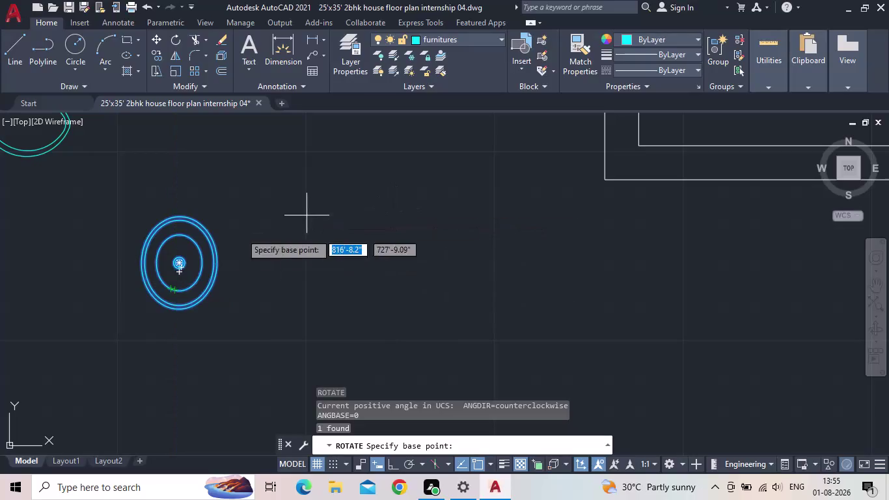
Rotate the washbasin a quarter turn (90°) about its centre.
click(175, 261)
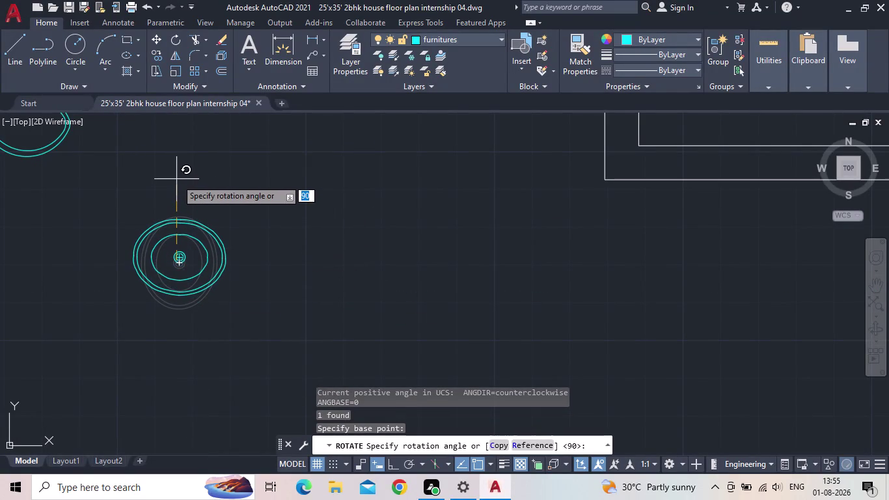
click(391, 465)
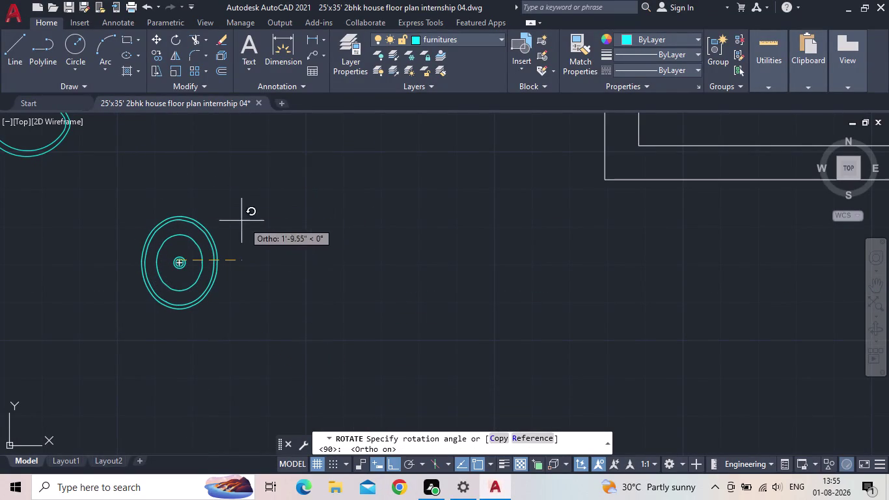
click(195, 173)
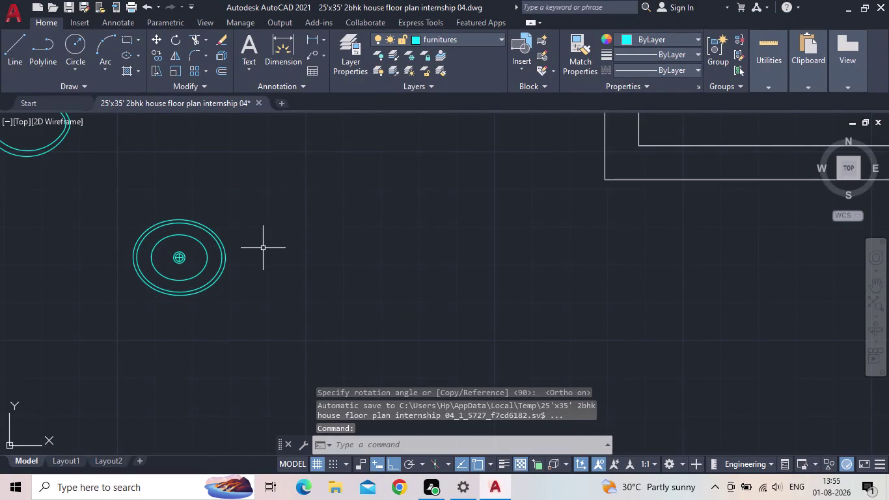
scroll(down, 3)
key(Escape)
Move the washbasin into the lower-left bathroom beside the toilet.
drag(255, 284, 247, 278)
click(175, 243)
scroll(up, 3)
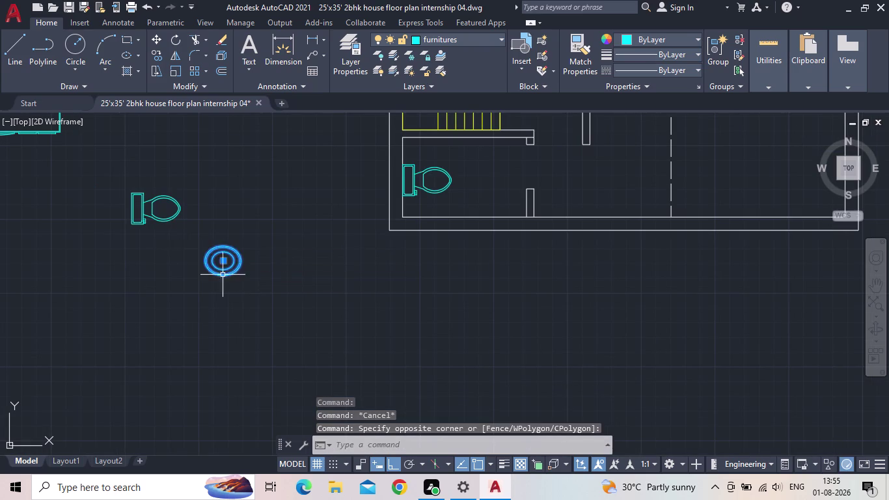
drag(212, 232, 231, 229)
middle_drag(490, 192, 384, 245)
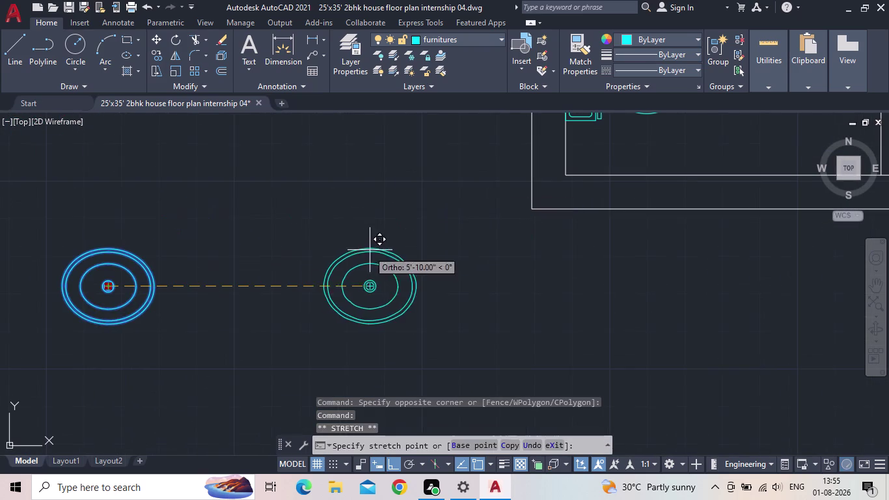
click(396, 466)
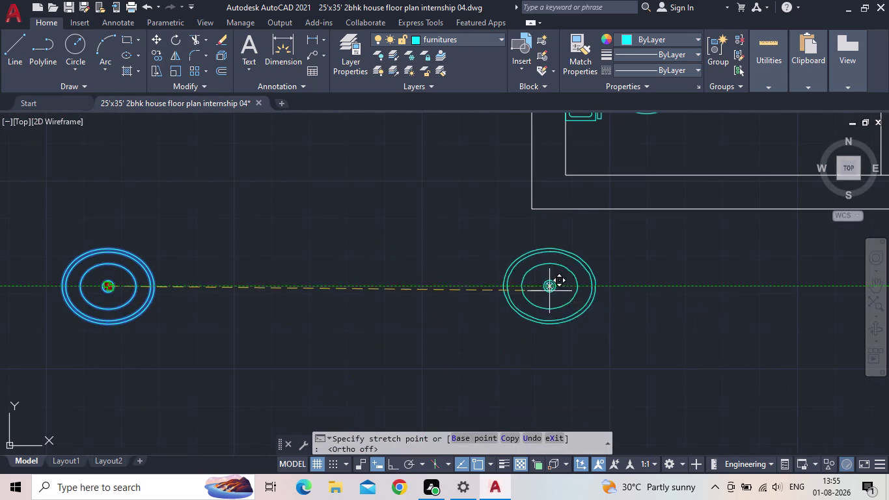
middle_drag(542, 291, 412, 372)
scroll(down, 3)
scroll(up, 3)
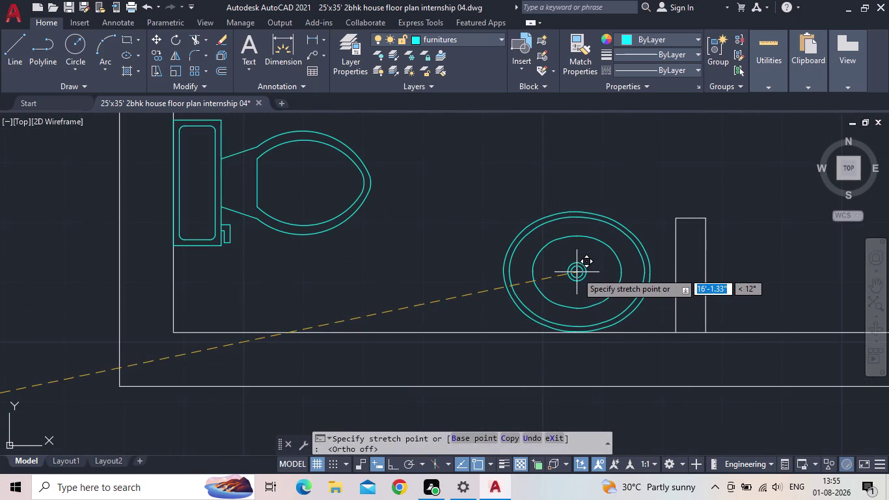
click(569, 263)
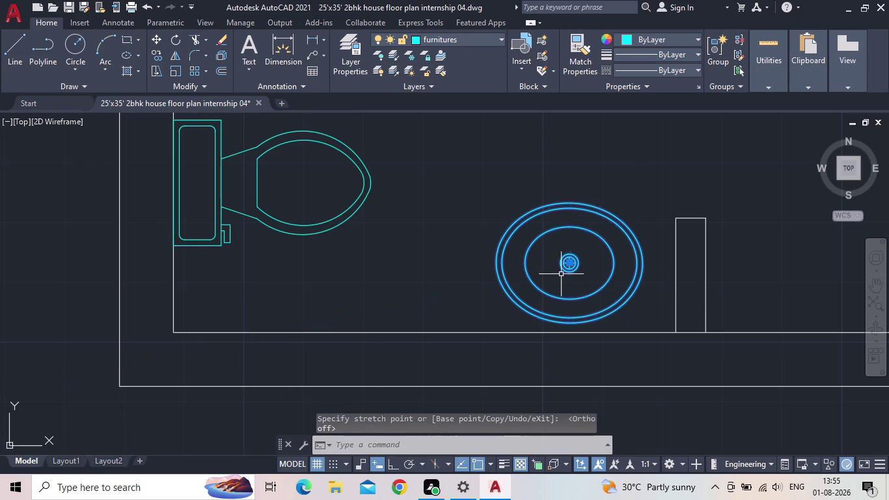
key(Escape)
Scale the washbasin down with SC to fit the bathroom.
click(635, 304)
click(564, 285)
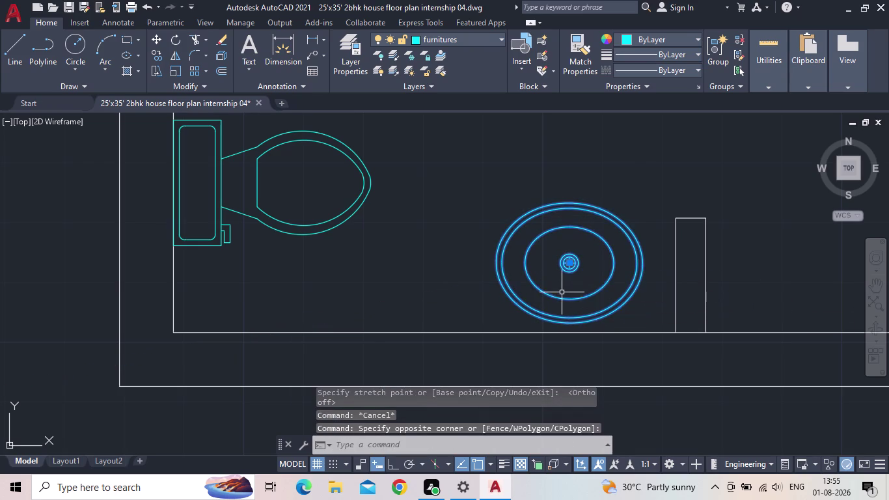
key(s)
key(c)
key(space)
click(570, 263)
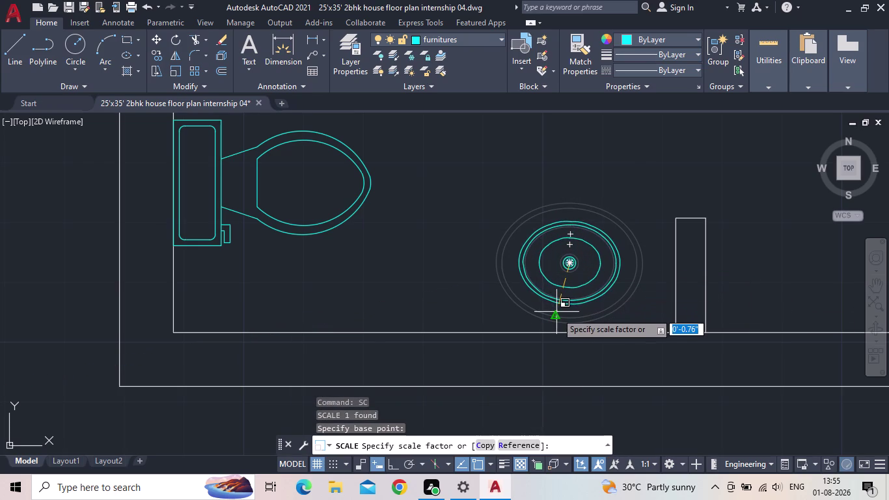
click(557, 315)
Shift the scaled washbasin slightly lower in the bathroom and deselect it.
click(568, 264)
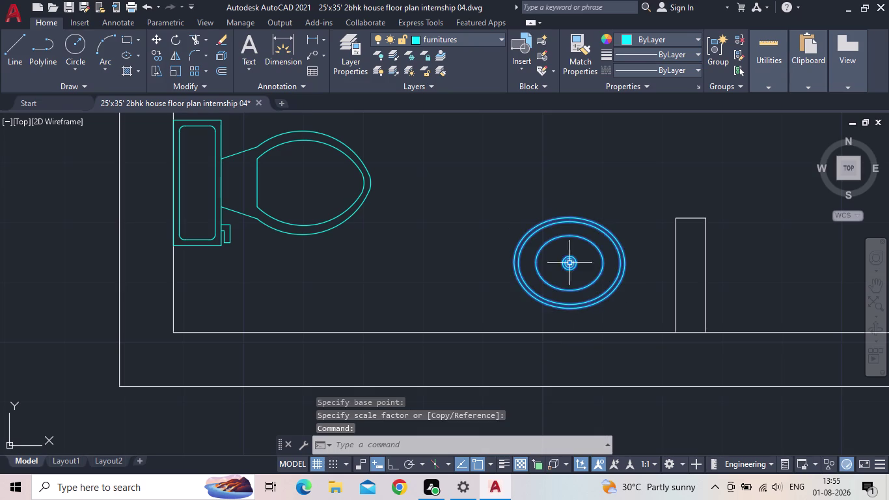
click(571, 266)
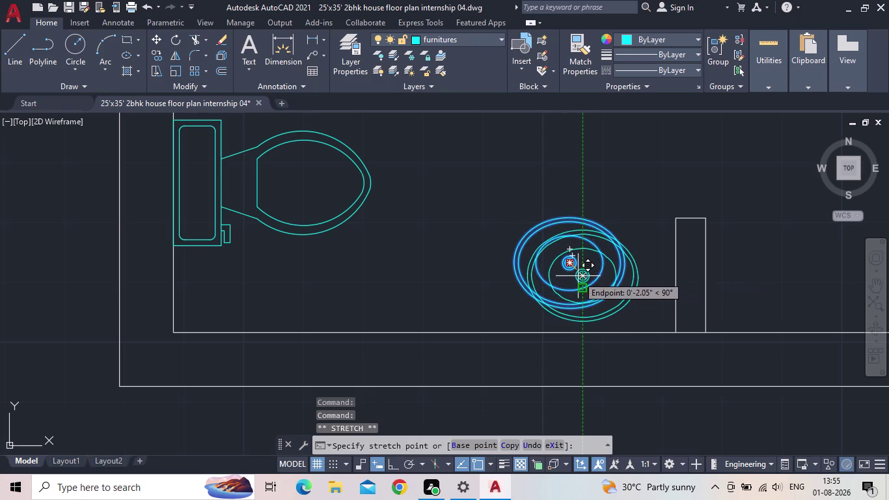
click(576, 274)
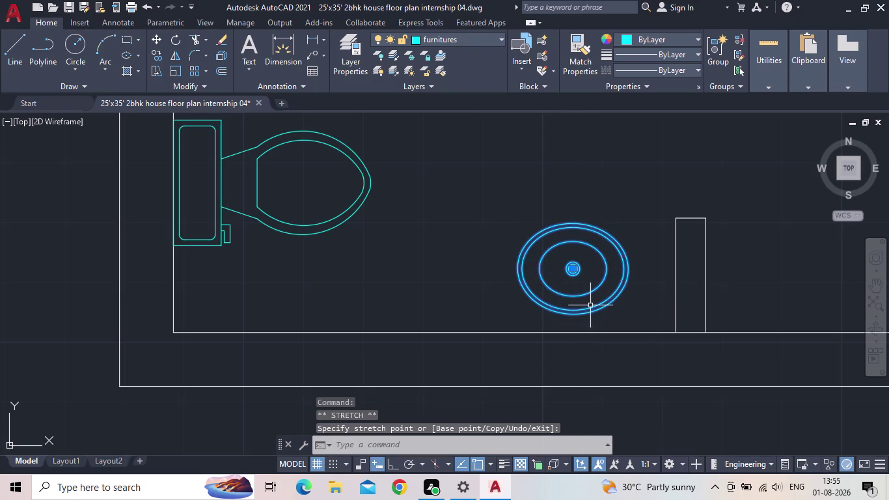
key(Escape)
scroll(down, 3)
middle_click(546, 289)
scroll(down, 3)
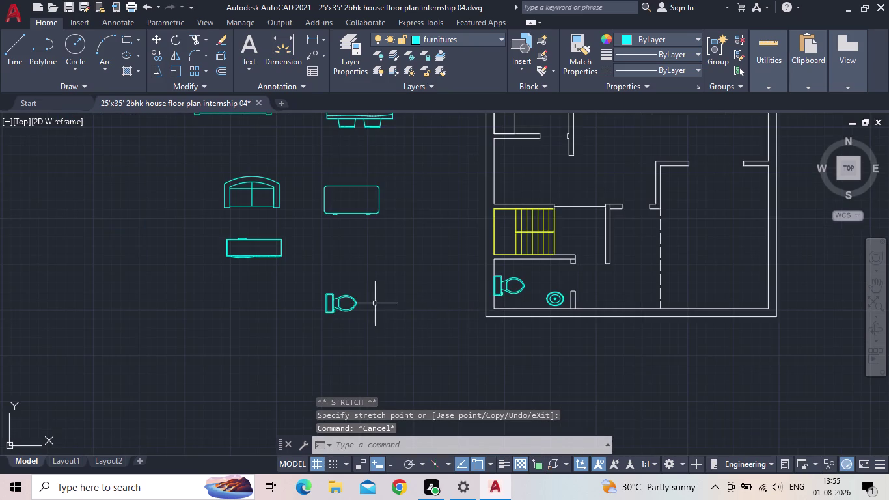
middle_drag(386, 282, 242, 329)
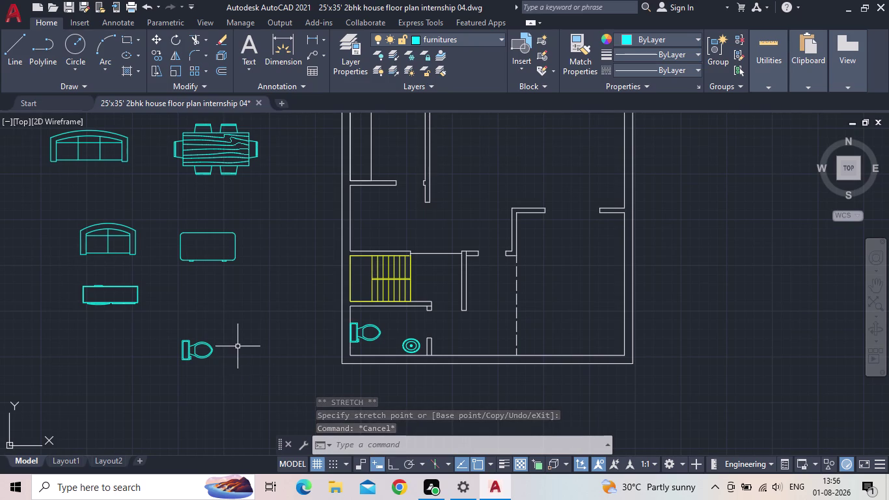
scroll(up, 3)
drag(141, 351, 138, 344)
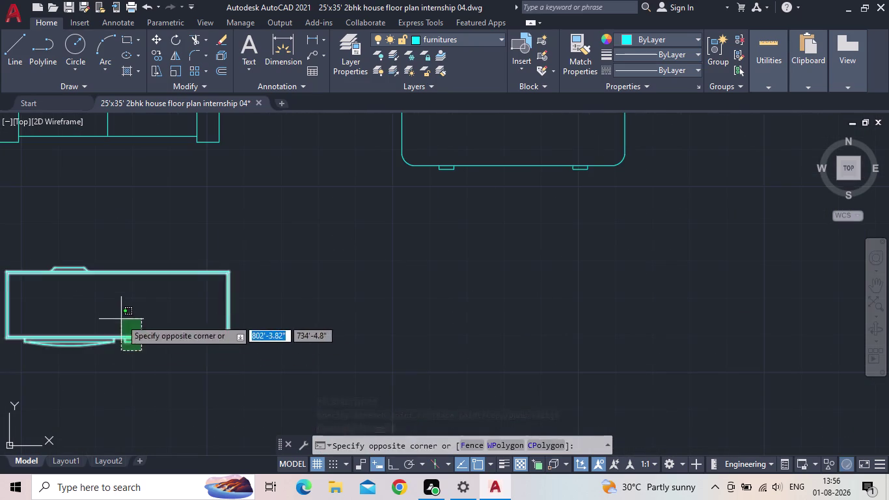
click(119, 318)
key(Escape)
scroll(down, 3)
scroll(down, 3)
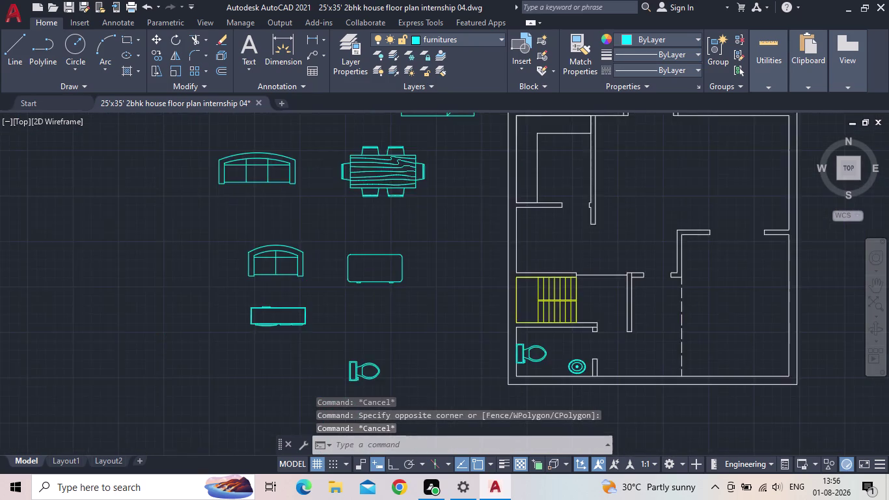
middle_drag(412, 305, 333, 316)
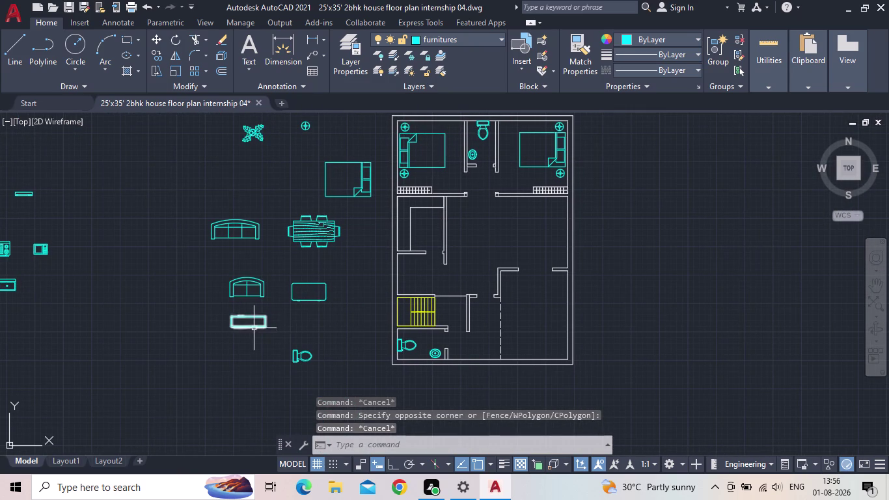
scroll(up, 3)
scroll(down, 3)
scroll(up, 3)
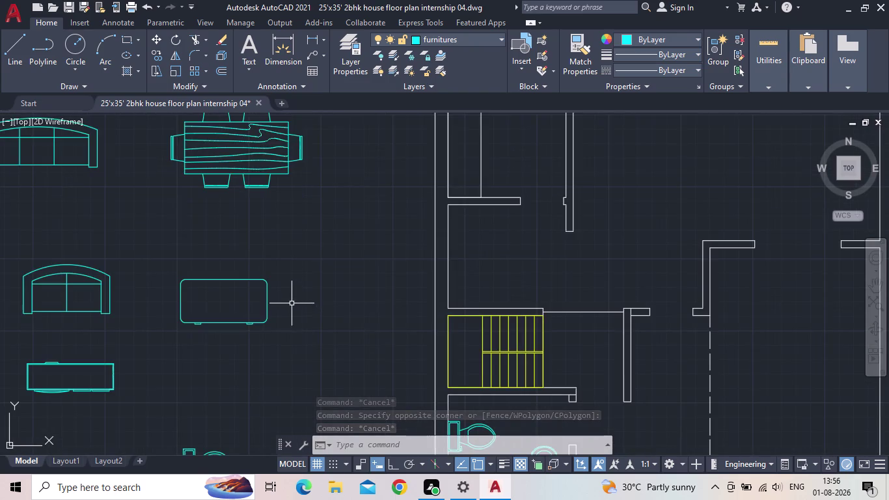
scroll(down, 3)
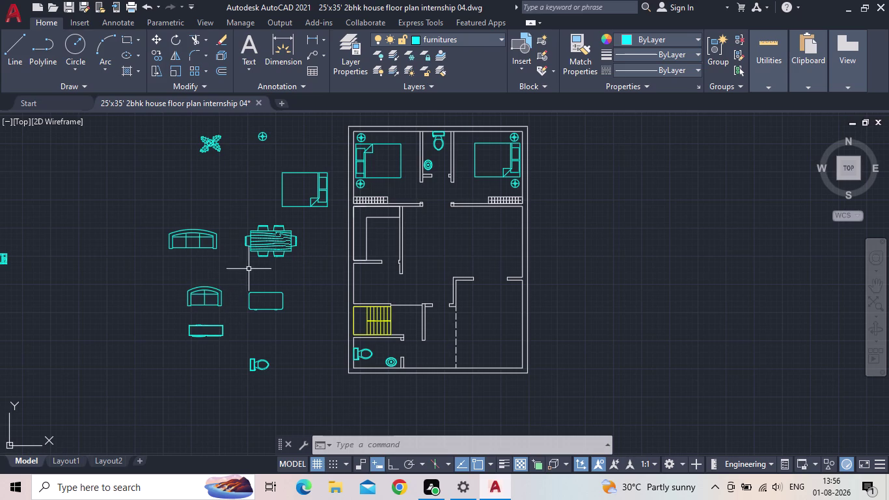
Move the dining table block inside the floor plan.
click(267, 245)
click(271, 241)
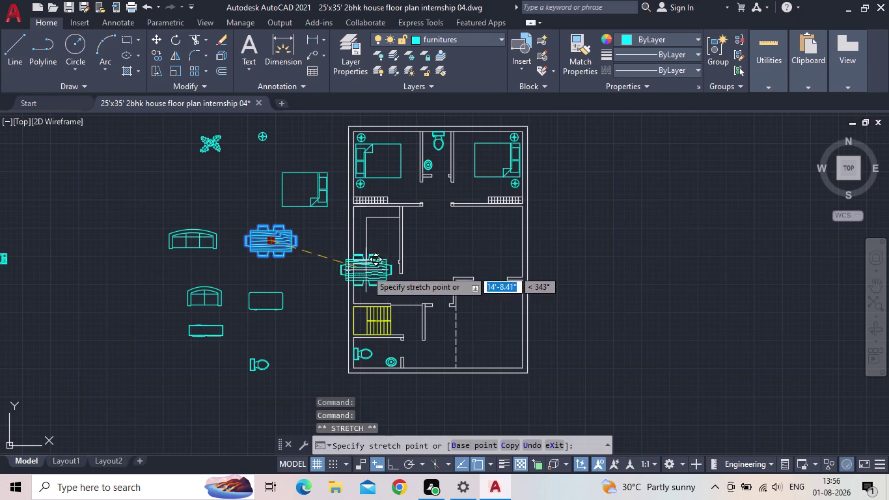
click(378, 282)
key(Escape)
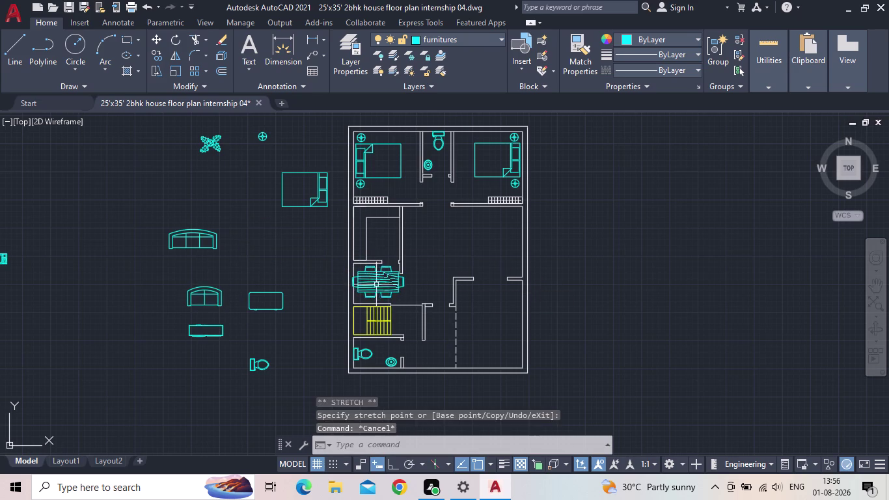
scroll(up, 3)
Scale the dining table down to fit the room above the staircase.
click(466, 306)
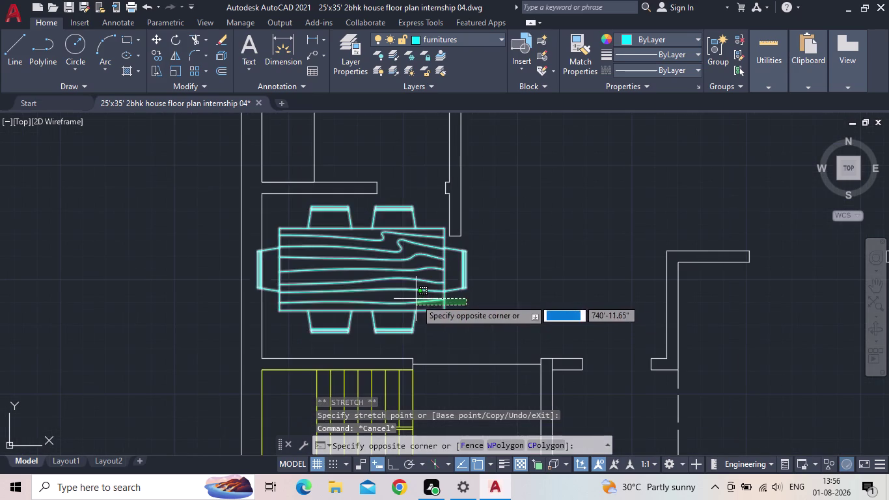
click(416, 298)
text(sc)
key(space)
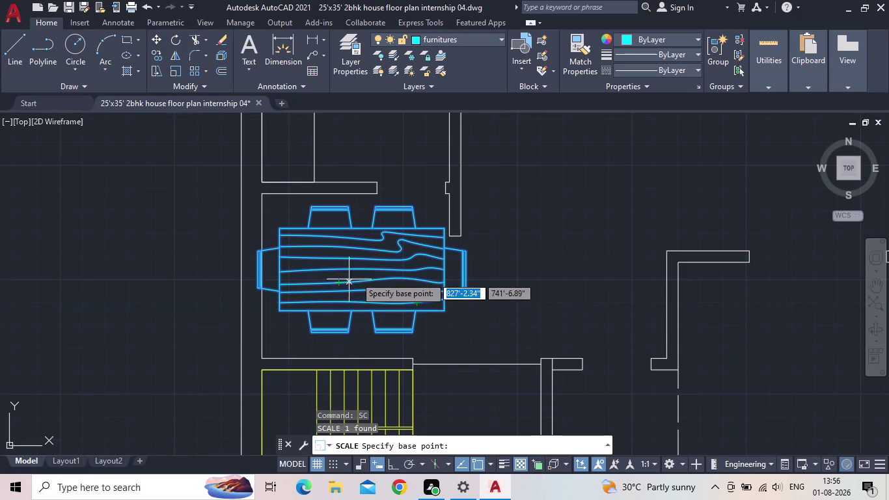
click(363, 268)
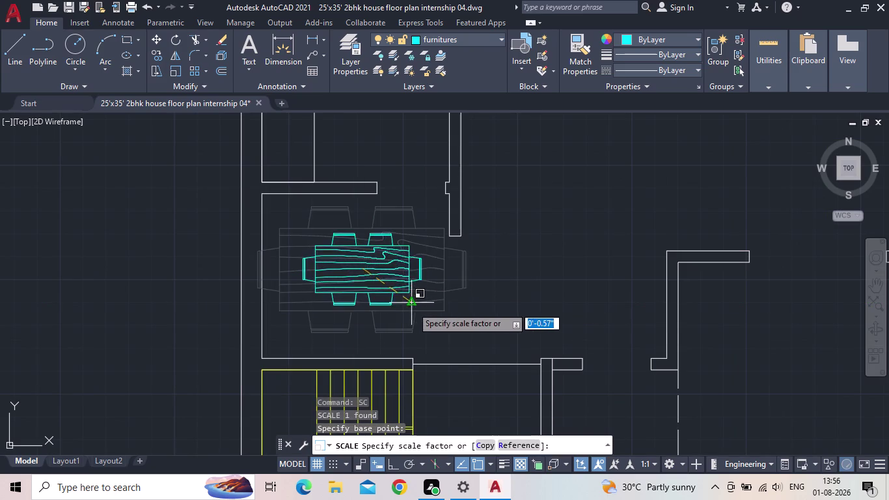
click(394, 299)
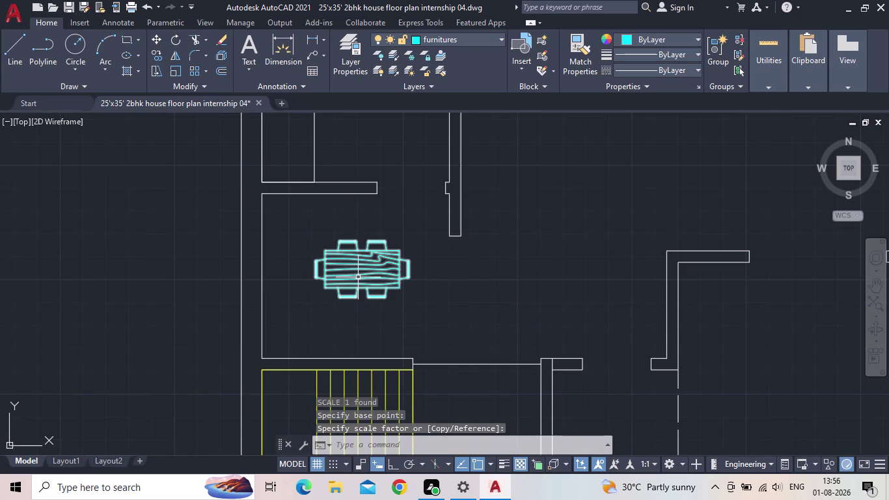
scroll(down, 3)
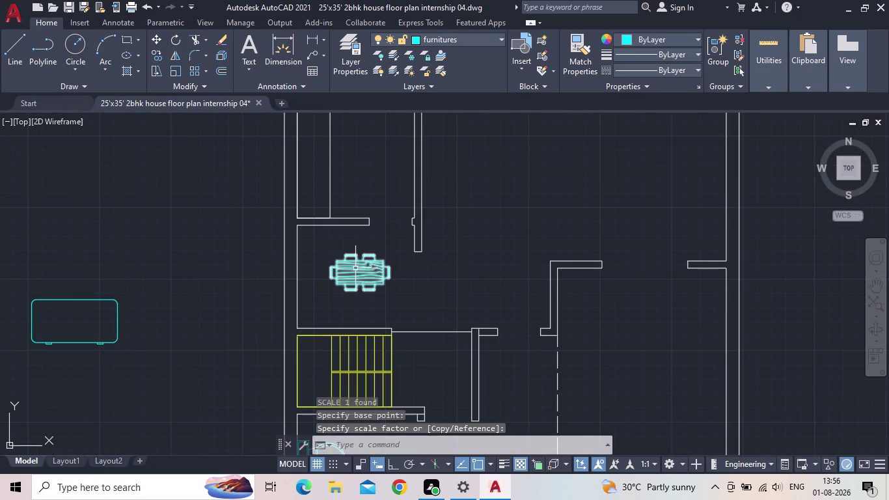
scroll(up, 3)
Reposition the dining table lower in the room.
click(369, 265)
click(365, 279)
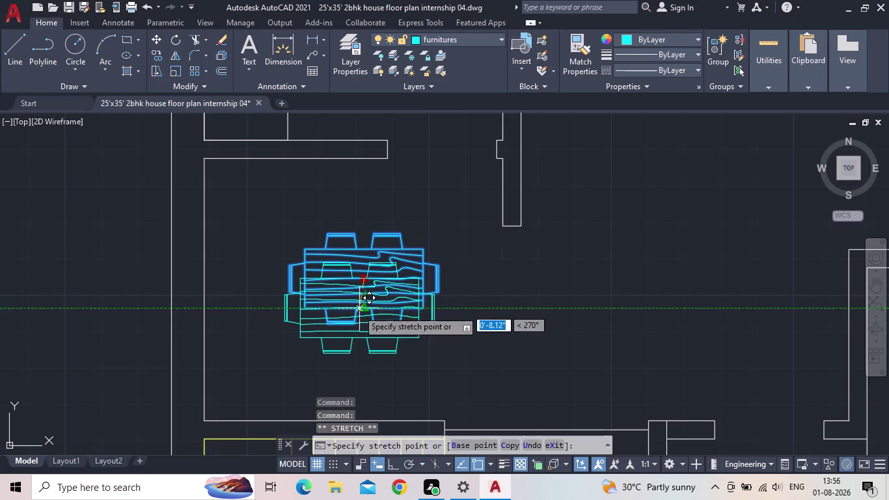
click(354, 314)
scroll(down, 3)
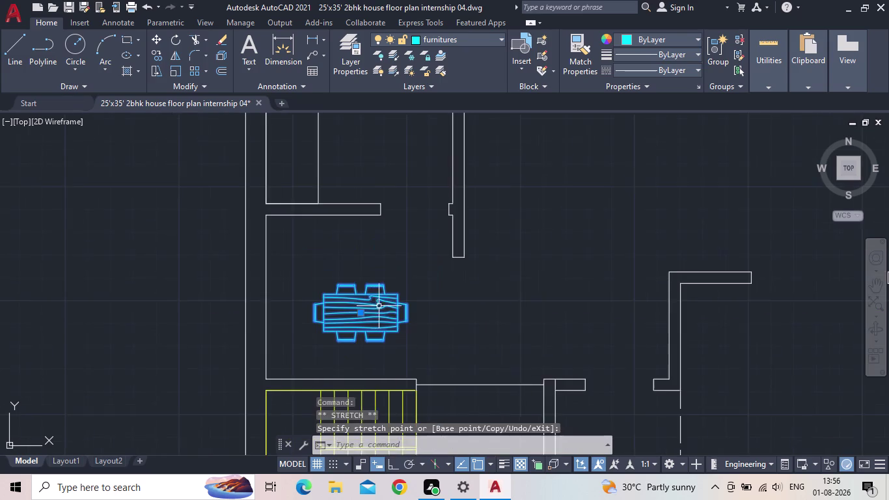
middle_drag(378, 296, 374, 233)
scroll(up, 3)
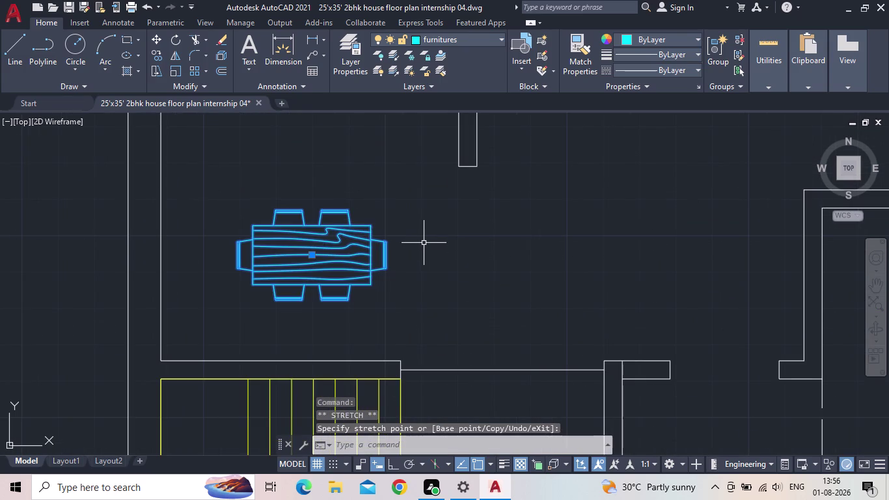
Cancel the pending stretch and save the drawing.
key(Escape)
scroll(down, 3)
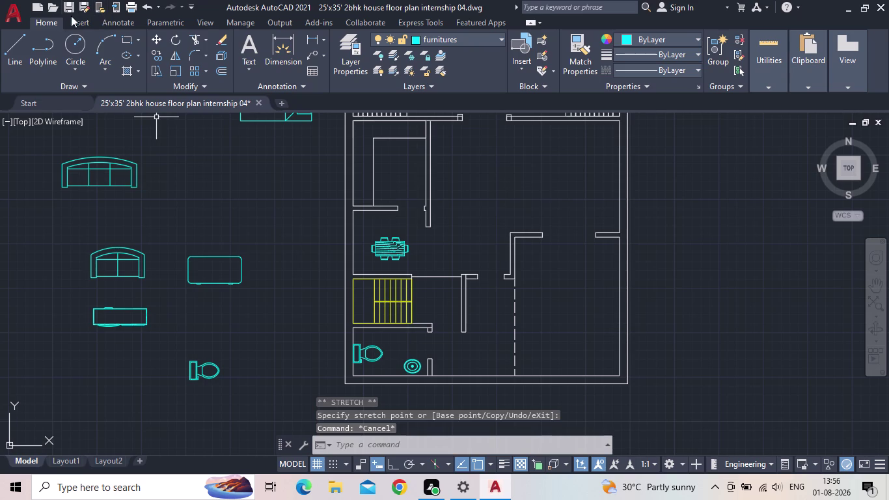
click(68, 6)
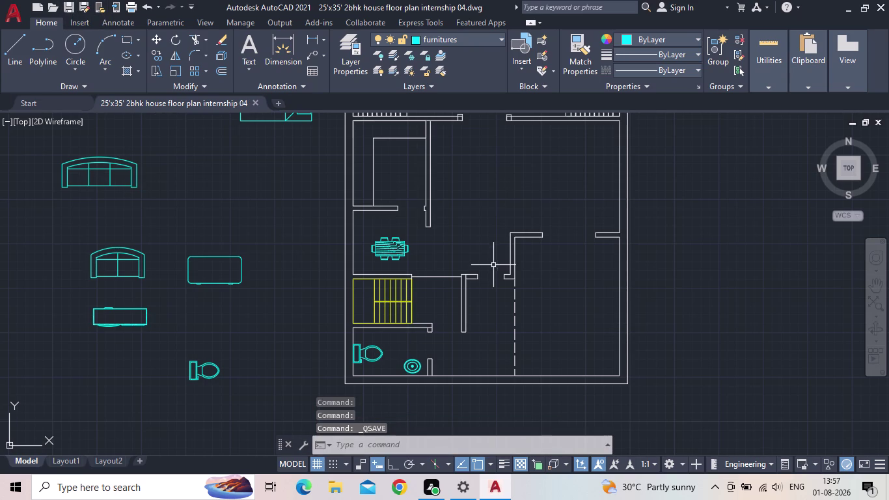
scroll(up, 3)
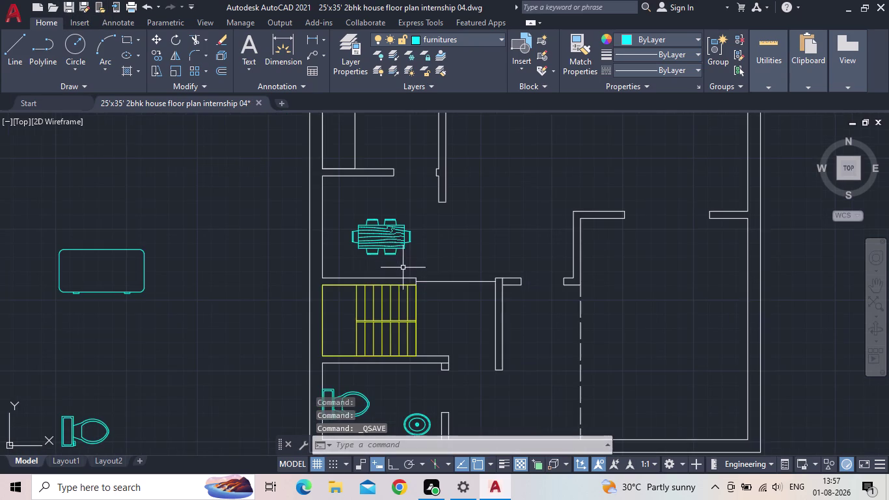
middle_drag(428, 262, 462, 219)
scroll(down, 3)
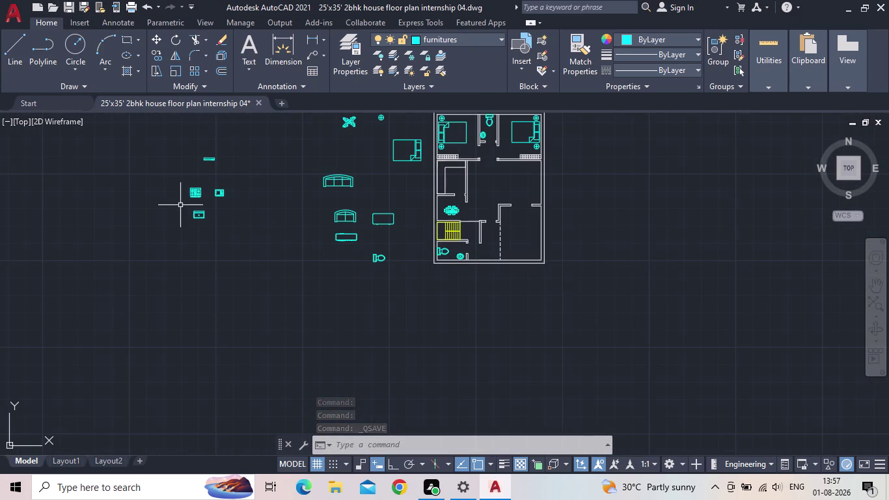
scroll(up, 3)
middle_drag(327, 177, 235, 358)
scroll(up, 3)
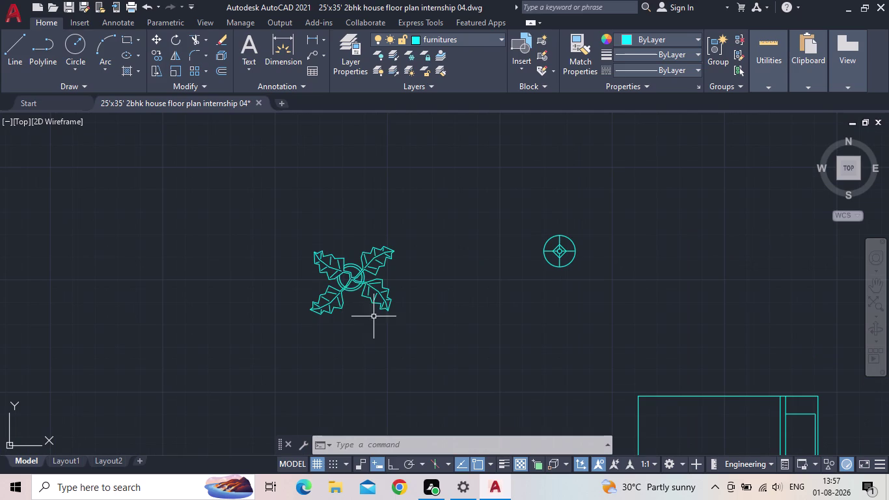
click(350, 285)
click(353, 277)
middle_drag(447, 294, 421, 294)
scroll(down, 3)
key(Escape)
scroll(down, 3)
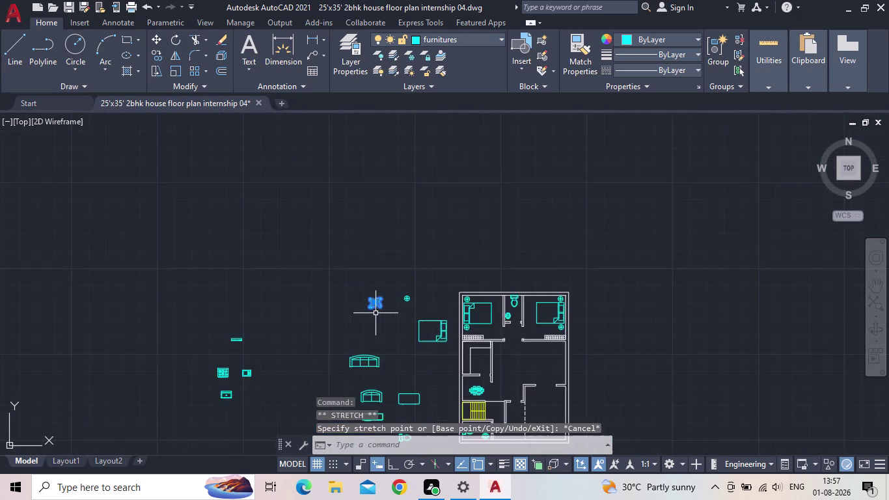
key(Escape)
scroll(up, 3)
scroll(up, 3)
middle_drag(480, 305, 503, 268)
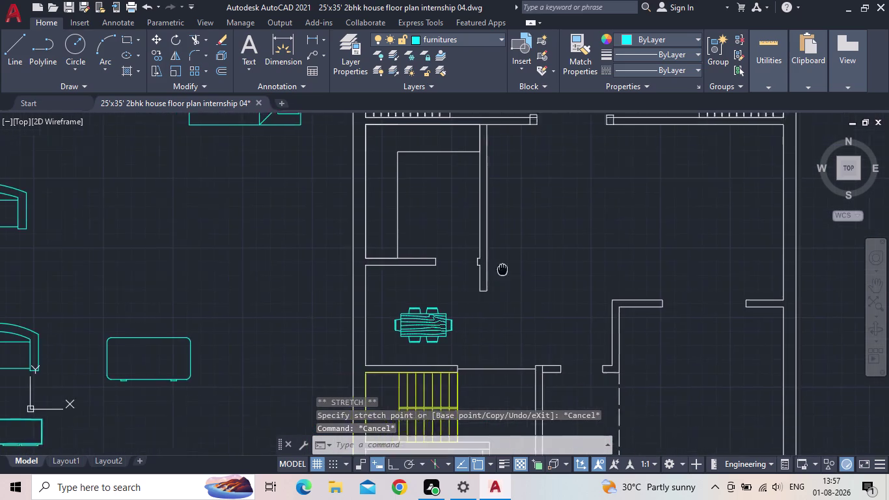
middle_drag(503, 268, 518, 241)
scroll(up, 3)
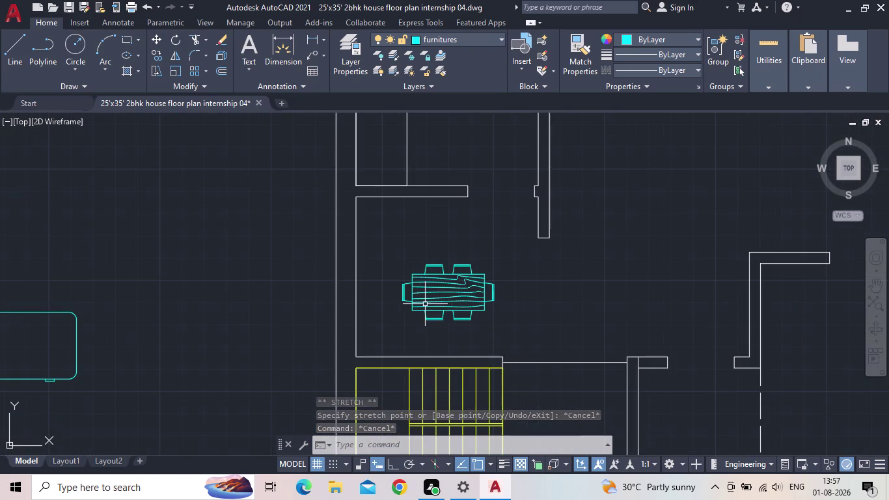
scroll(down, 3)
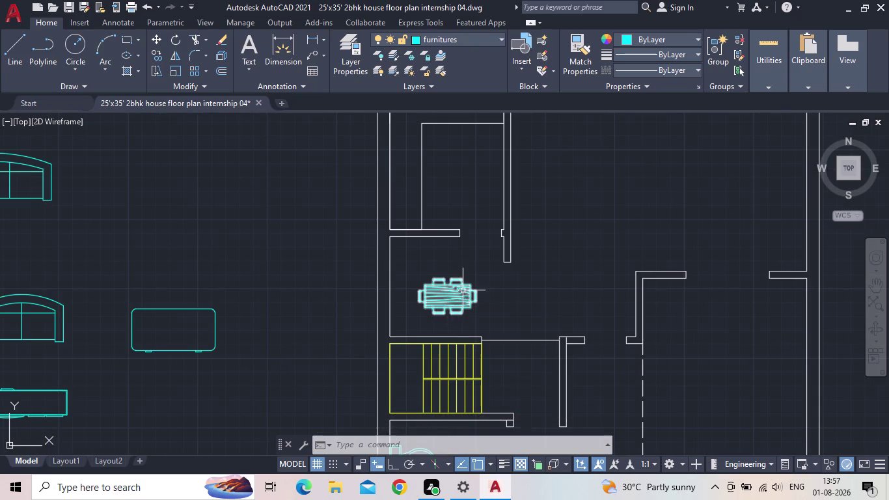
middle_drag(485, 280, 439, 304)
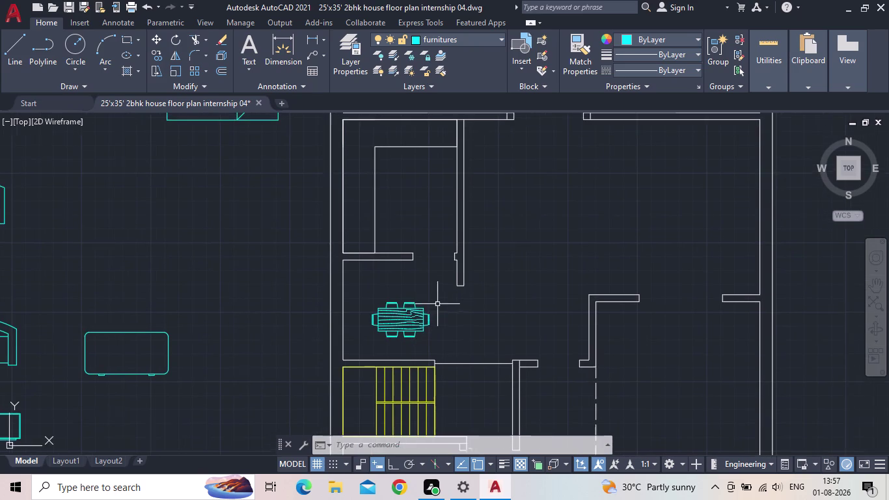
scroll(down, 3)
middle_drag(175, 259, 304, 239)
scroll(down, 3)
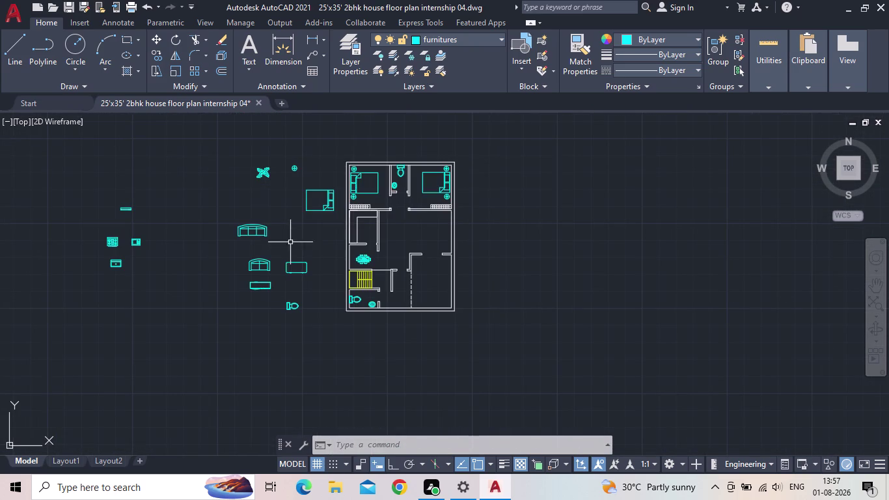
scroll(up, 3)
scroll(up, 3)
Drag the four-burner stove block from the spare blocks to just outside the plan's left wall.
drag(151, 256, 140, 247)
click(95, 209)
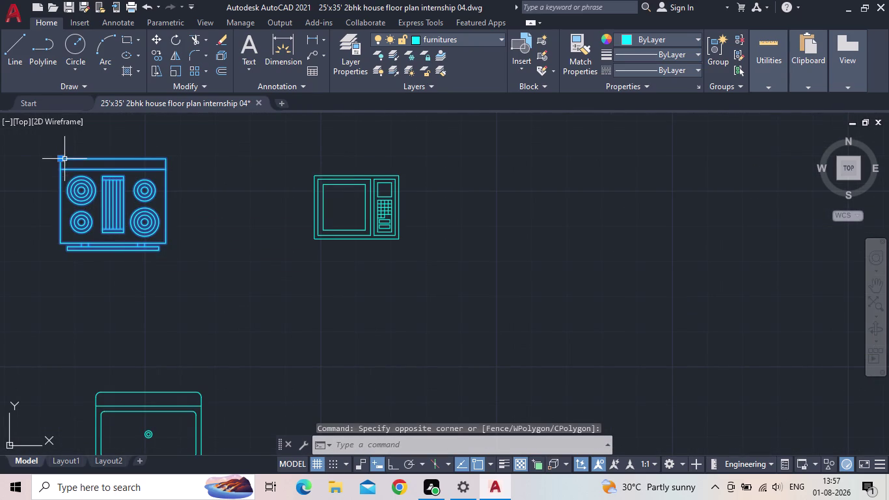
click(60, 156)
middle_drag(597, 236, 430, 252)
scroll(down, 3)
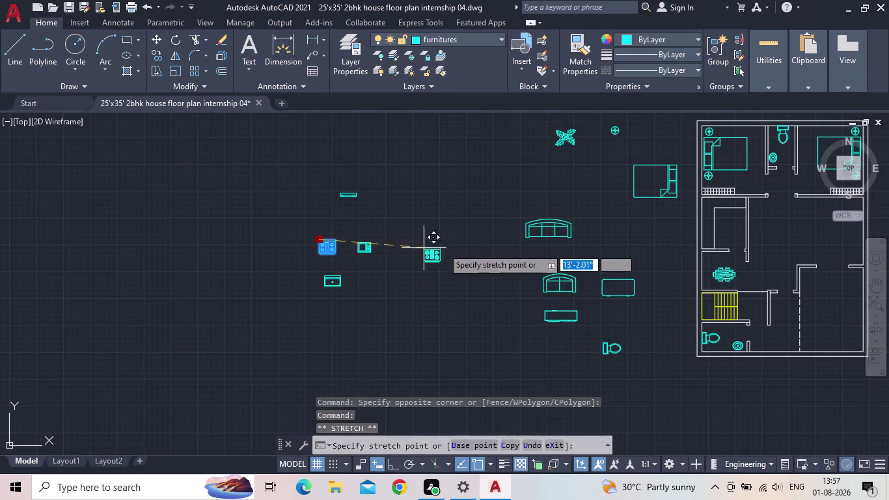
scroll(up, 3)
middle_drag(576, 255, 436, 301)
scroll(up, 3)
middle_drag(592, 259, 365, 268)
scroll(down, 3)
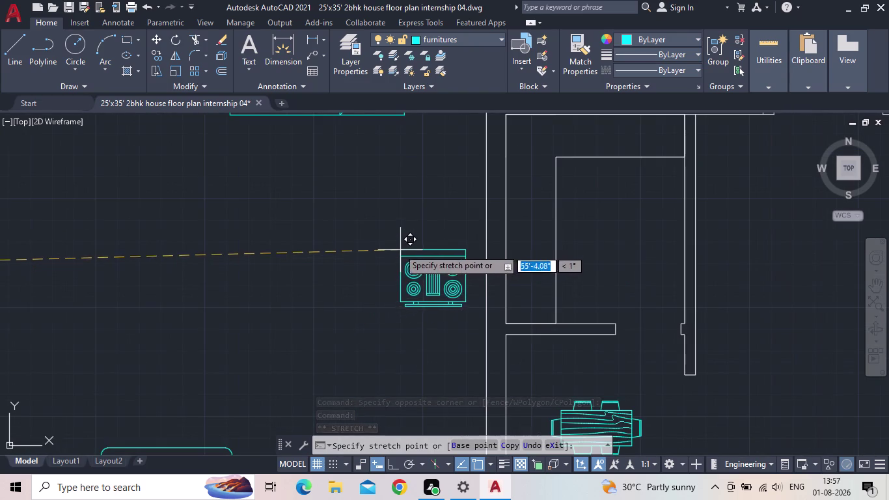
click(381, 240)
key(Escape)
drag(431, 317, 424, 306)
click(399, 264)
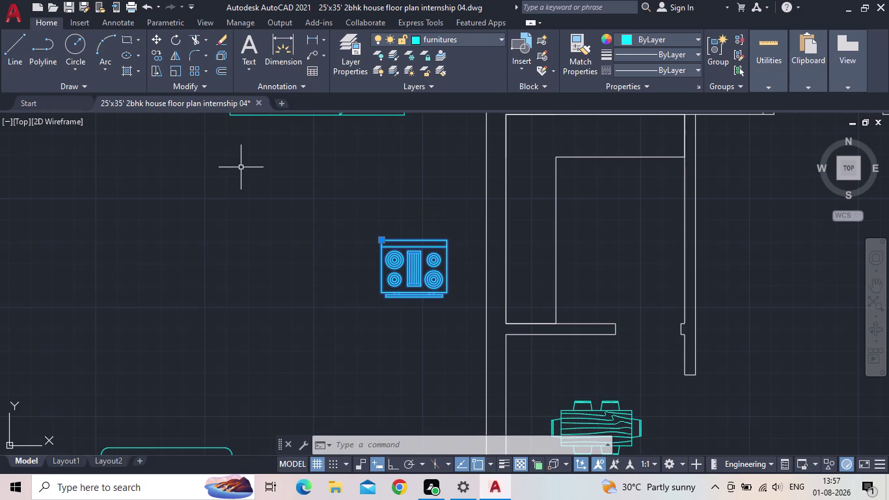
Rotate the stove block 90° about its corner with Ortho enabled.
key(r)
key(o)
key(Return)
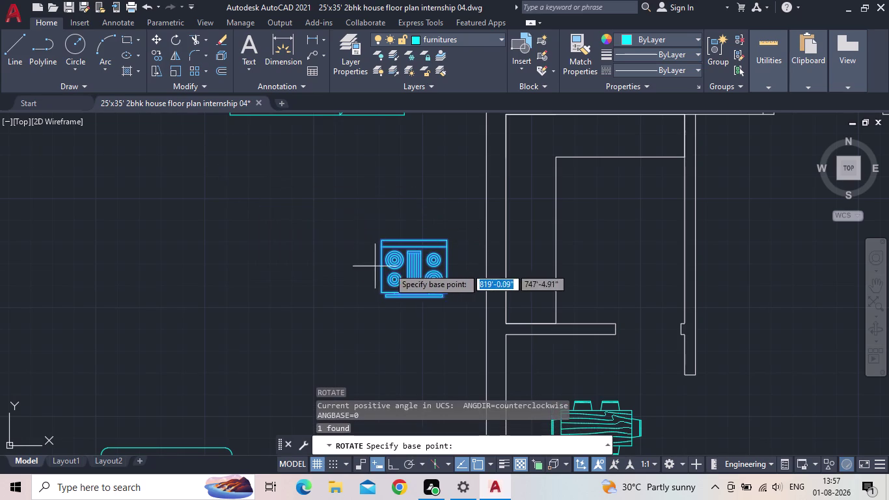
scroll(up, 3)
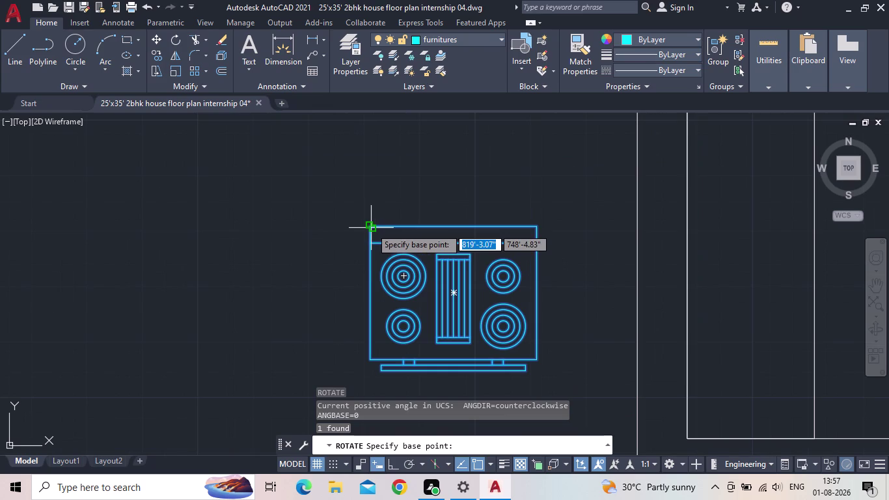
click(395, 464)
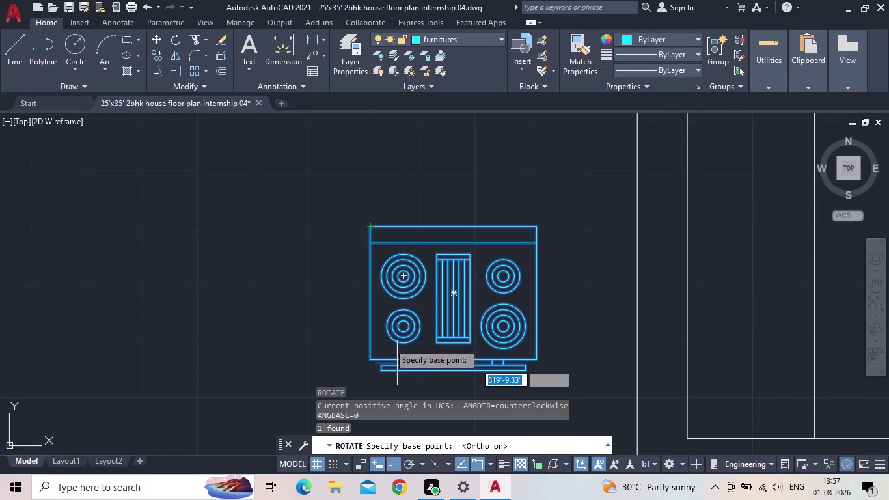
click(367, 229)
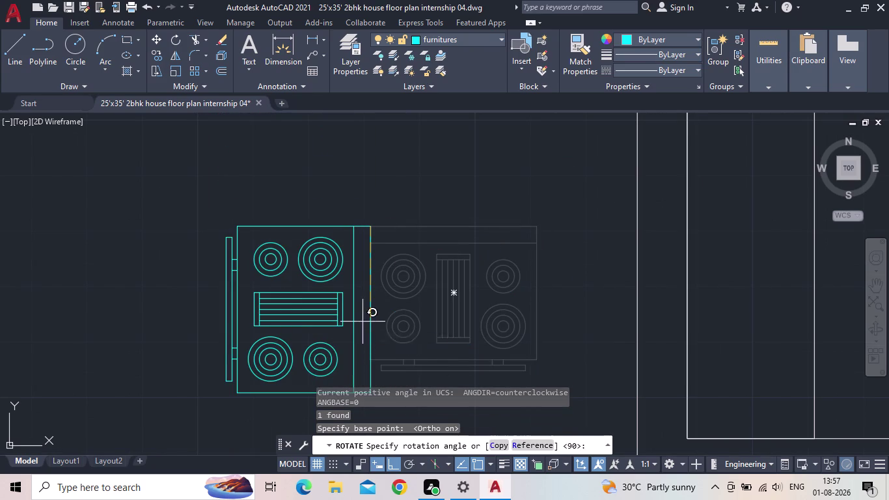
scroll(down, 3)
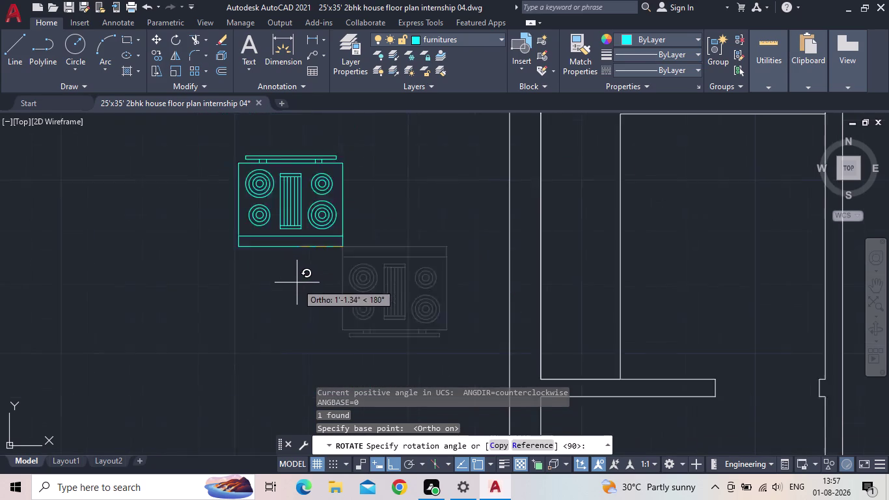
scroll(down, 3)
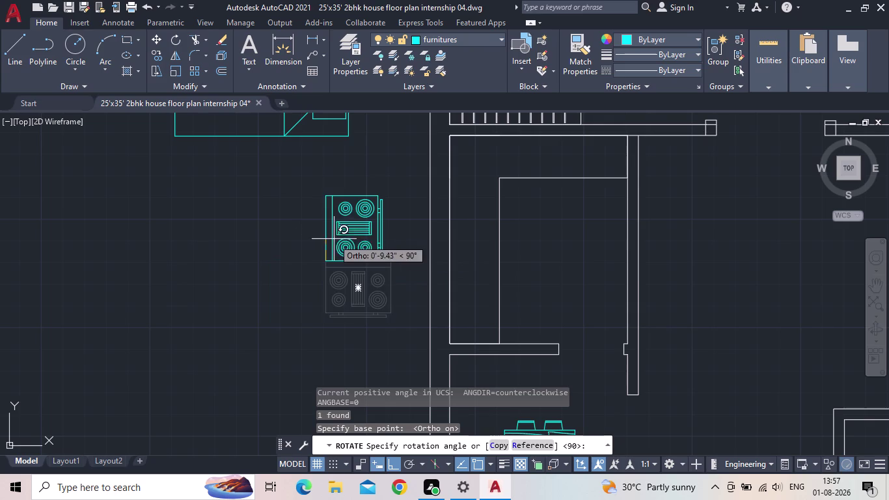
click(304, 226)
scroll(down, 3)
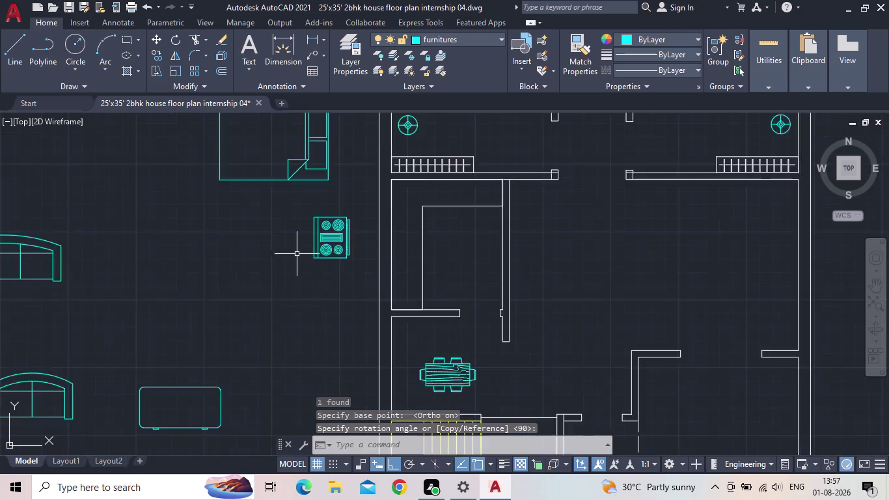
scroll(down, 3)
scroll(up, 3)
middle_drag(309, 241, 309, 253)
Move the rotated stove block into the kitchen, with Ortho turned off.
scroll(up, 3)
click(392, 320)
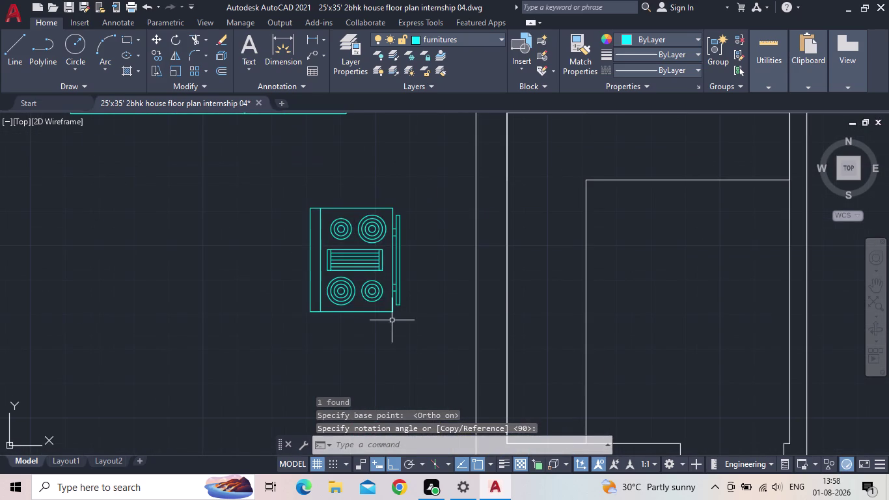
click(353, 279)
click(309, 310)
middle_drag(484, 325, 475, 324)
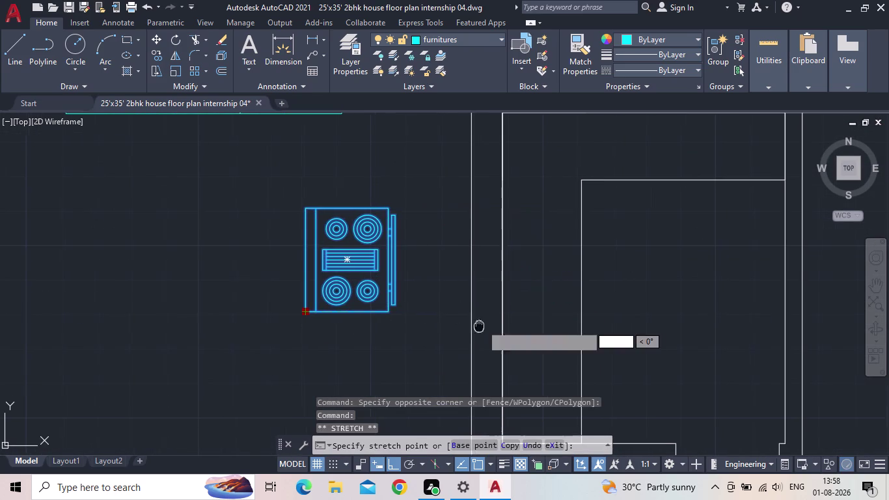
middle_drag(475, 324, 345, 298)
scroll(down, 3)
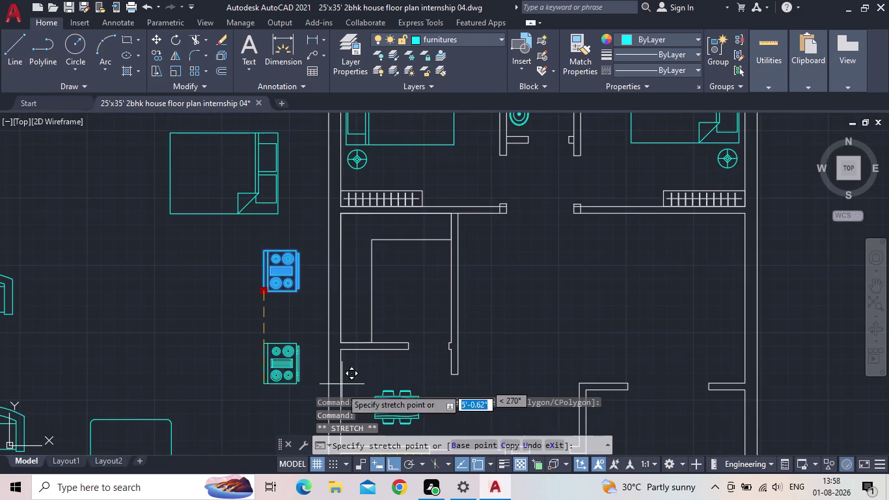
click(393, 460)
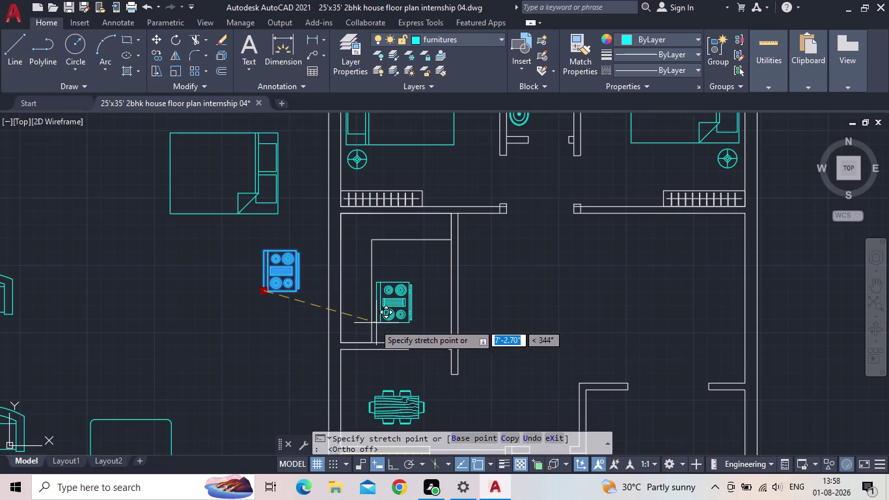
scroll(up, 3)
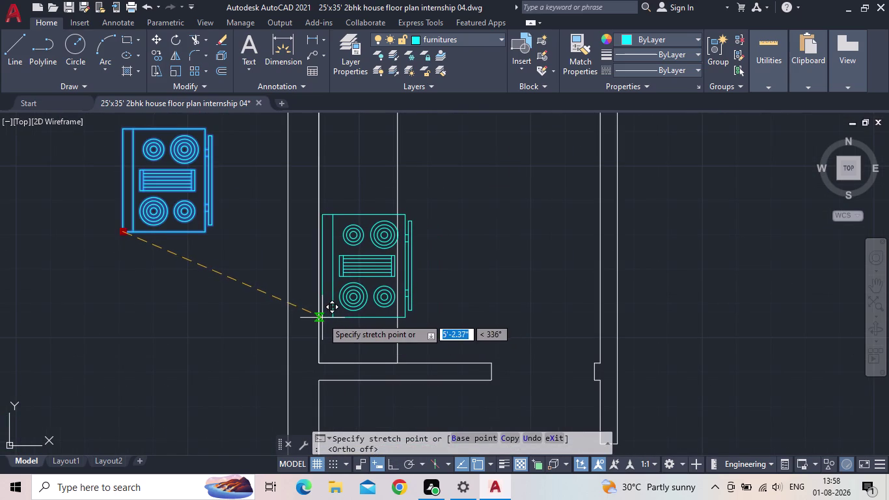
click(322, 317)
key(Escape)
Select the cooktop and start scaling it from a base point, then cancel.
click(434, 331)
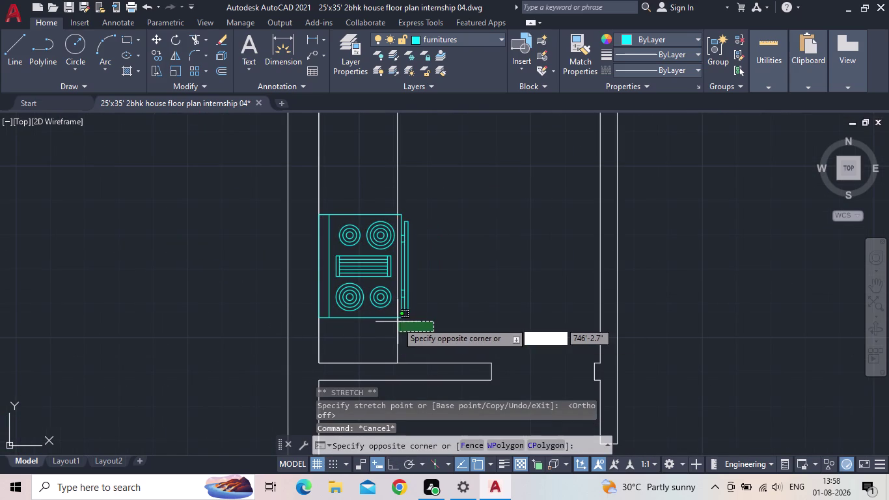
click(427, 313)
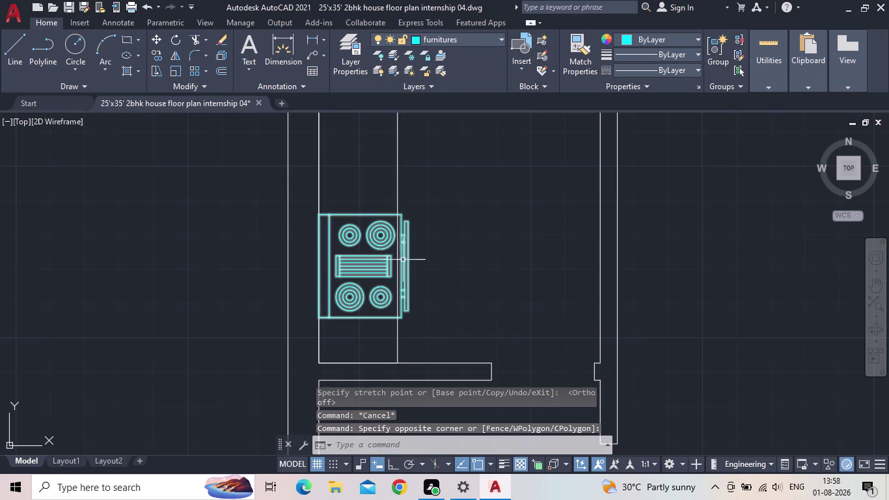
scroll(up, 3)
click(368, 297)
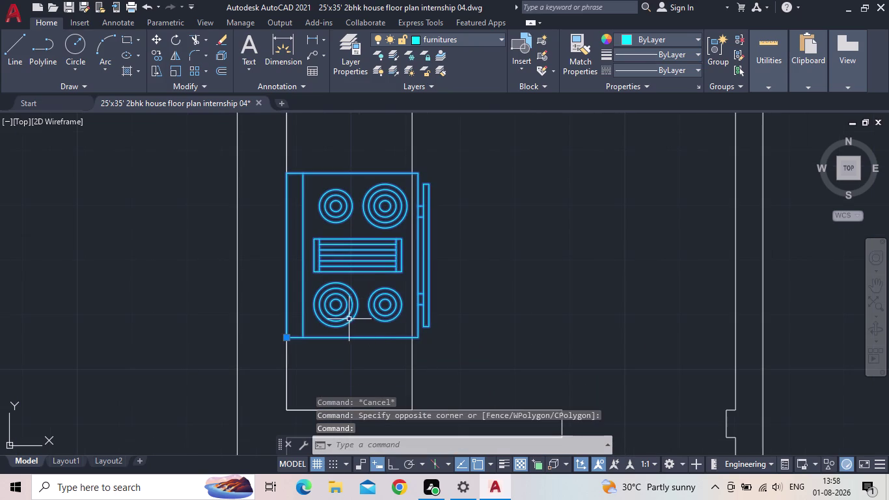
key(s)
key(c)
key(space)
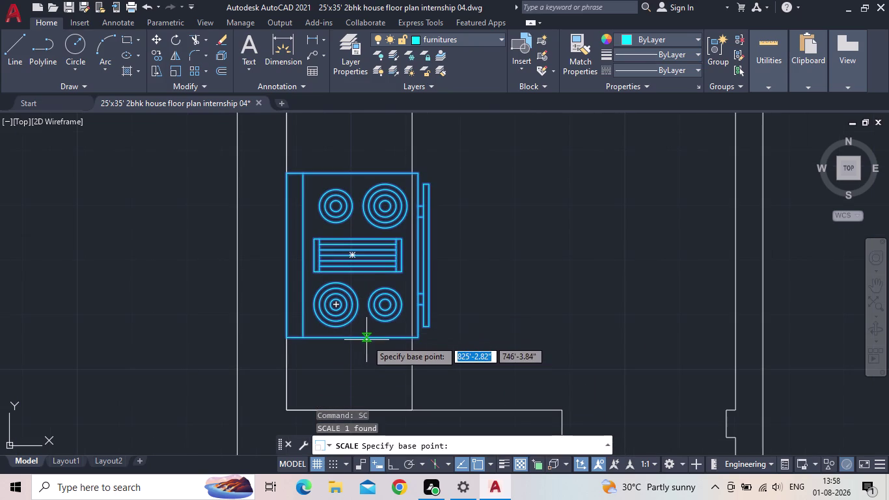
click(367, 339)
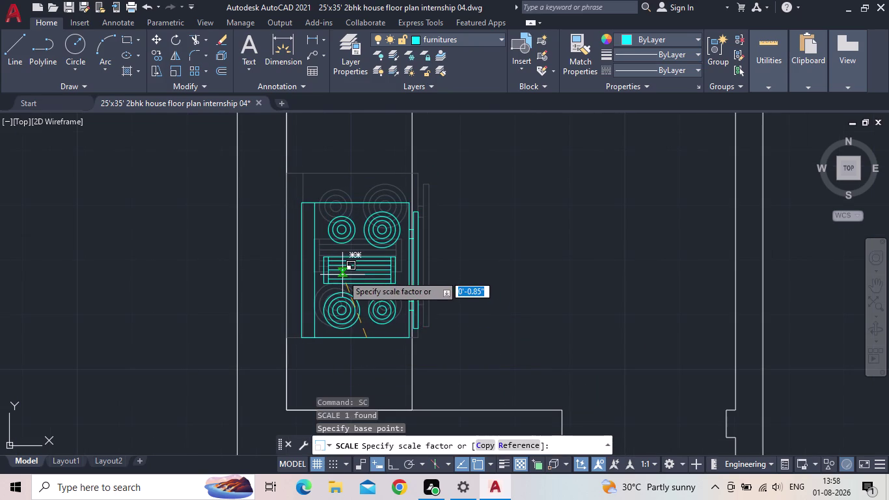
click(342, 275)
key(Escape)
Place the cooktop against the kitchen's left wall, then view the whole plan.
click(350, 289)
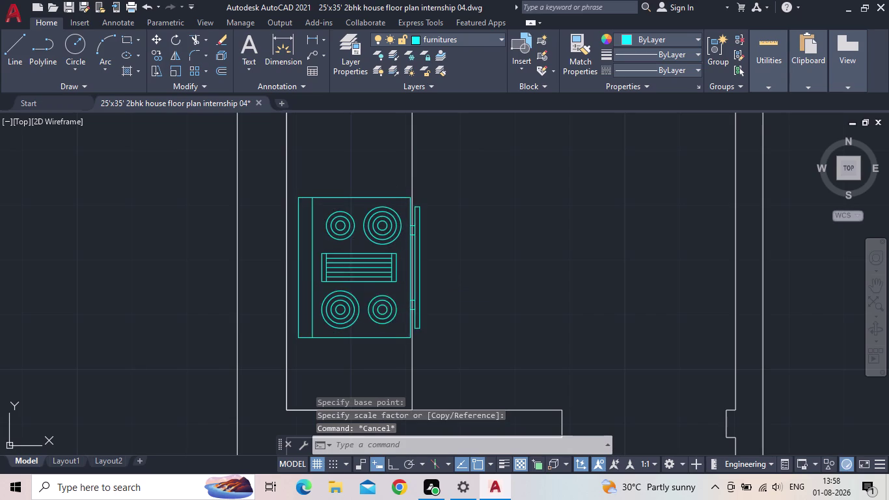
click(331, 293)
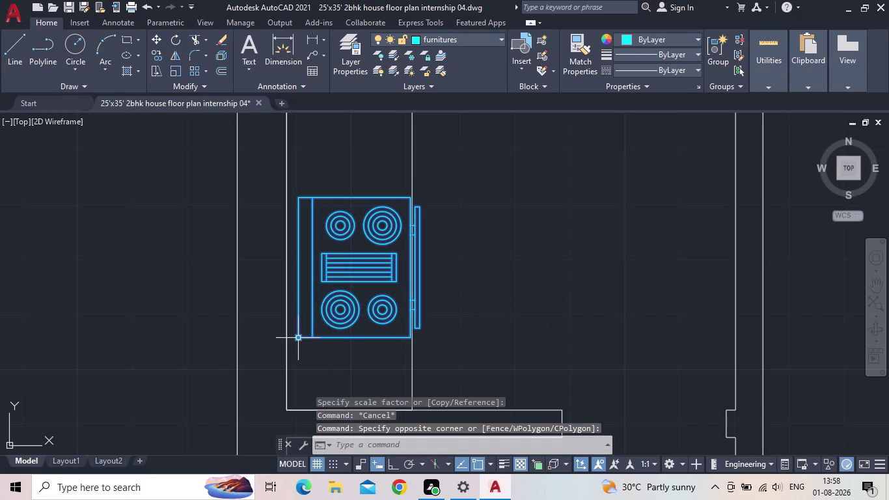
click(300, 338)
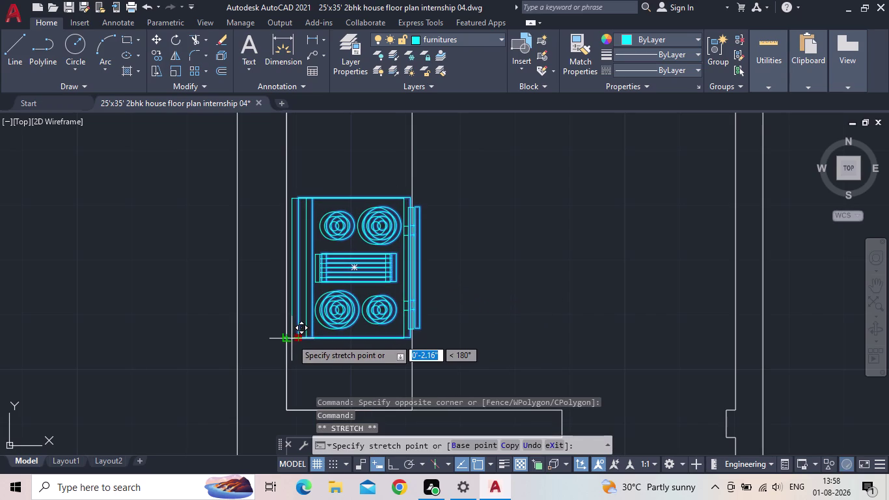
scroll(up, 3)
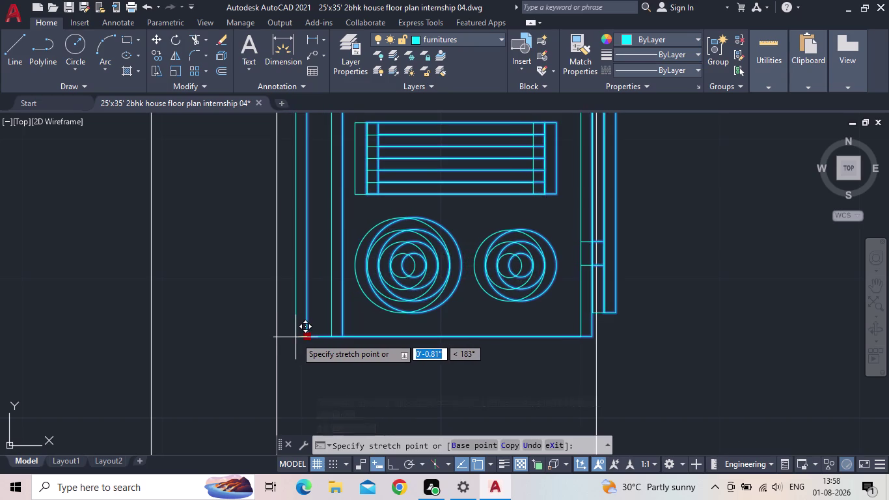
click(297, 337)
scroll(down, 3)
key(Escape)
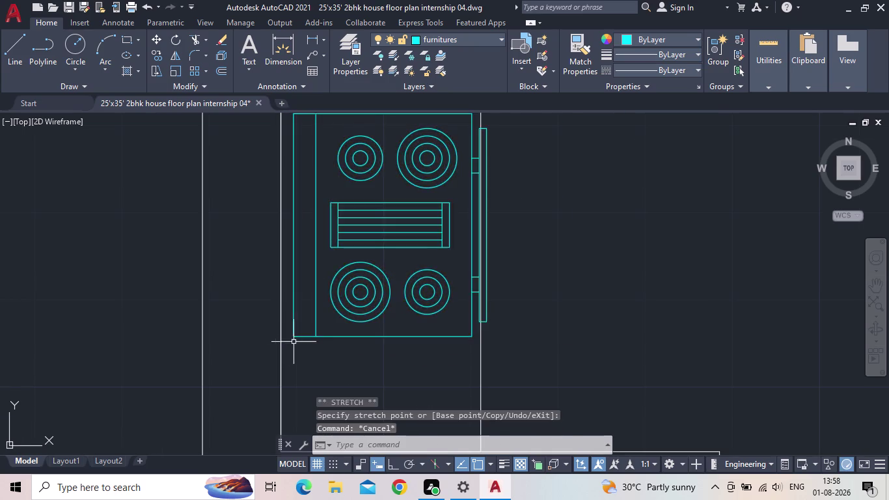
scroll(down, 3)
middle_drag(374, 287, 400, 302)
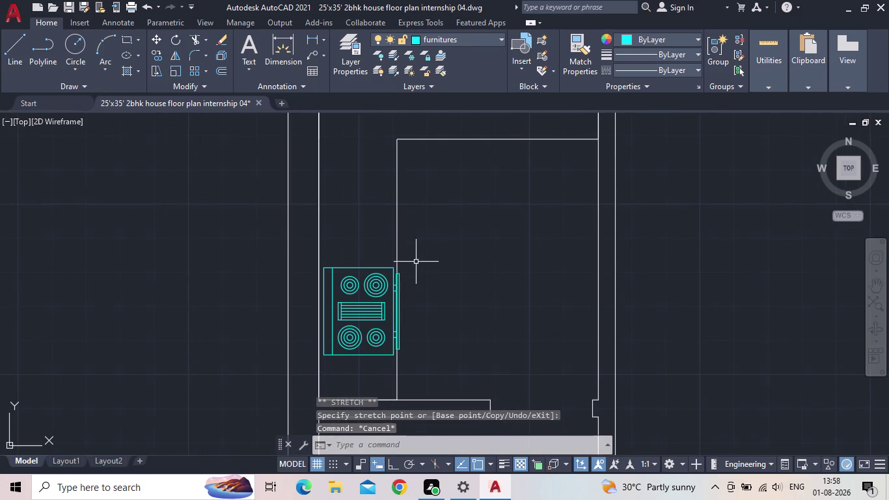
scroll(down, 3)
middle_drag(421, 275, 429, 281)
middle_drag(421, 289, 411, 301)
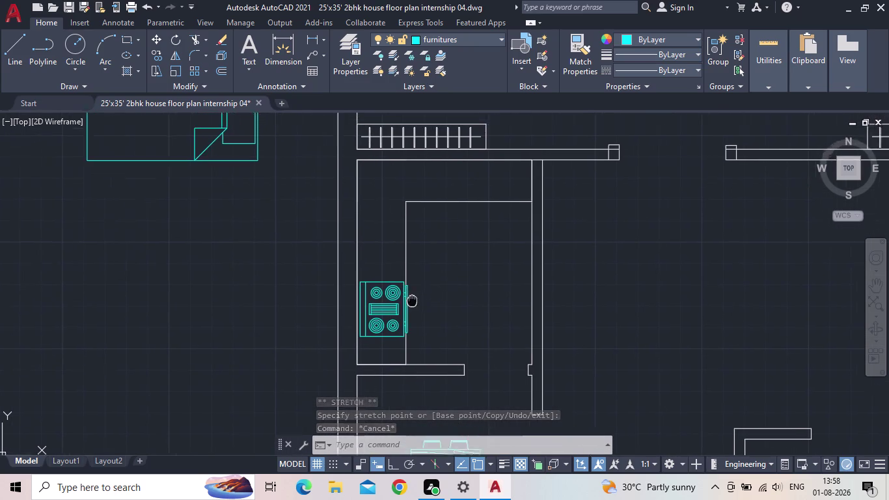
middle_drag(411, 300, 373, 326)
scroll(down, 3)
middle_drag(265, 318, 410, 270)
scroll(down, 3)
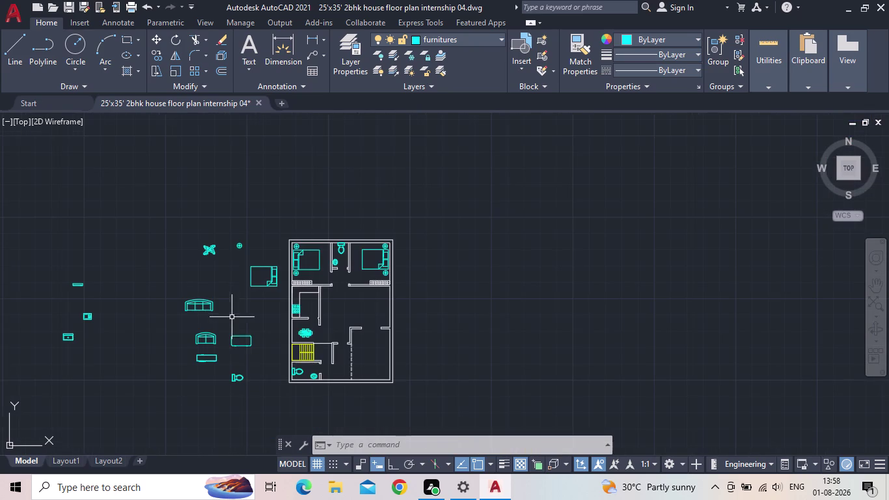
Bring the microwave block from outside the plan to the kitchen's top wall.
scroll(up, 3)
scroll(up, 3)
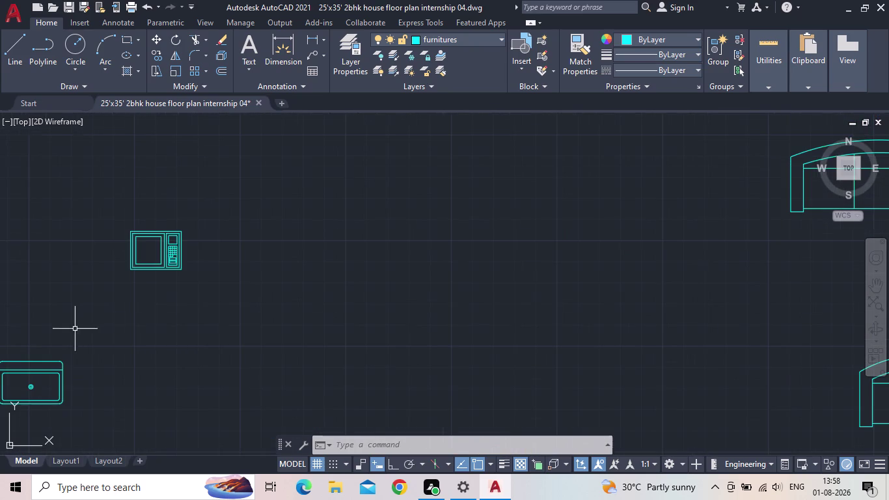
drag(197, 297, 171, 277)
click(123, 237)
scroll(up, 3)
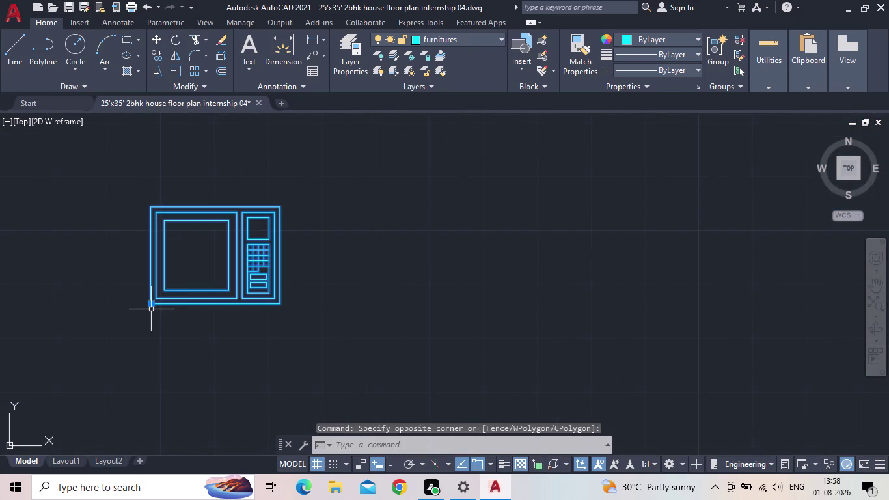
drag(147, 303, 174, 299)
middle_drag(499, 261, 212, 307)
scroll(down, 3)
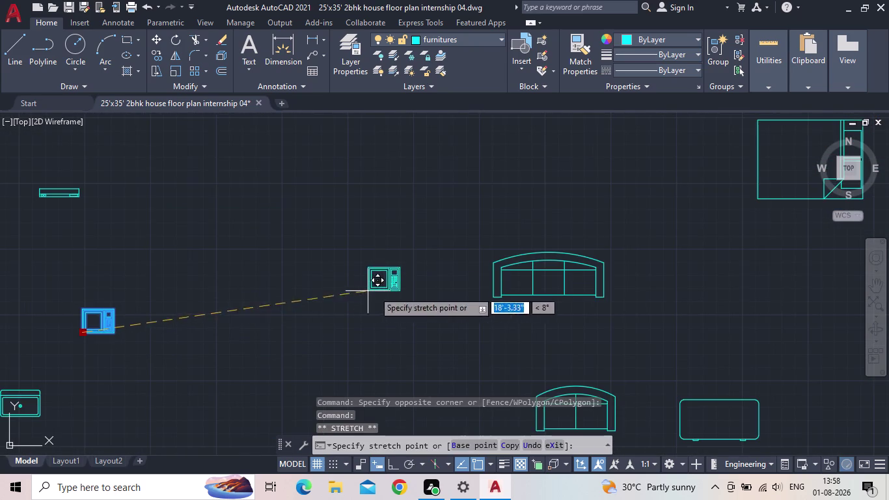
middle_drag(417, 302, 209, 302)
scroll(down, 3)
scroll(up, 3)
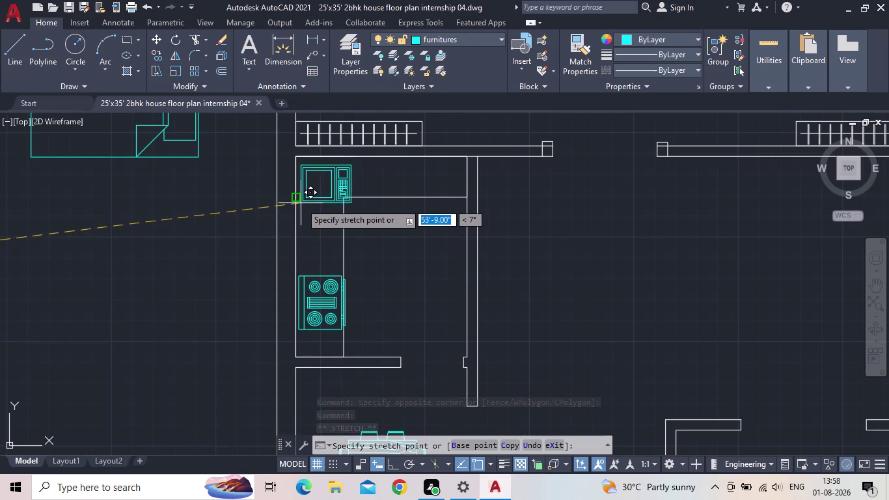
scroll(up, 3)
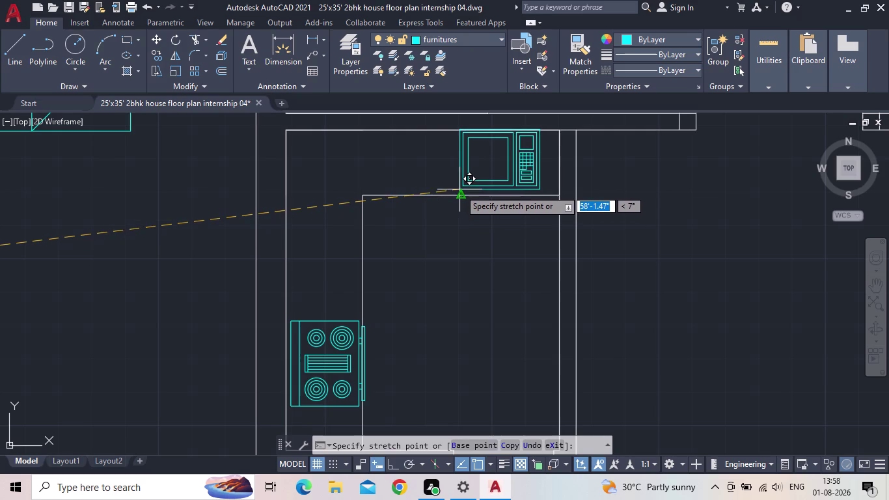
click(458, 194)
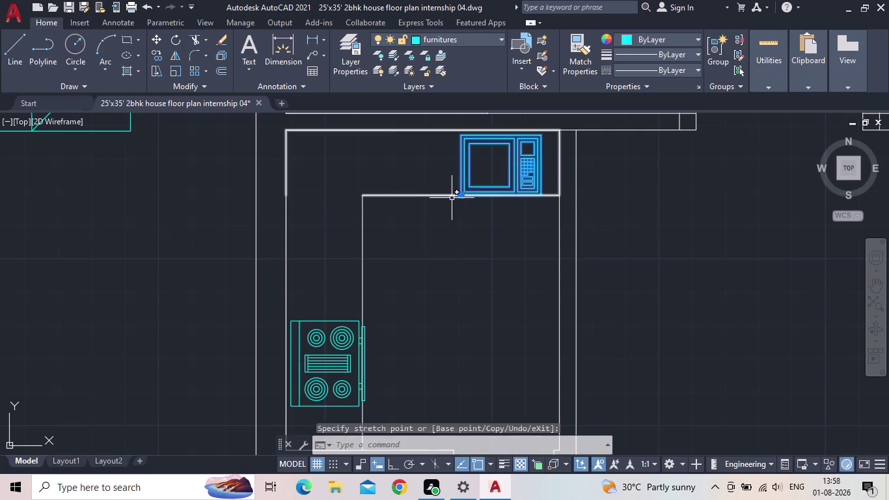
key(Escape)
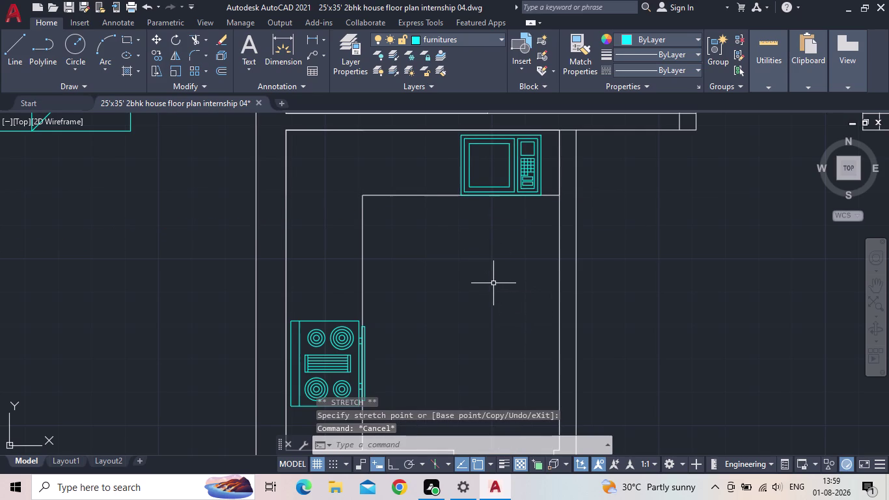
Scale the microwave block down with SC, using a factor below 1.
key(s)
key(c)
key(space)
click(464, 185)
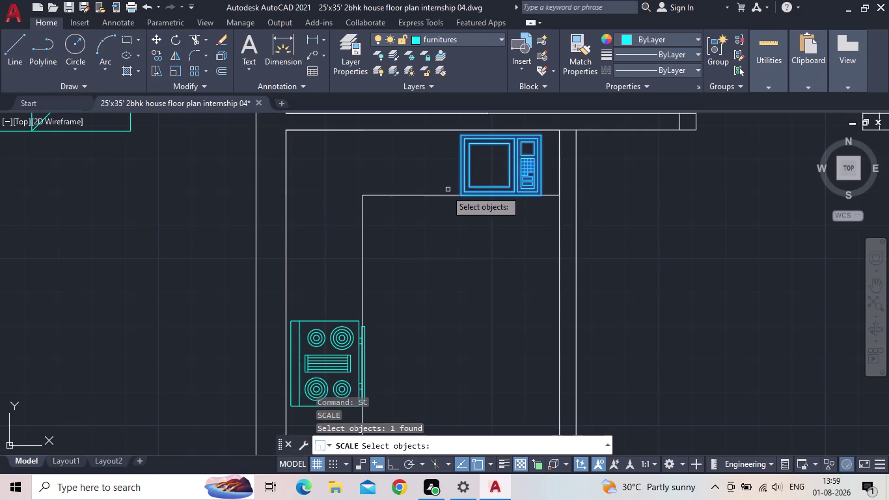
key(space)
scroll(up, 3)
scroll(down, 3)
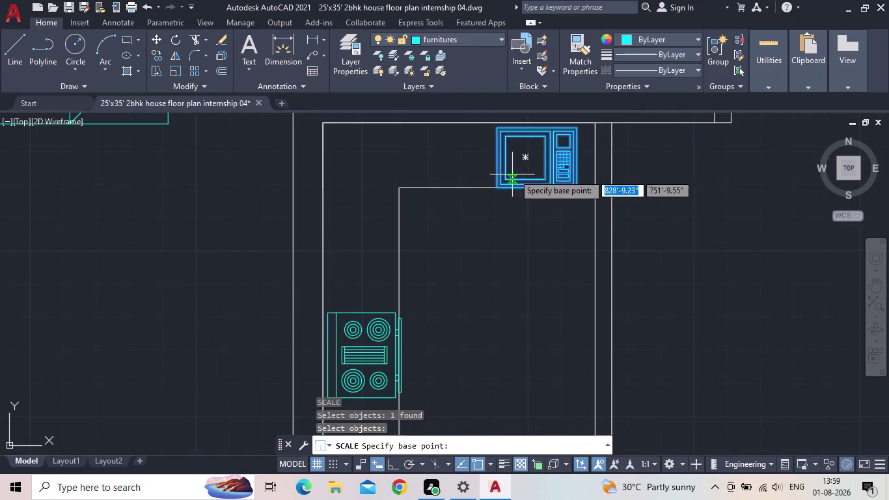
drag(526, 157, 519, 162)
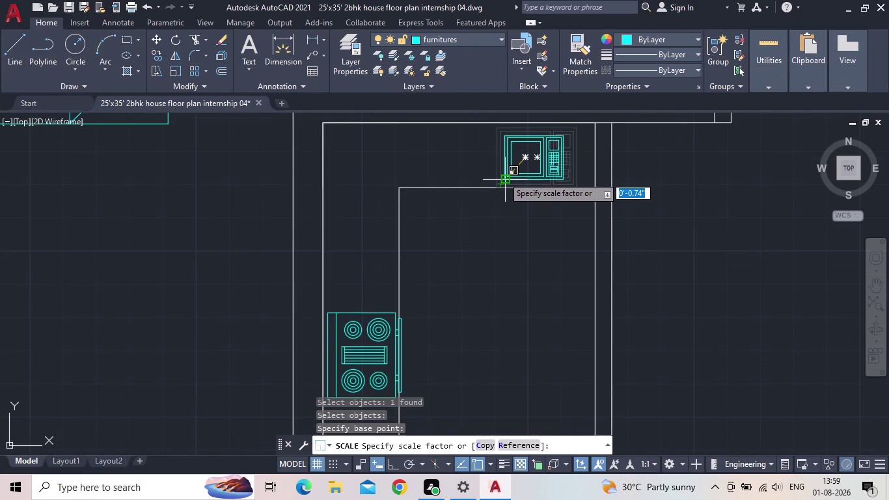
click(502, 178)
scroll(up, 3)
Grip-move the smaller microwave snugly against the kitchen's upper wall, then zoom out.
click(504, 179)
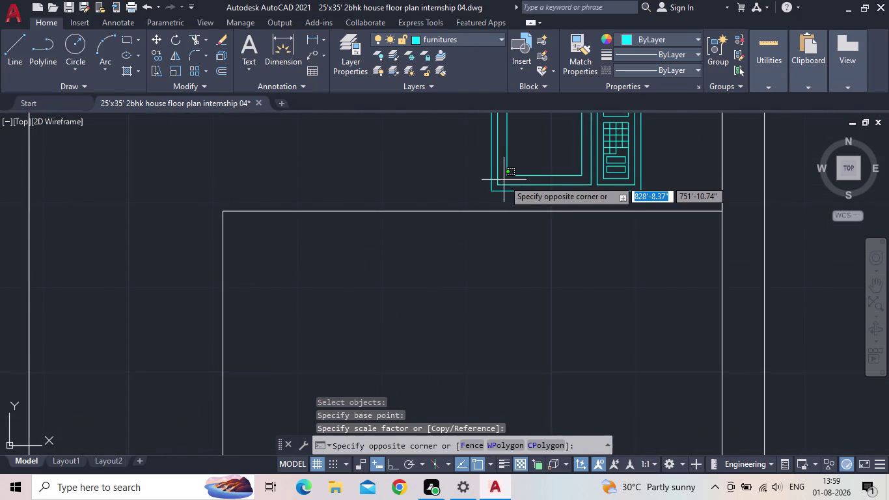
click(499, 186)
middle_drag(499, 185, 459, 222)
scroll(down, 3)
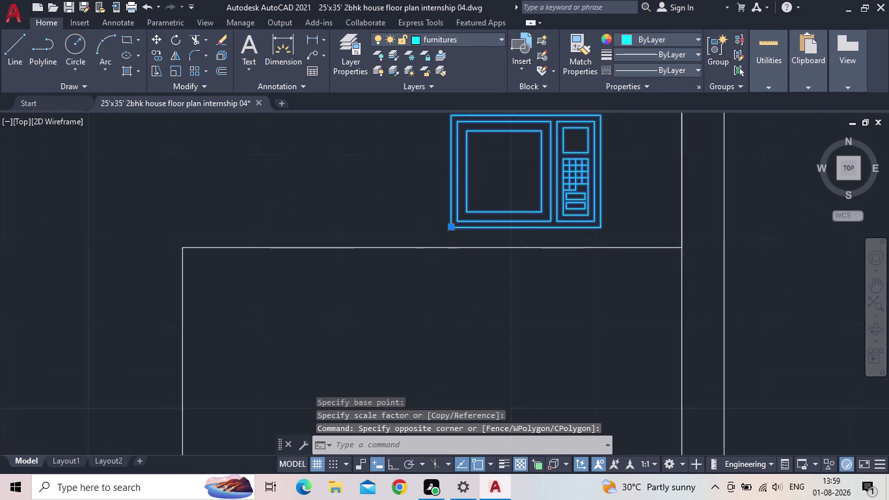
click(450, 226)
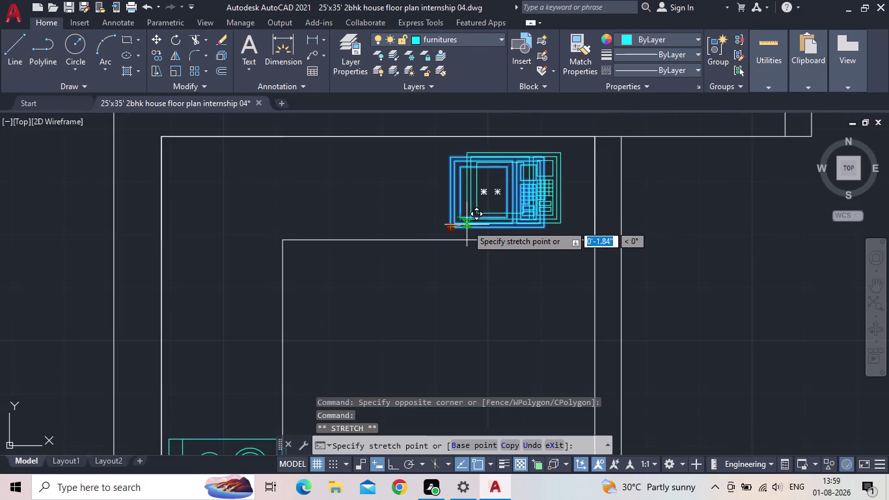
scroll(up, 3)
click(459, 229)
scroll(down, 3)
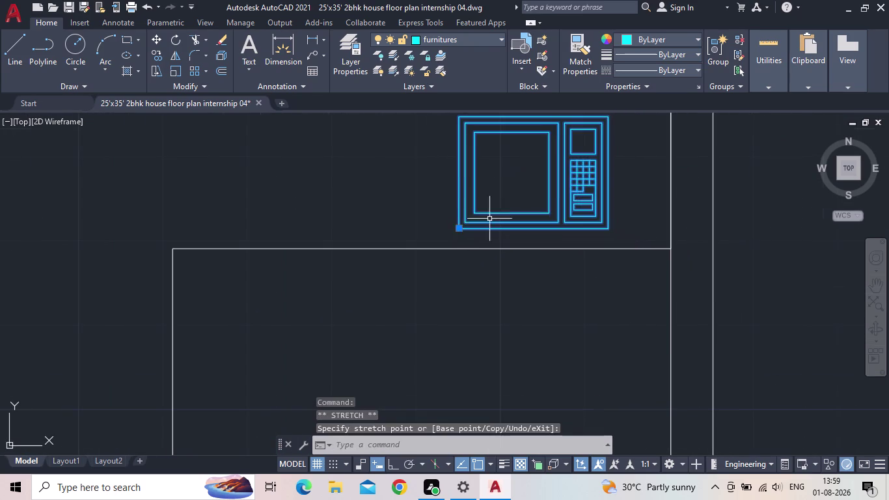
scroll(down, 3)
key(Escape)
middle_drag(482, 295, 468, 272)
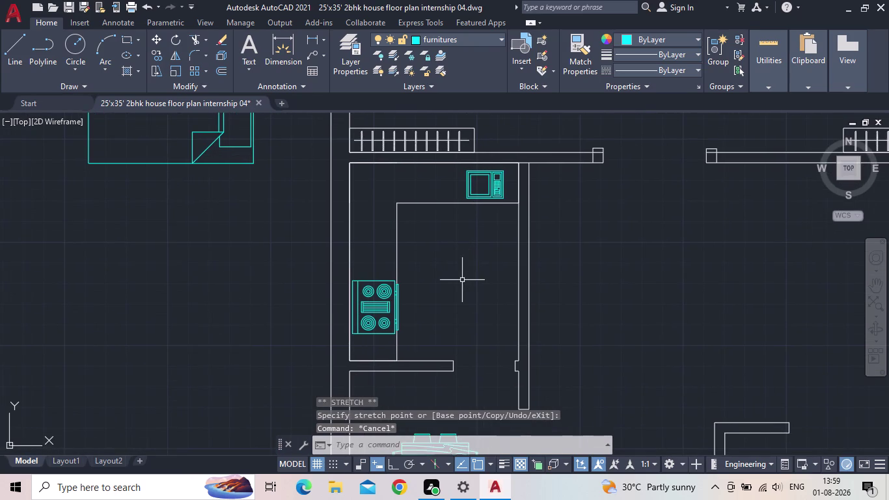
scroll(down, 3)
scroll(up, 3)
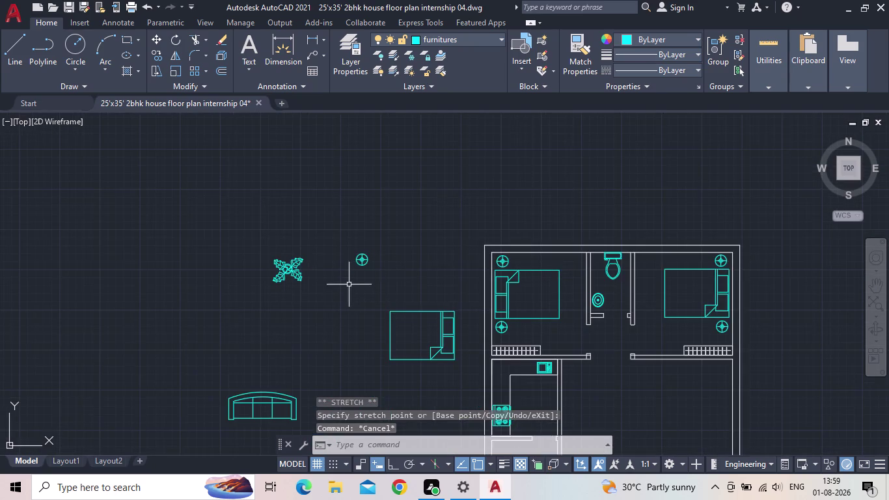
Move the loose fridge block from the furniture set into the kitchen.
middle_drag(353, 285, 431, 221)
scroll(down, 3)
scroll(up, 3)
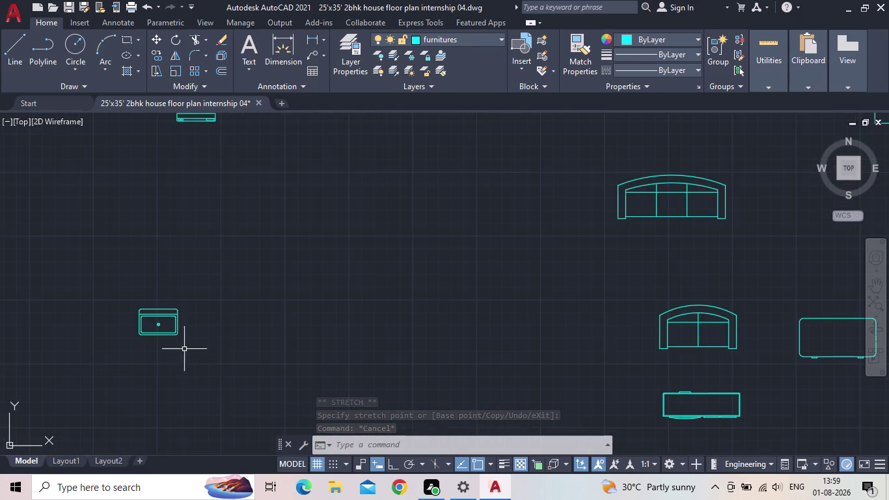
drag(183, 346, 170, 338)
click(132, 317)
scroll(up, 3)
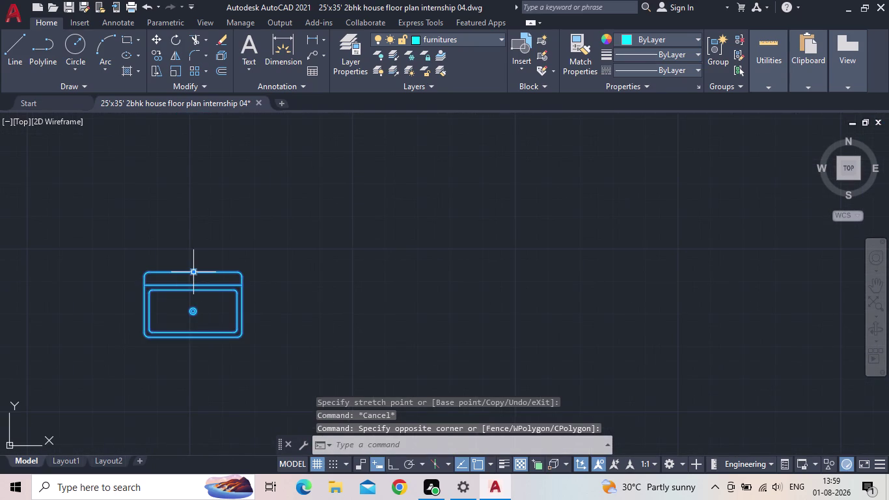
drag(194, 271, 222, 271)
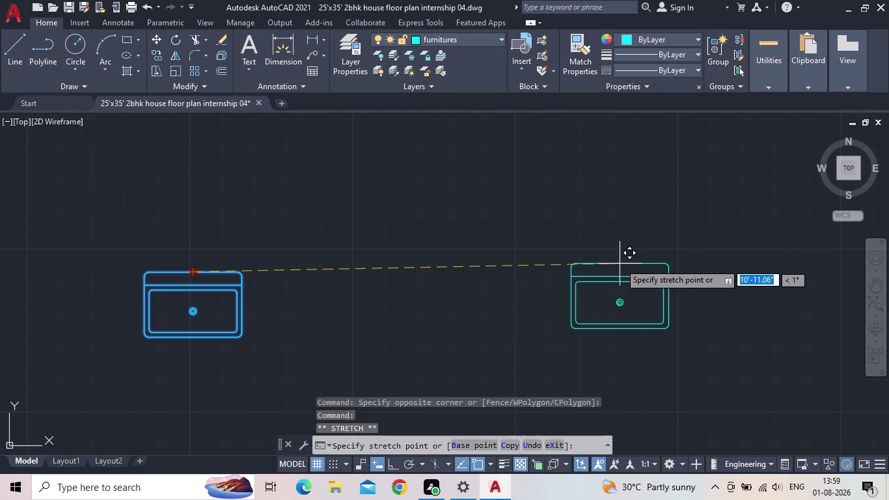
scroll(down, 3)
scroll(down, 3)
middle_drag(603, 271, 358, 332)
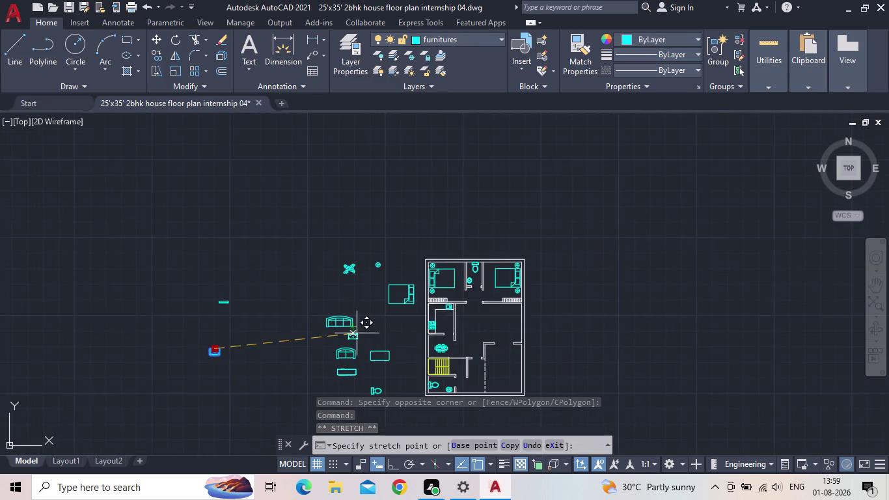
scroll(up, 3)
scroll(up, 3)
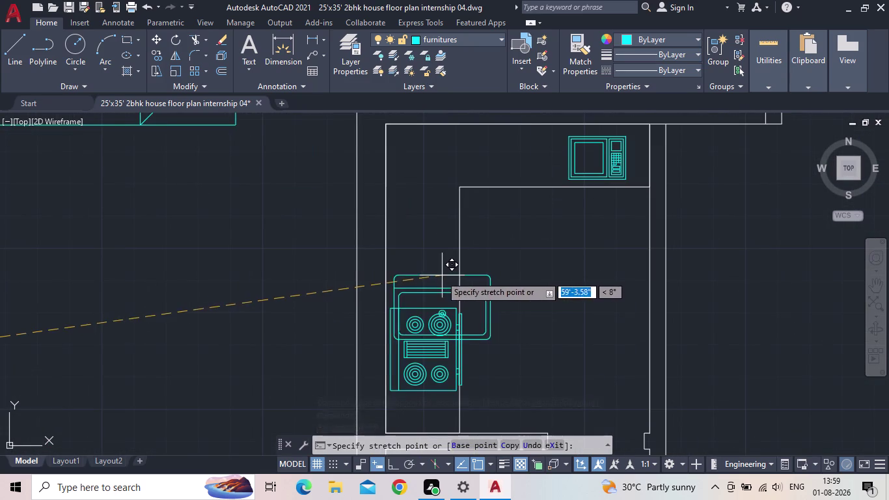
click(518, 232)
key(Escape)
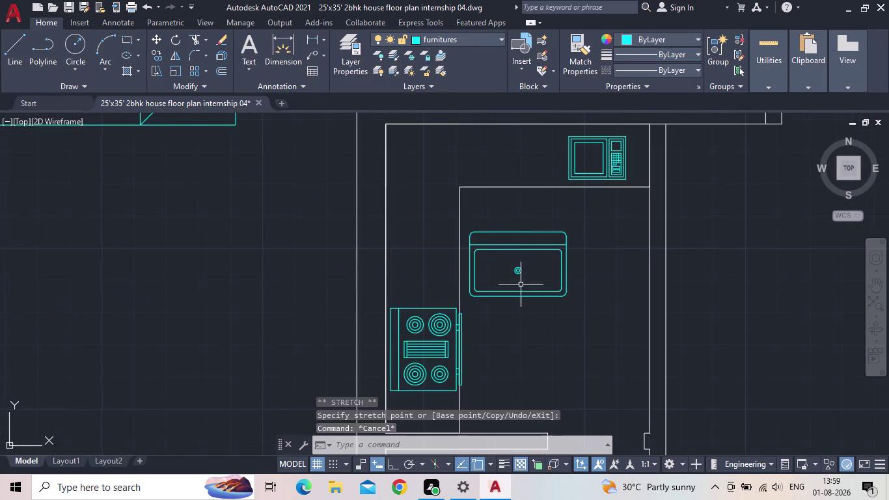
Rotate the fridge block 90° with RO so it stands upright above the stove.
click(393, 459)
drag(559, 331, 555, 324)
click(521, 270)
key(r)
key(o)
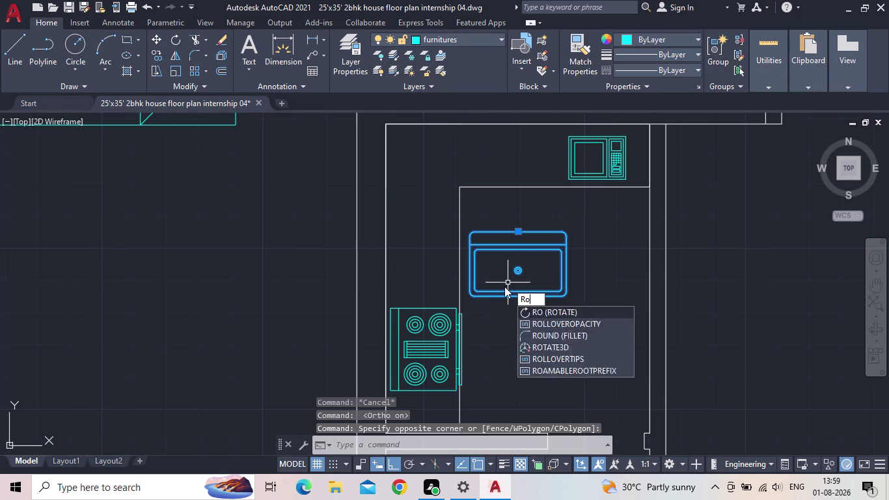
key(space)
click(515, 230)
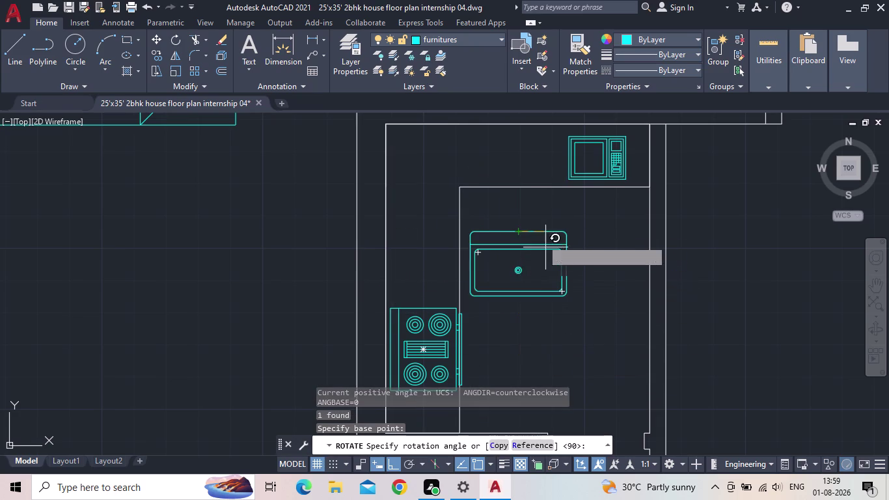
click(521, 359)
key(Escape)
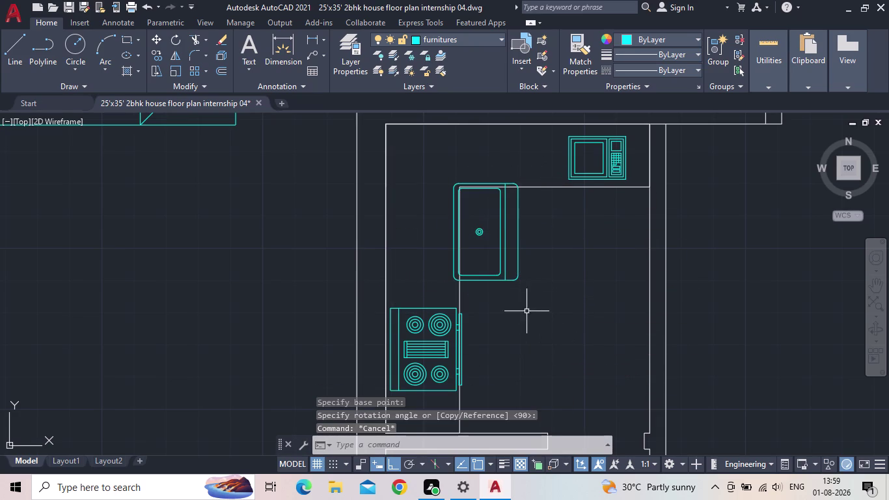
drag(526, 309, 519, 296)
click(486, 252)
Scale the fridge block slightly smaller with SC.
key(s)
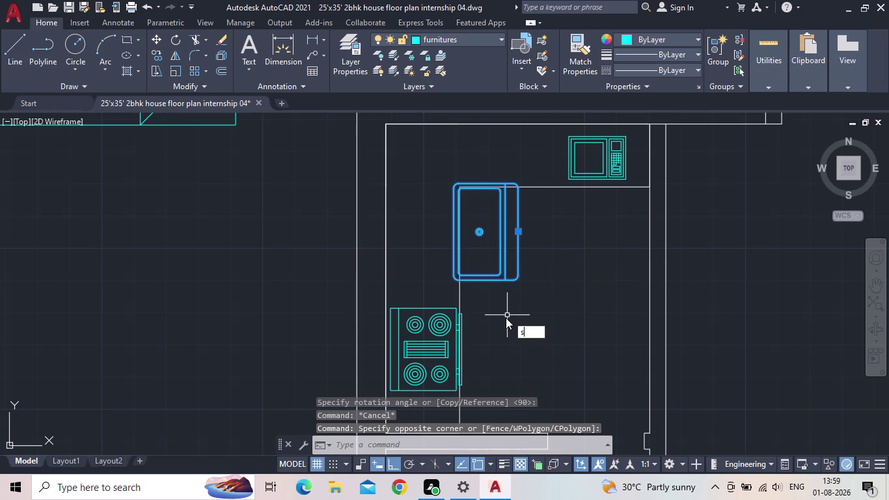
key(c)
key(space)
click(518, 281)
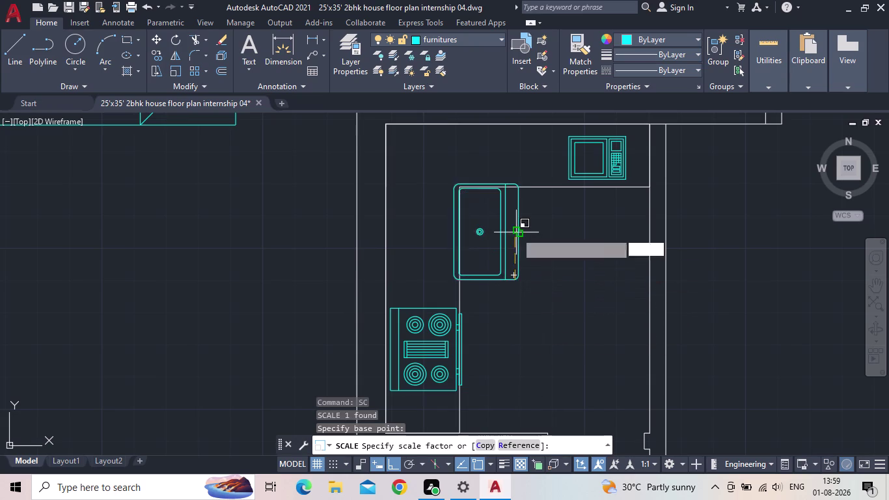
click(515, 239)
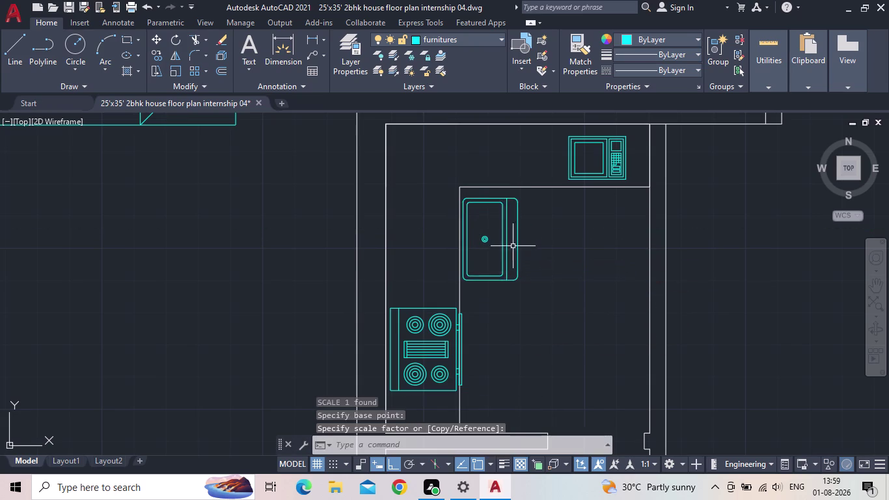
key(Escape)
With Ortho off, grip-move the fridge into the kitchen's upper-left corner.
drag(517, 295, 510, 289)
click(488, 265)
scroll(up, 3)
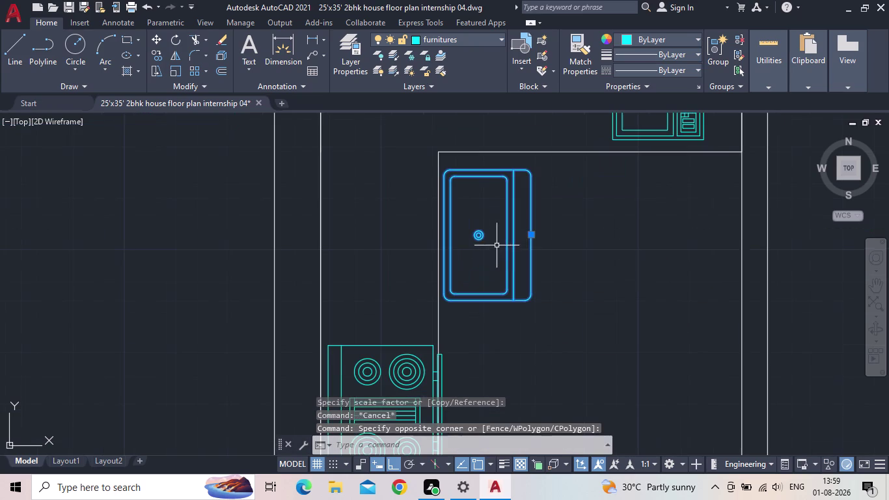
click(529, 235)
middle_drag(407, 202, 409, 202)
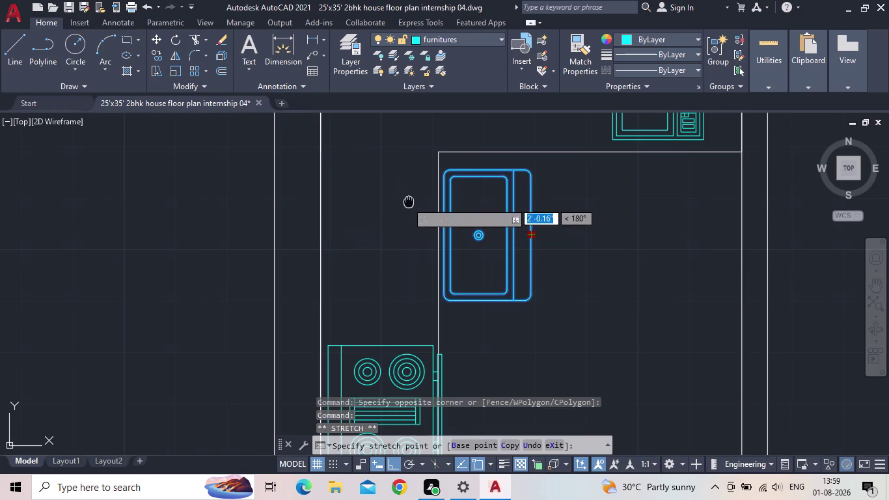
middle_drag(408, 202, 454, 210)
scroll(down, 3)
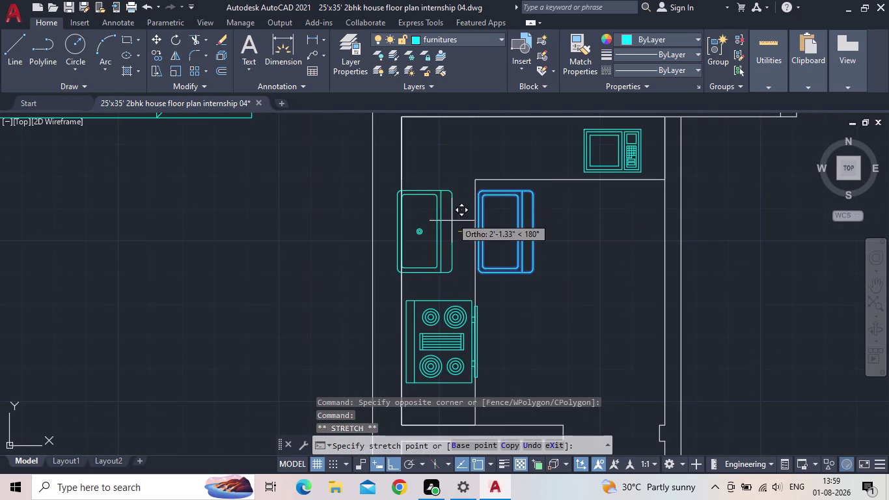
click(394, 464)
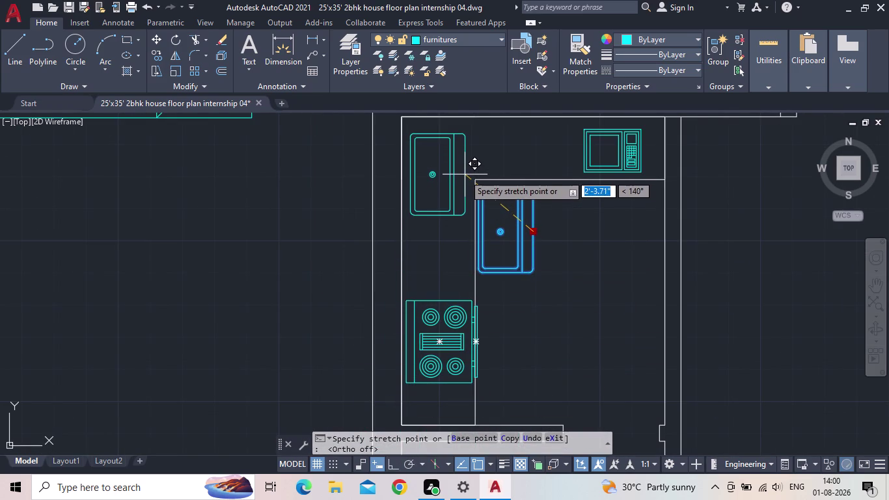
scroll(up, 3)
scroll(down, 3)
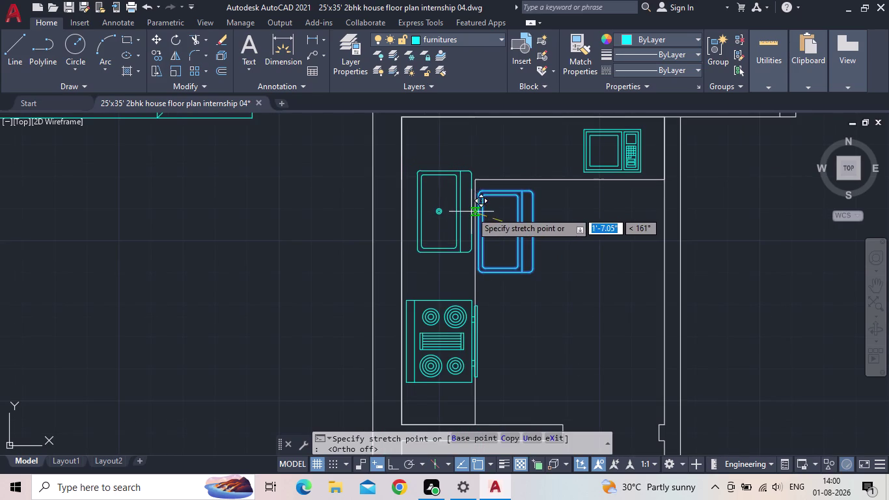
click(463, 186)
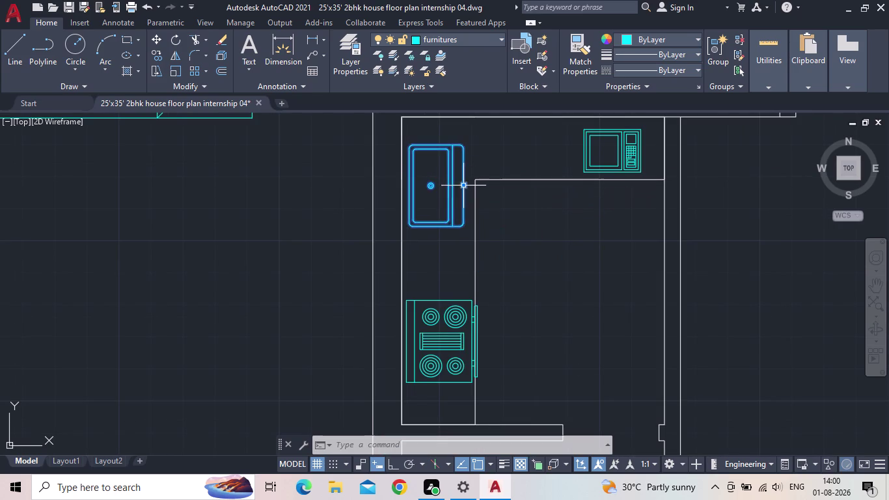
key(Escape)
Rescale the fridge block from its corner base point to a new size.
key(s)
text(c)
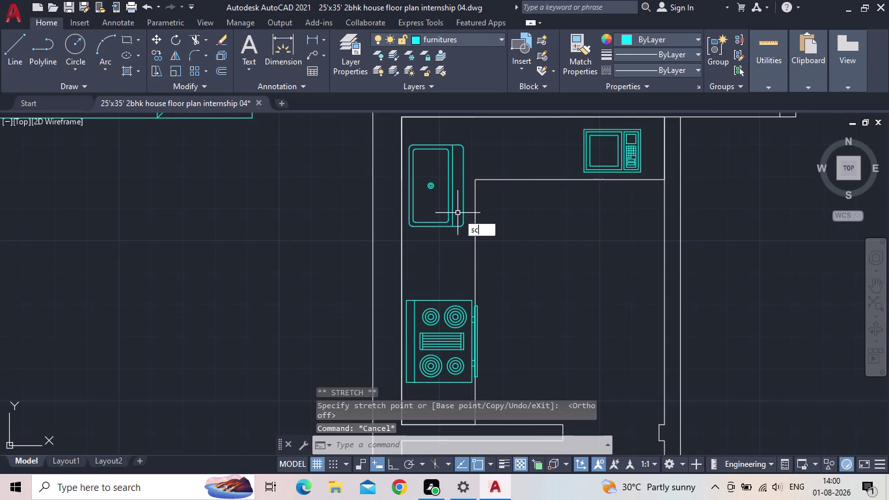
key(space)
drag(457, 241, 454, 233)
click(447, 212)
key(space)
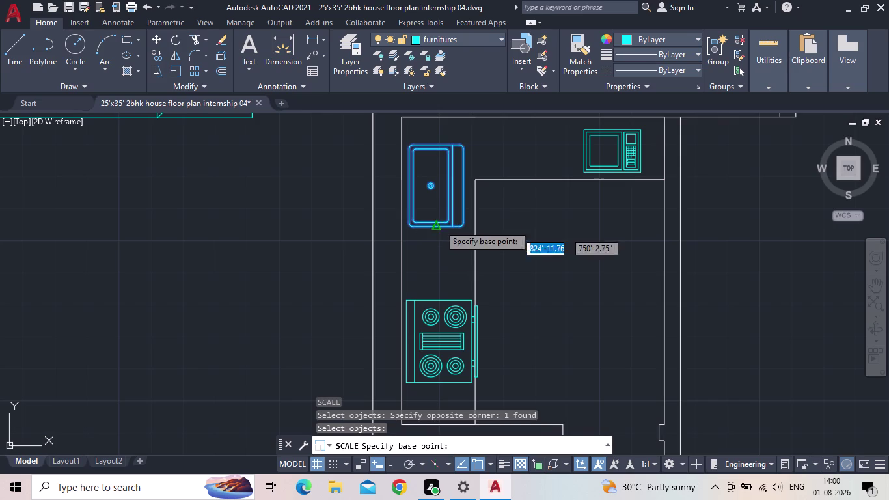
click(429, 190)
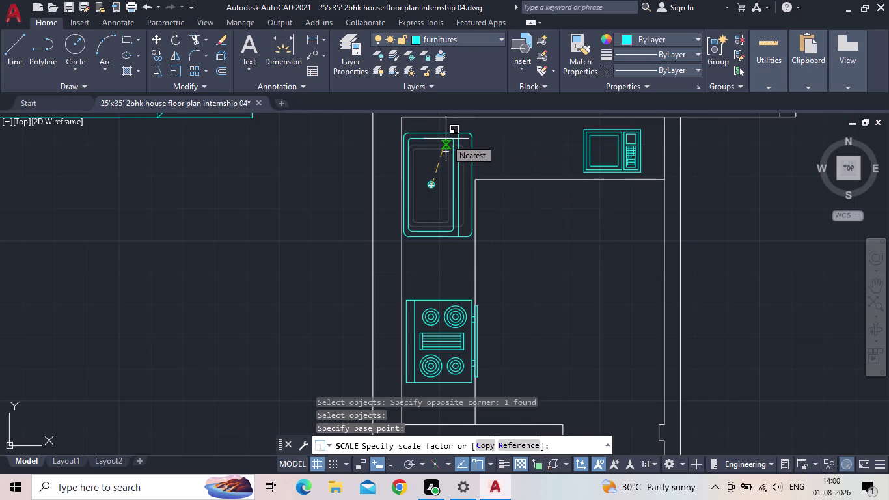
click(446, 139)
scroll(up, 3)
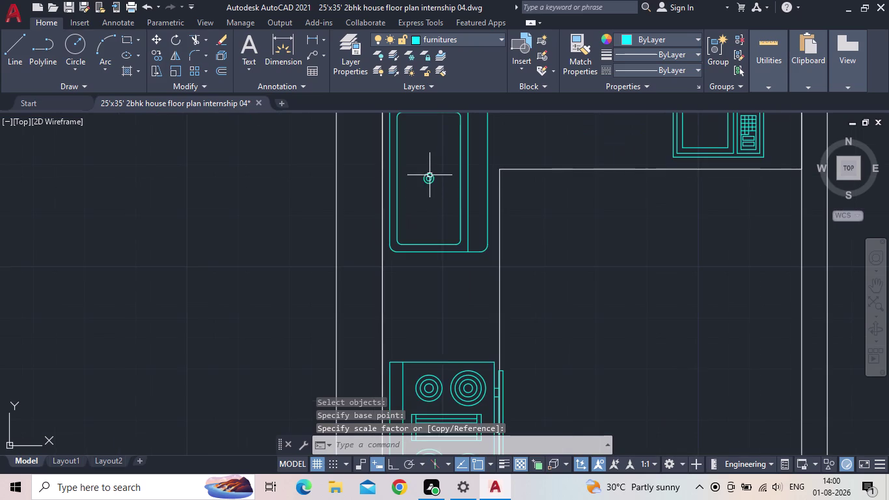
click(430, 178)
middle_drag(441, 202, 421, 274)
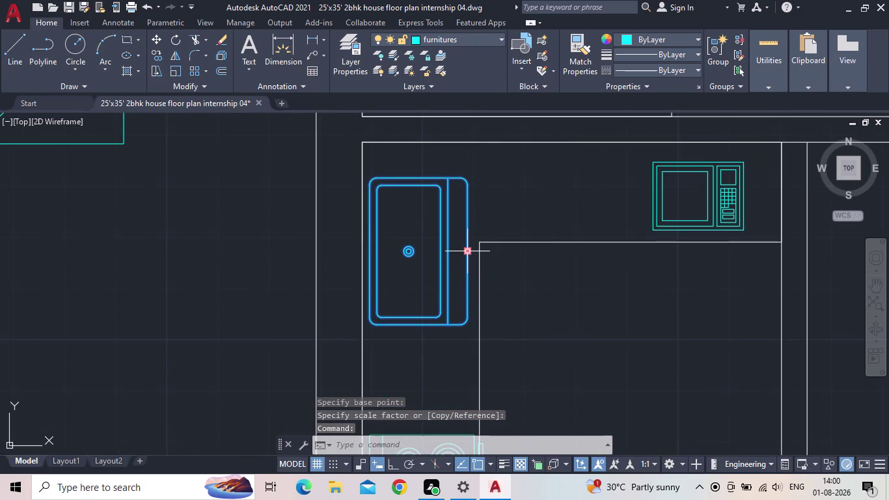
click(468, 254)
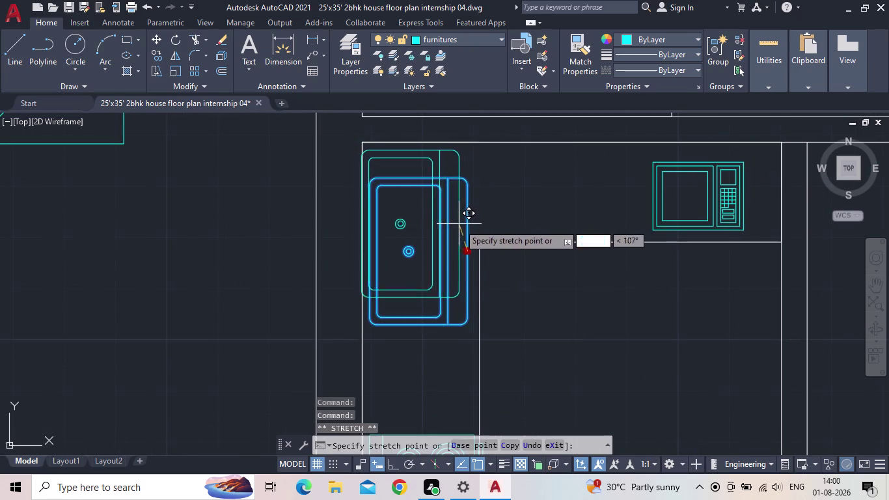
key(Escape)
key(Escape)
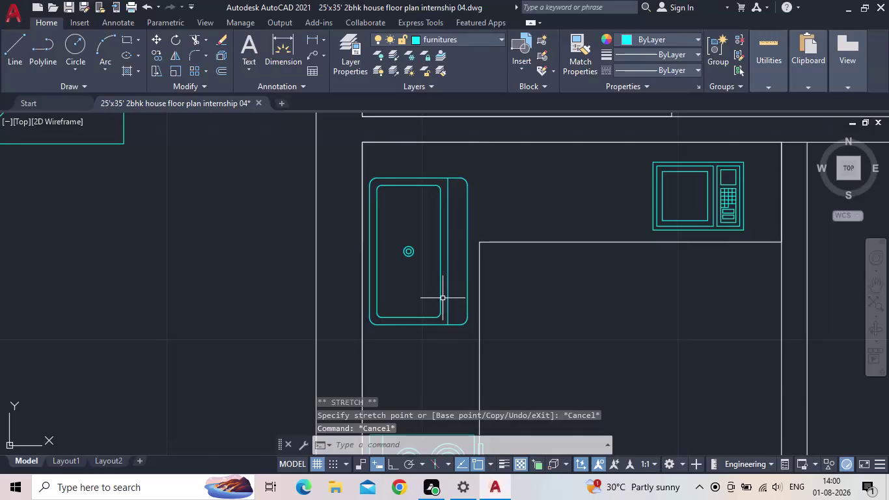
Rotate the fridge block 180° so its side strip faces the left wall.
key(r)
key(o)
key(space)
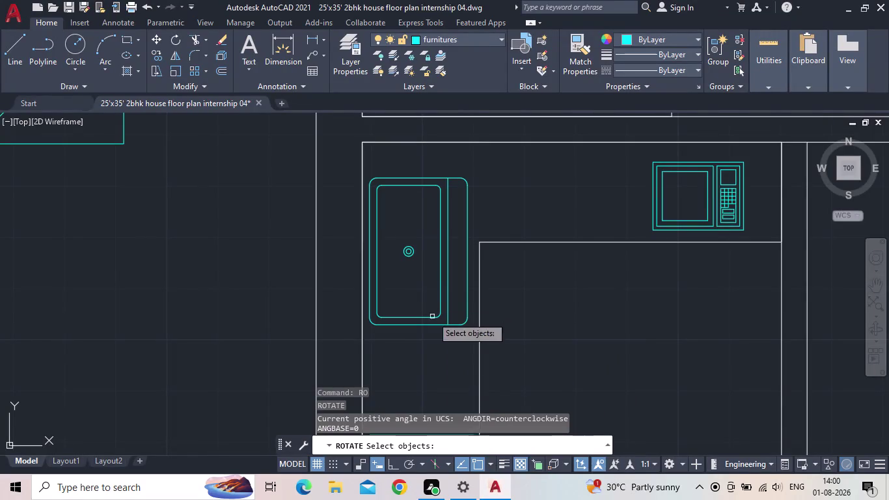
click(393, 463)
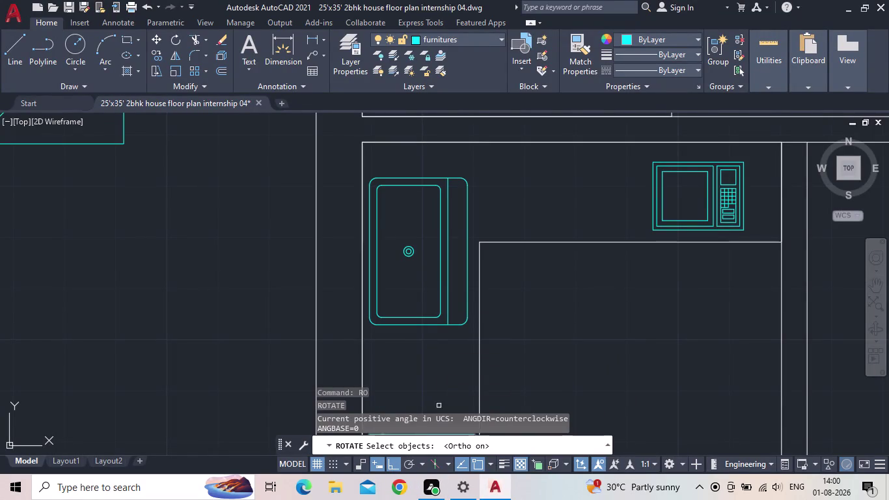
click(469, 246)
key(space)
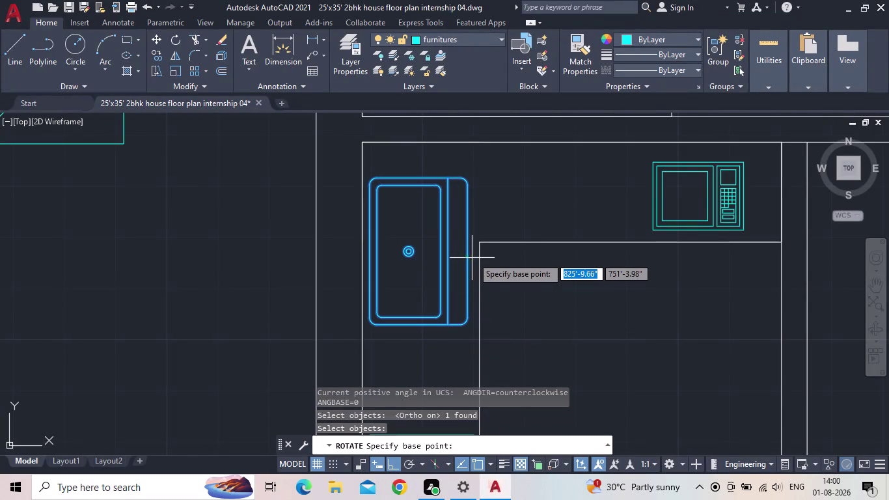
drag(469, 256, 470, 249)
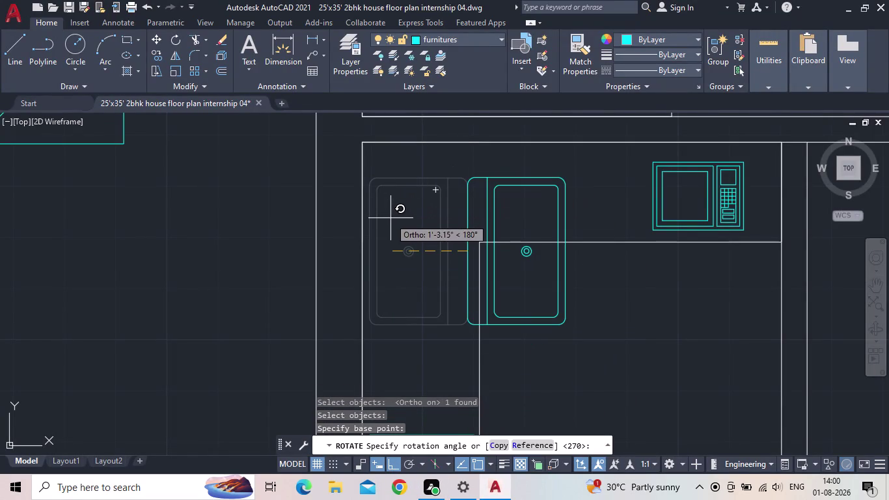
click(390, 218)
key(Escape)
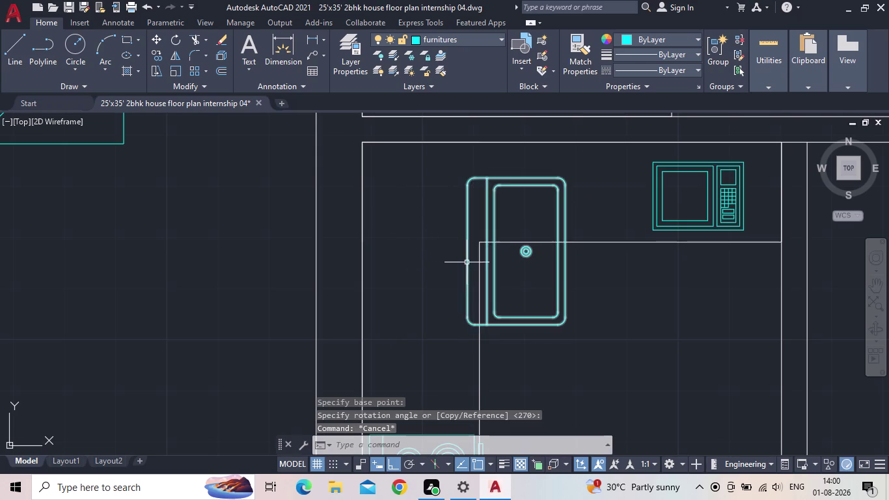
Grip-move the turned fridge back against the kitchen's left wall and zoom out.
click(467, 262)
click(466, 250)
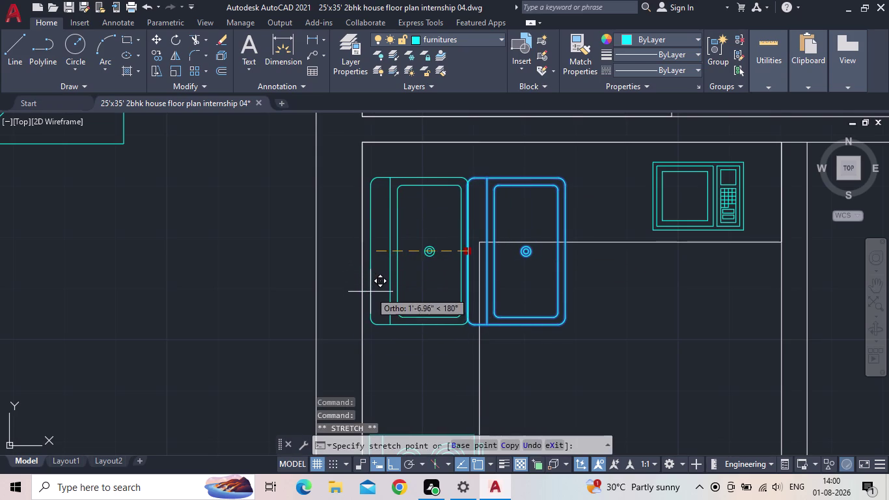
click(373, 262)
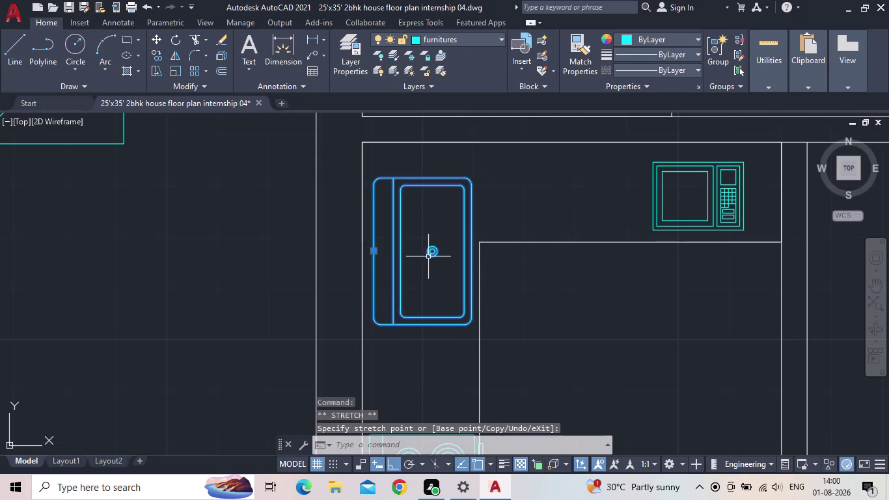
scroll(down, 3)
key(Escape)
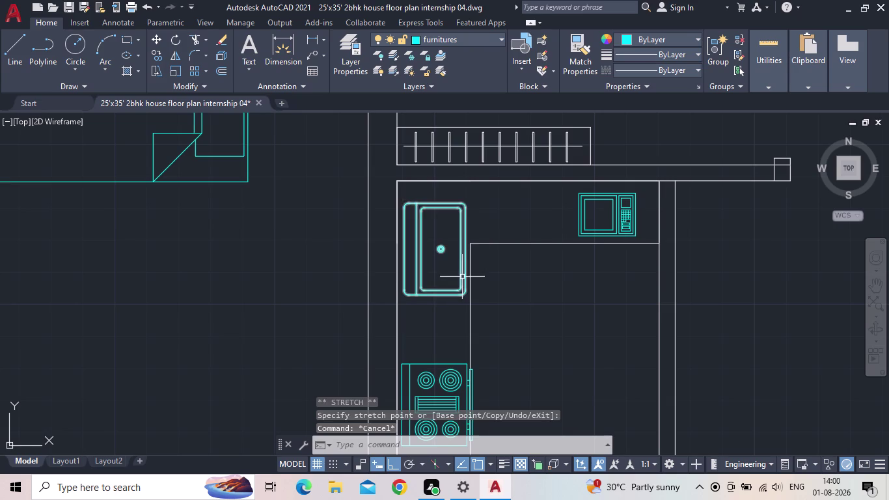
scroll(down, 3)
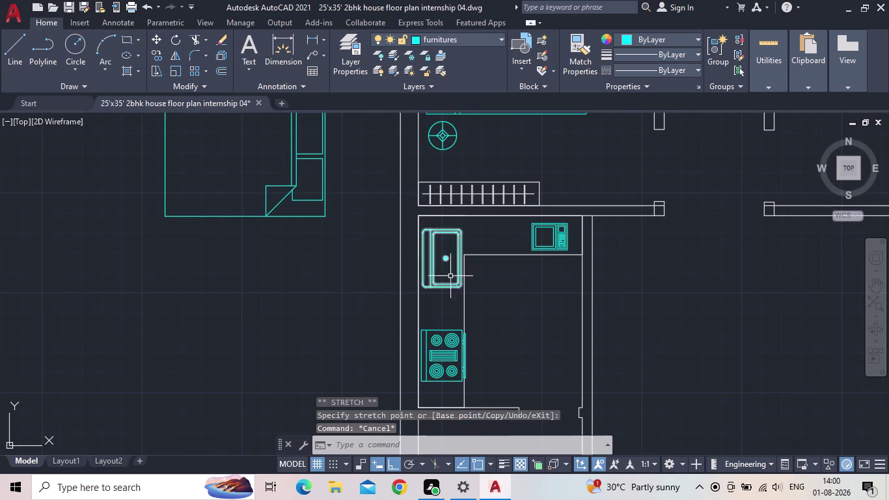
scroll(down, 3)
middle_drag(486, 293, 498, 293)
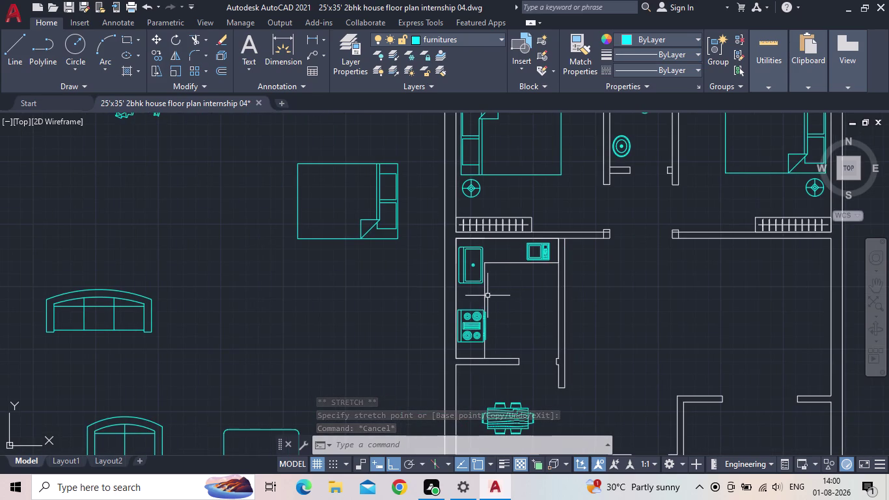
scroll(up, 3)
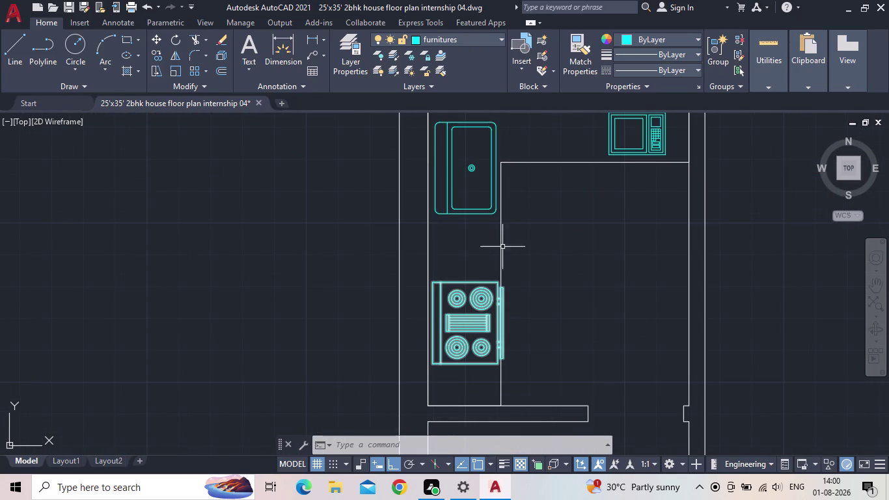
Grip-move the microwave block into the kitchen's top-left corner.
scroll(down, 3)
click(478, 189)
scroll(up, 3)
click(481, 167)
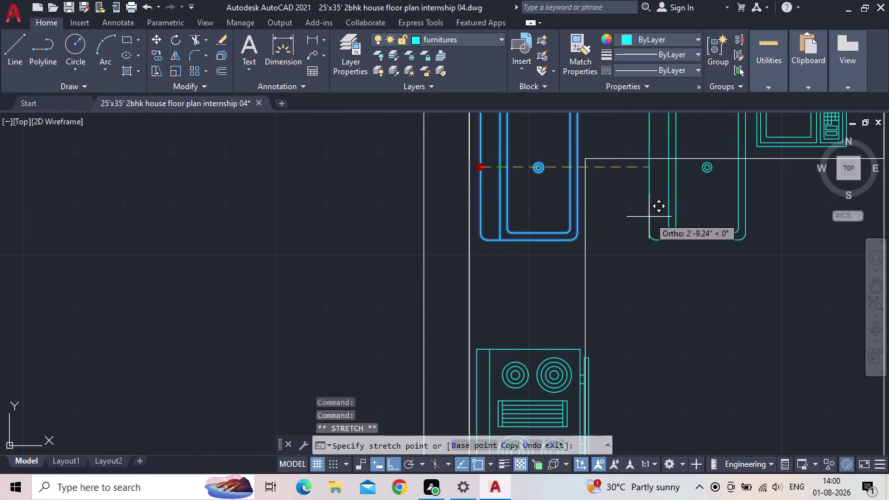
middle_drag(648, 219, 591, 298)
click(590, 299)
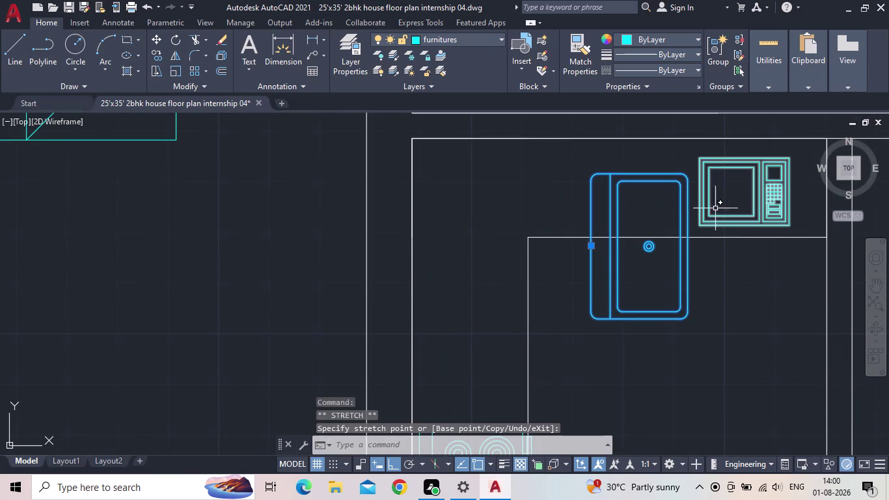
click(714, 219)
double_click(781, 200)
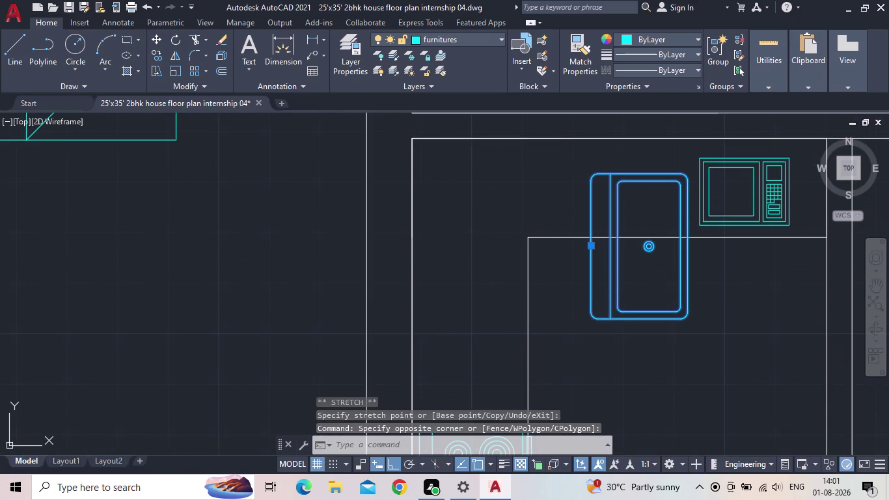
click(550, 137)
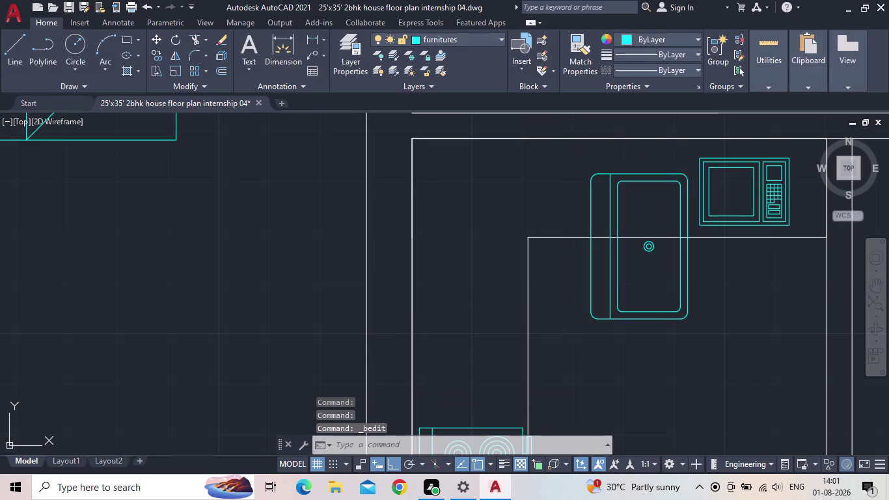
click(772, 190)
click(701, 222)
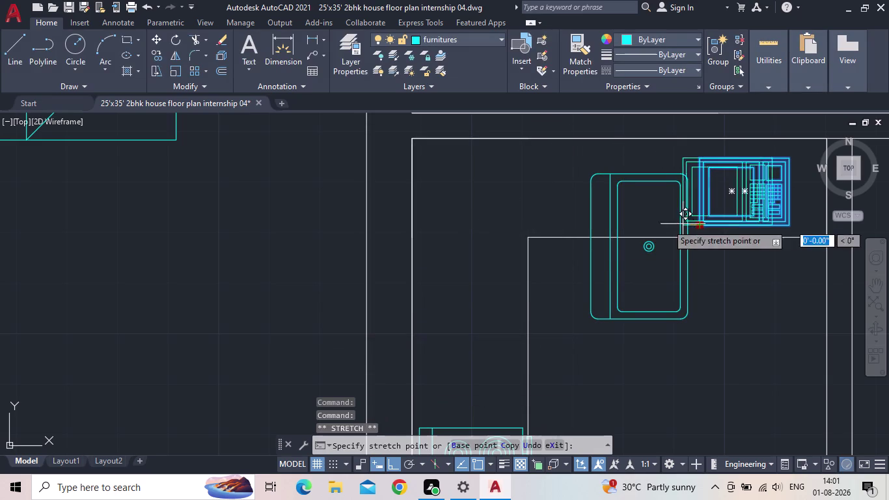
click(425, 265)
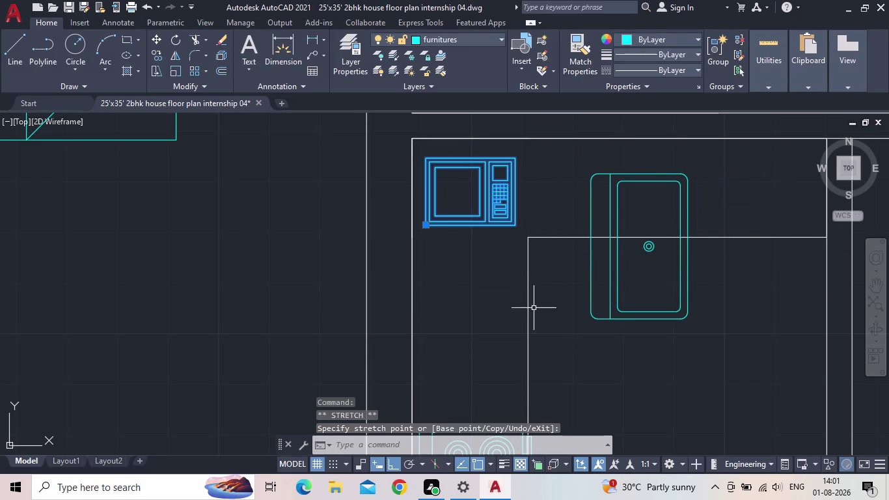
key(Escape)
scroll(down, 3)
middle_drag(603, 323, 568, 297)
scroll(up, 3)
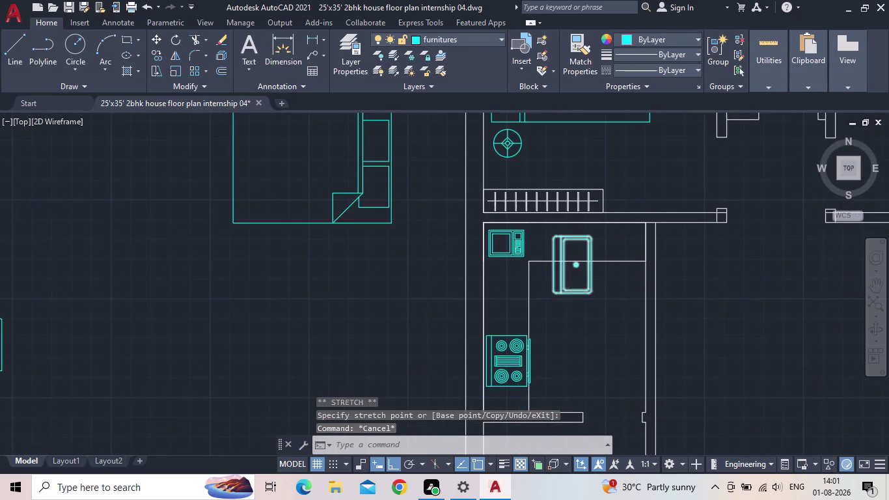
Rotate the fridge 90° about its centre so it lies horizontally.
key(r)
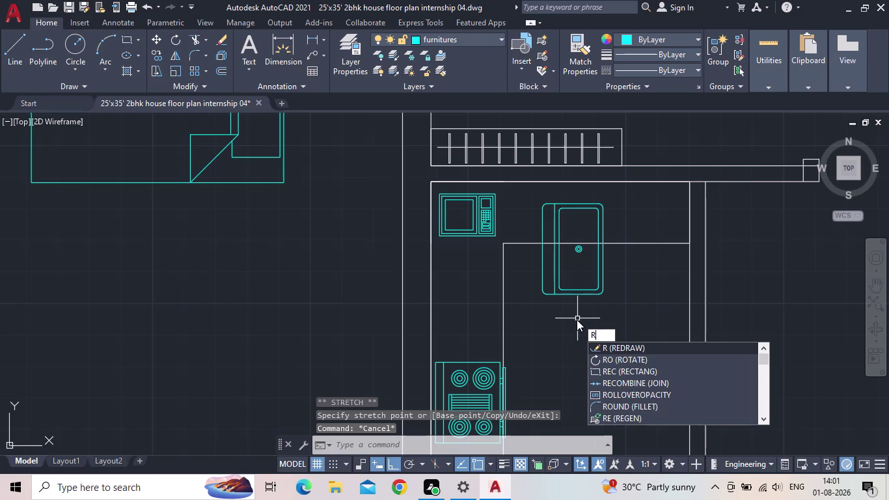
key(o)
key(Return)
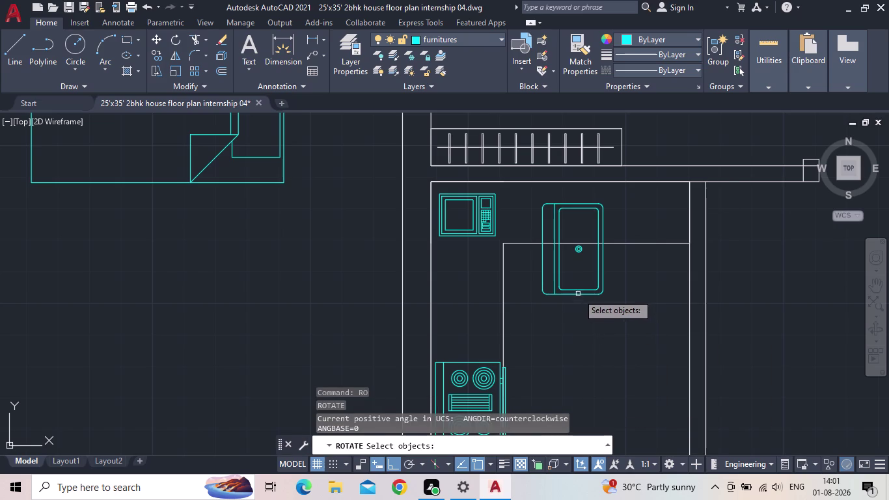
click(577, 293)
key(space)
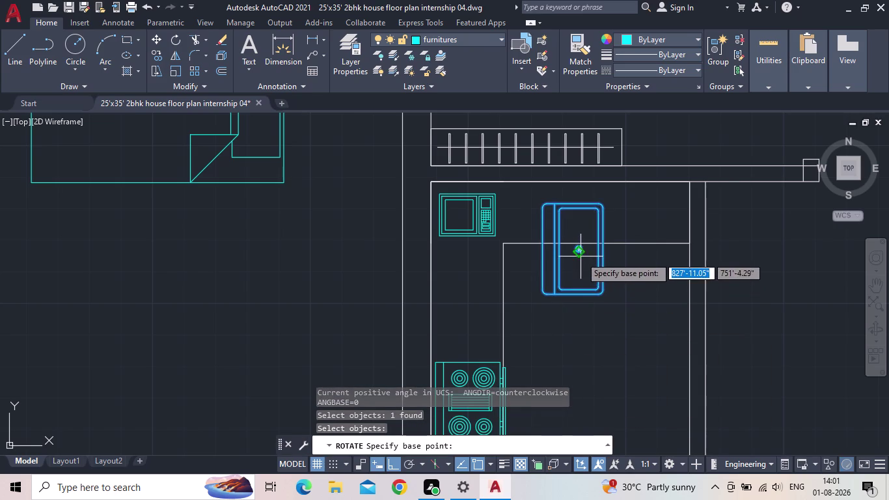
click(580, 250)
click(580, 310)
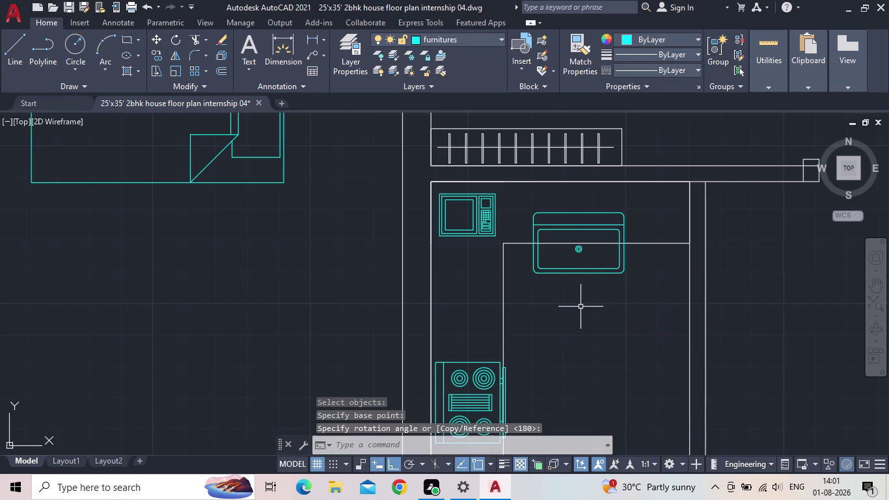
key(Escape)
click(584, 270)
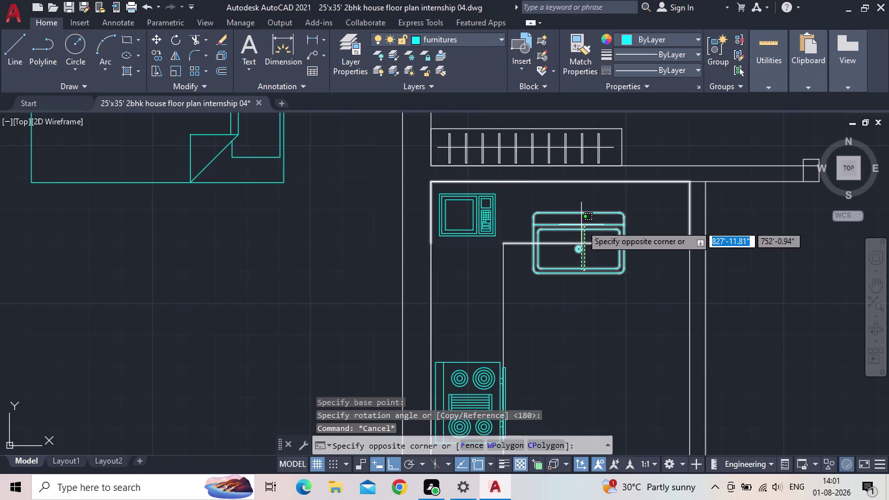
click(581, 225)
key(Escape)
key(Escape)
Grip-move the sideways fridge against the kitchen's top wall on the right.
click(581, 217)
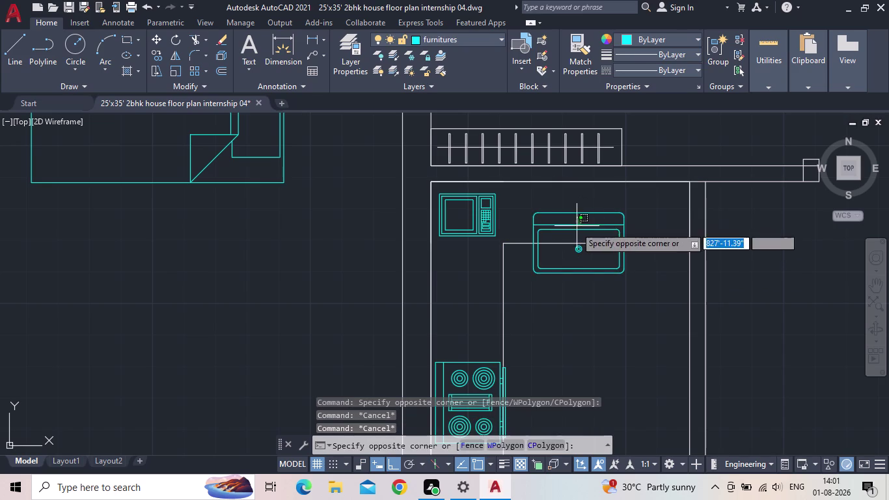
click(575, 226)
drag(580, 212, 587, 208)
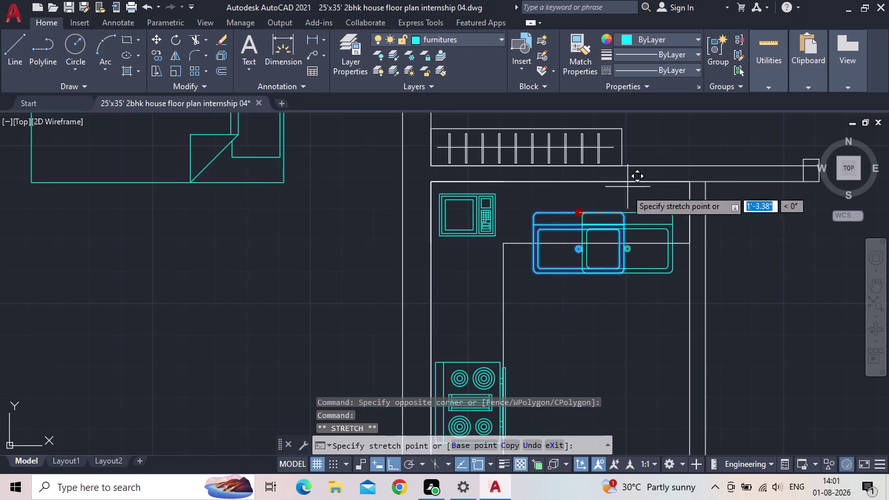
click(392, 458)
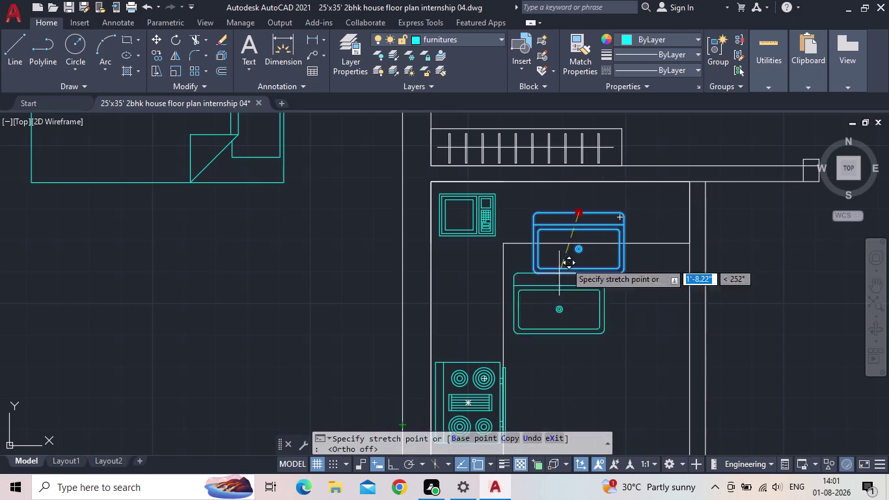
scroll(up, 3)
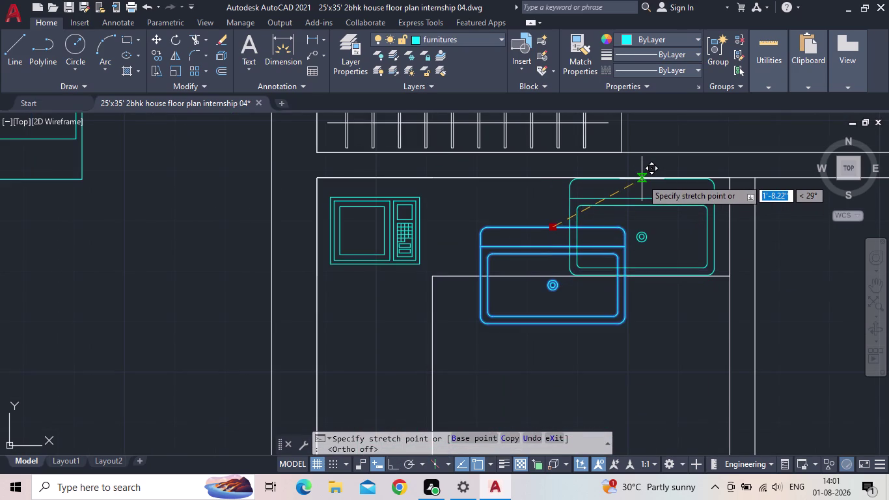
click(647, 179)
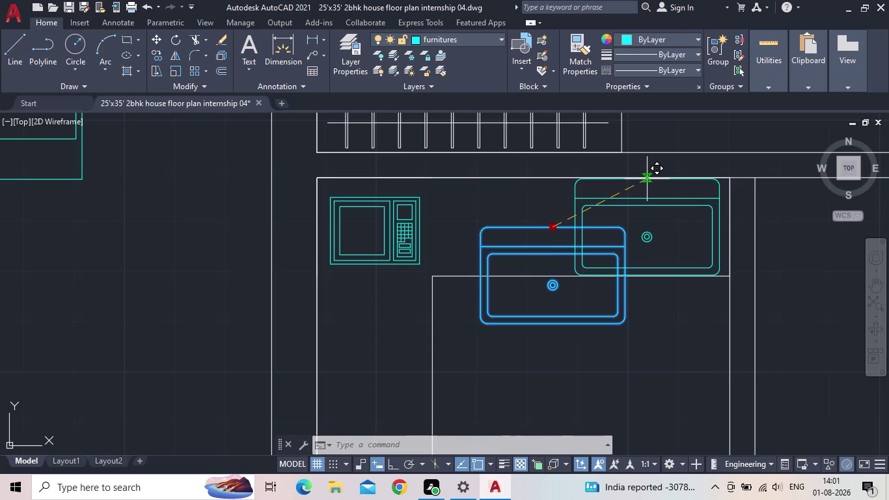
key(Escape)
scroll(down, 3)
middle_drag(580, 292, 555, 269)
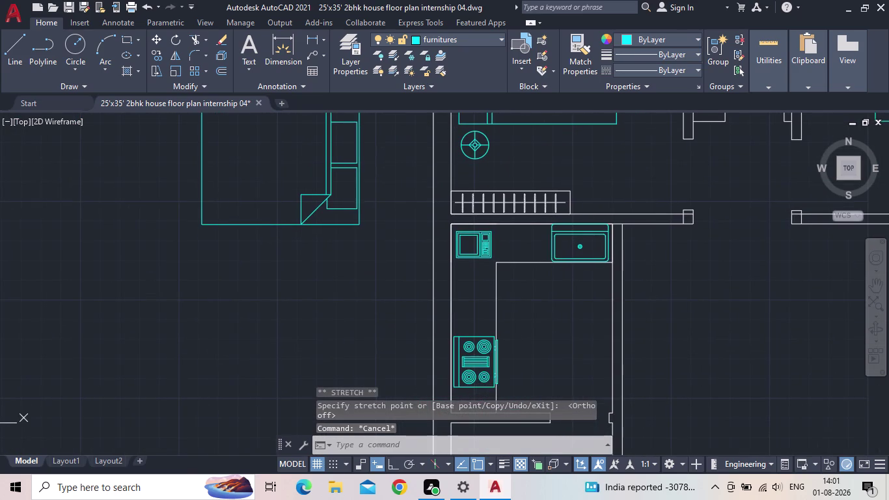
Save the furnished floor plan and pan around to review it.
scroll(down, 3)
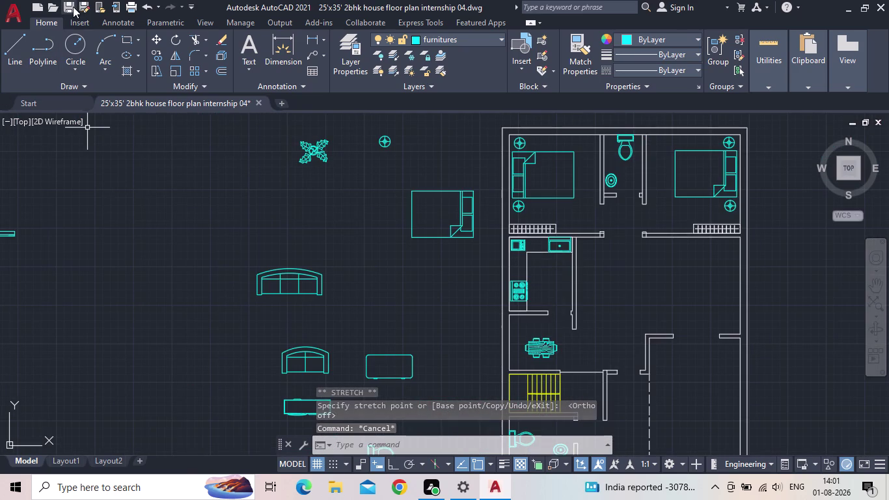
click(73, 6)
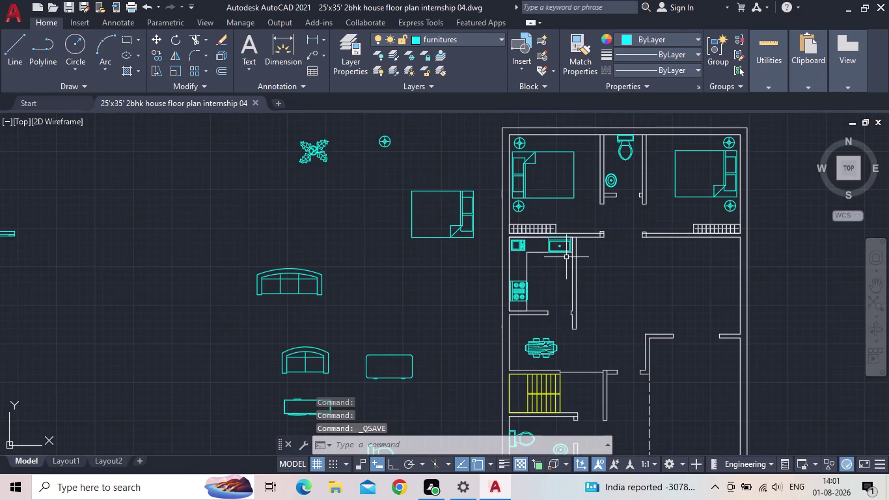
scroll(up, 3)
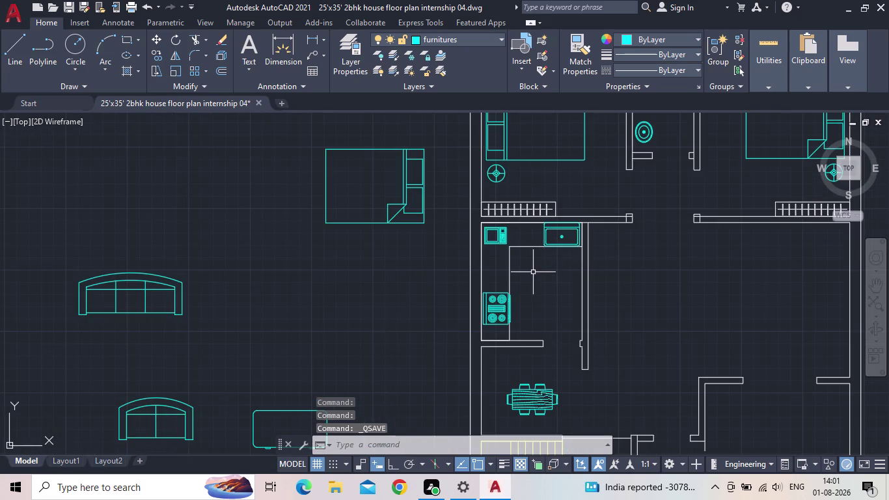
middle_drag(525, 280, 452, 263)
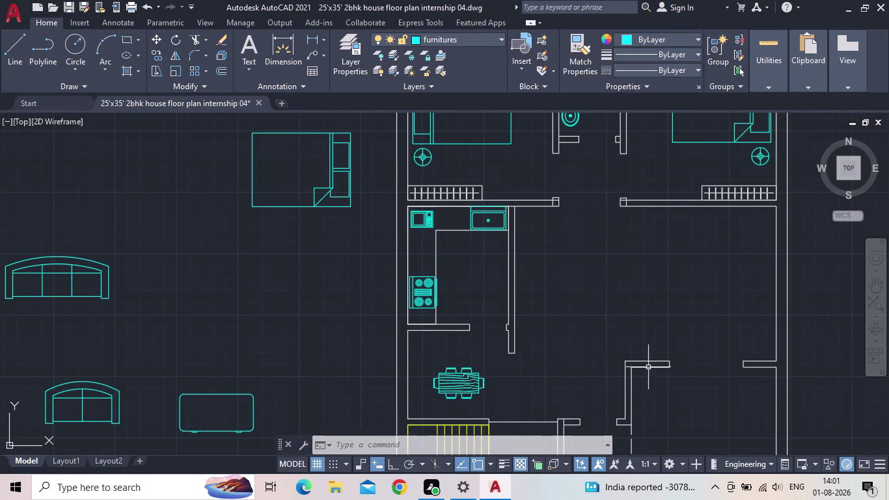
middle_drag(574, 293, 539, 419)
scroll(down, 3)
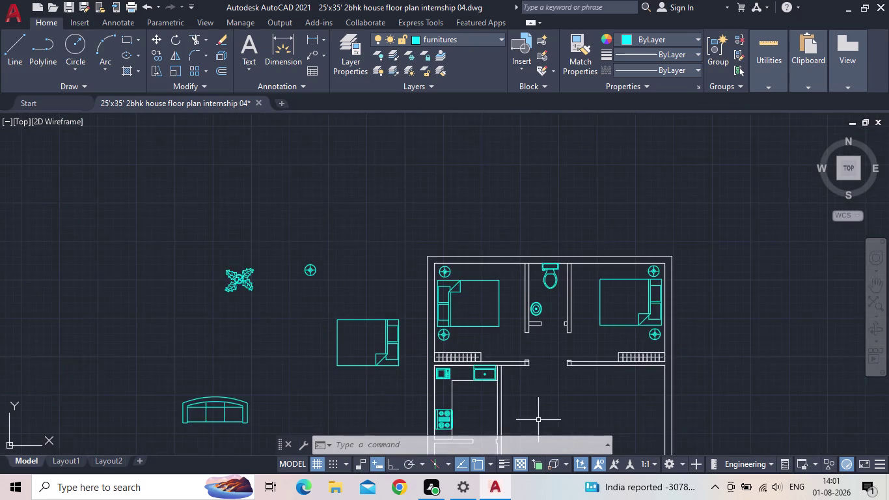
middle_drag(539, 419, 521, 350)
middle_drag(523, 370, 520, 294)
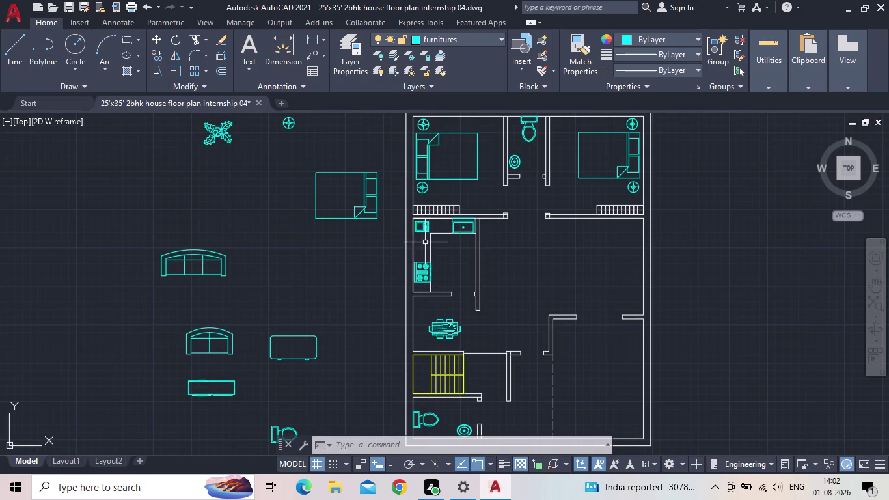
Cancel the unfinished command and open the Layer Properties Manager.
scroll(up, 3)
scroll(down, 3)
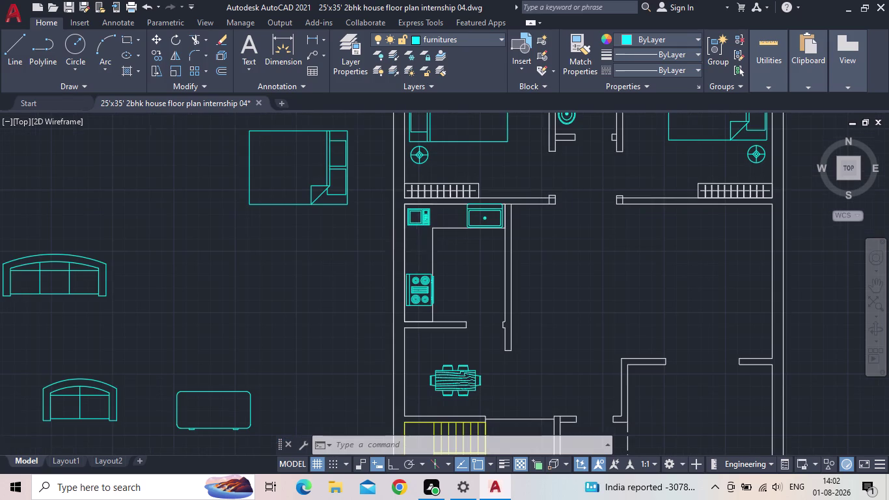
scroll(down, 3)
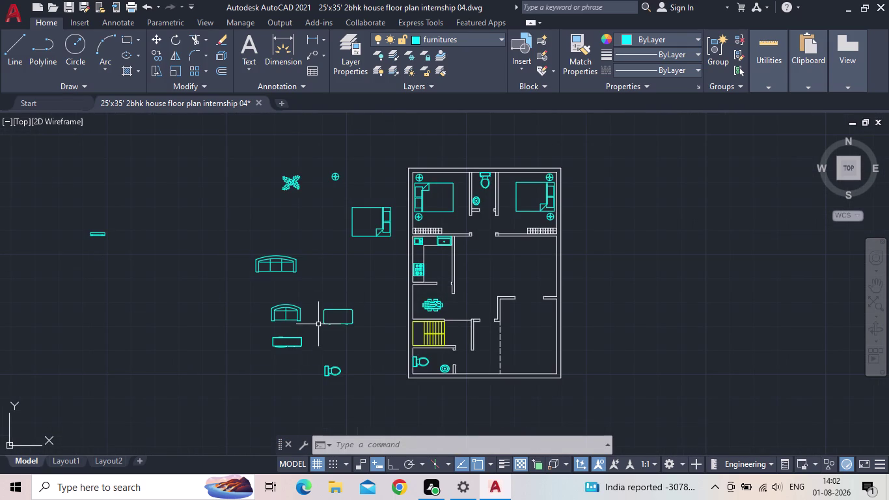
scroll(up, 3)
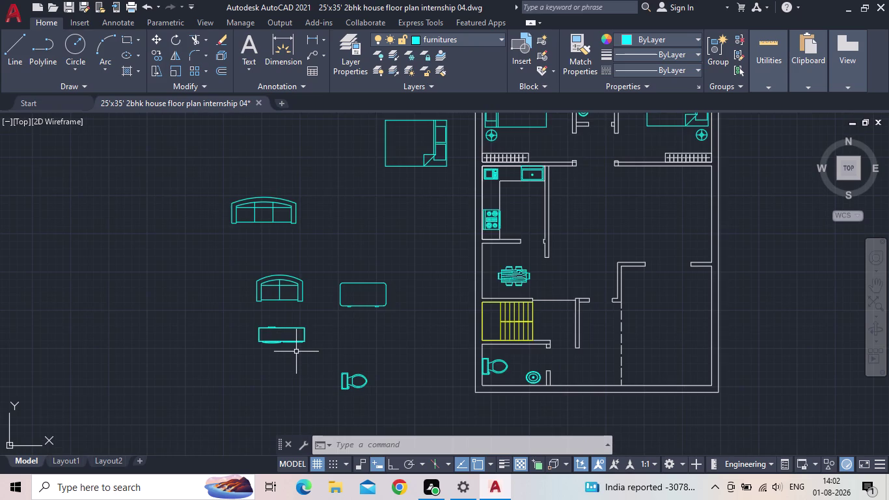
scroll(down, 3)
middle_drag(339, 307, 271, 320)
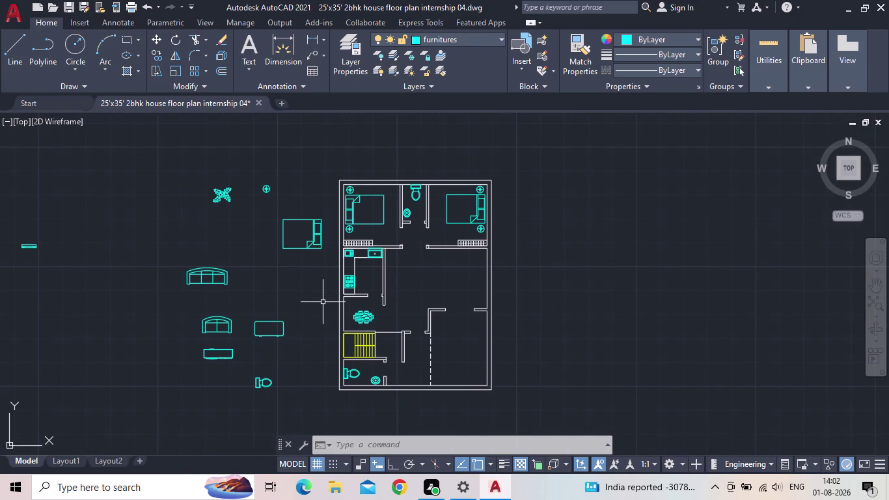
key(Escape)
key(t)
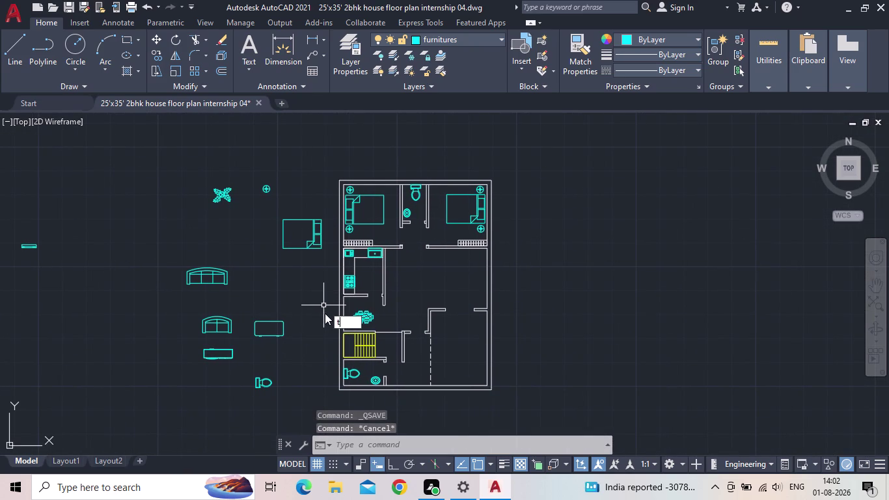
key(o)
key(o)
key(Escape)
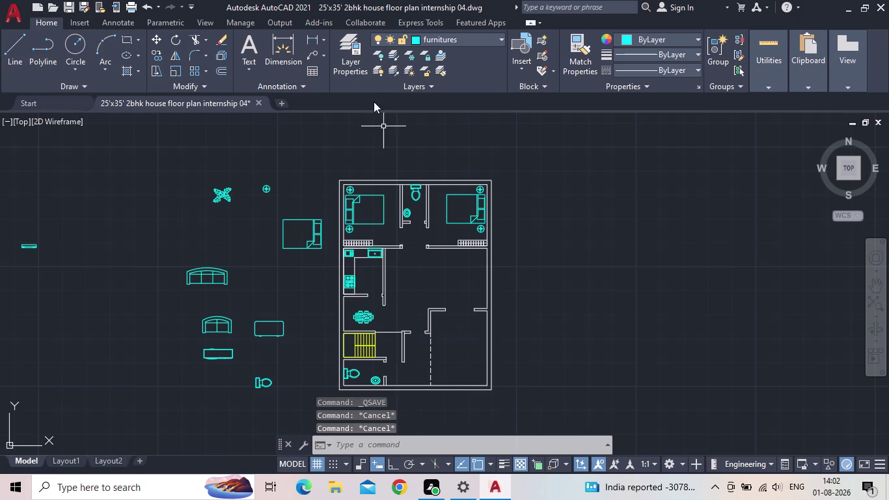
click(350, 66)
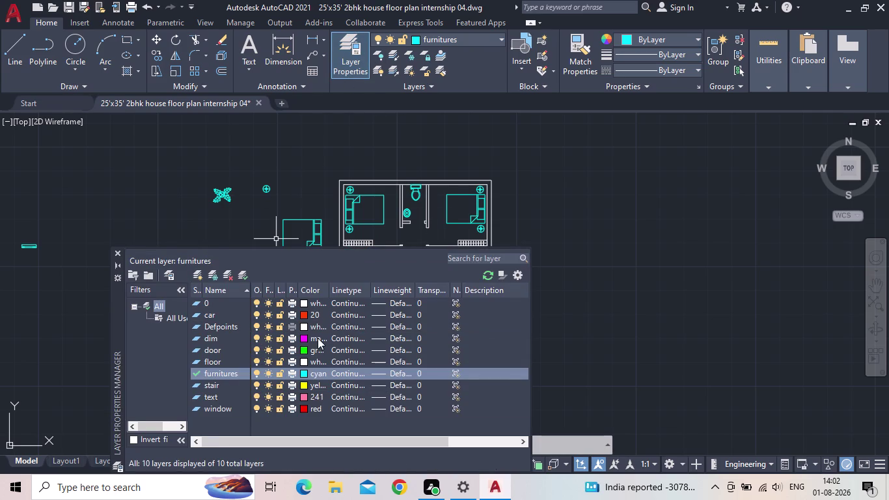
Make the door layer current and place the sample Door - Imperial block beside the plan.
double_click(196, 347)
click(118, 250)
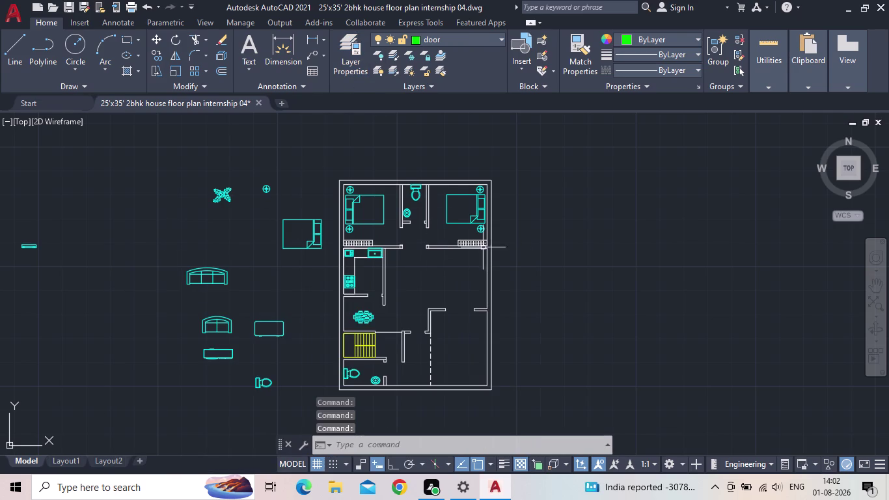
key(t)
key(o)
key(o)
key(l)
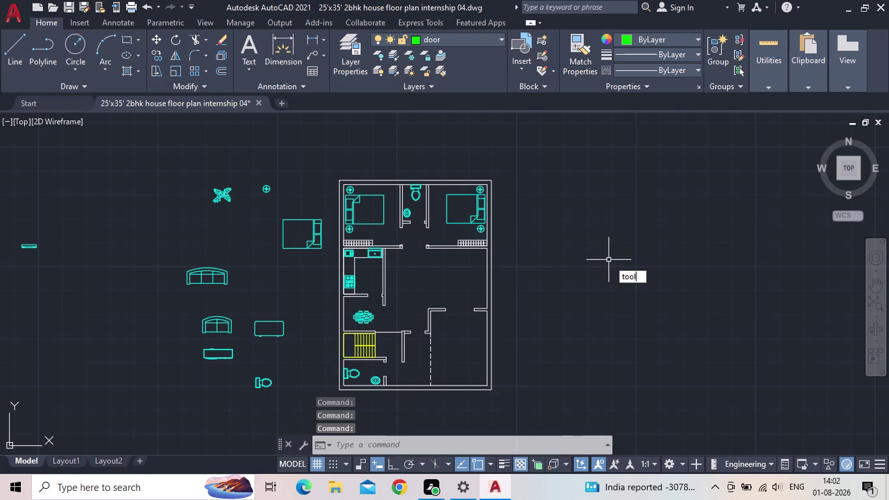
click(673, 290)
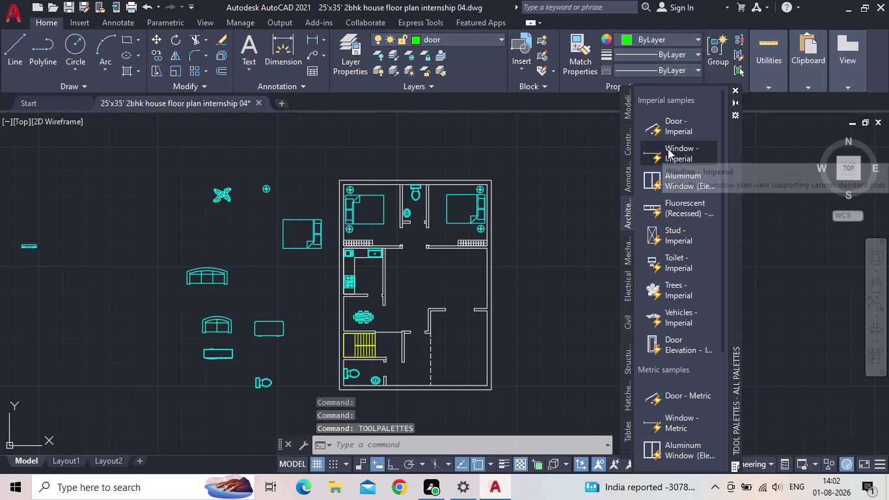
drag(674, 126, 556, 246)
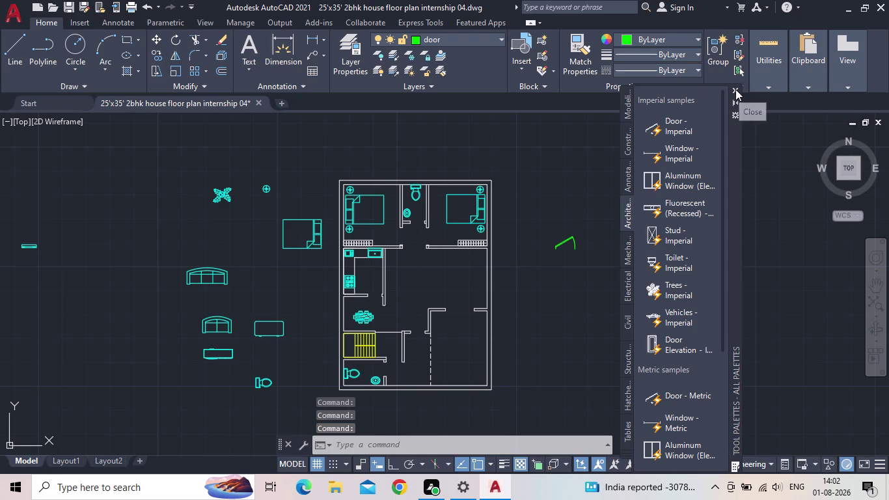
click(736, 89)
scroll(up, 3)
click(548, 240)
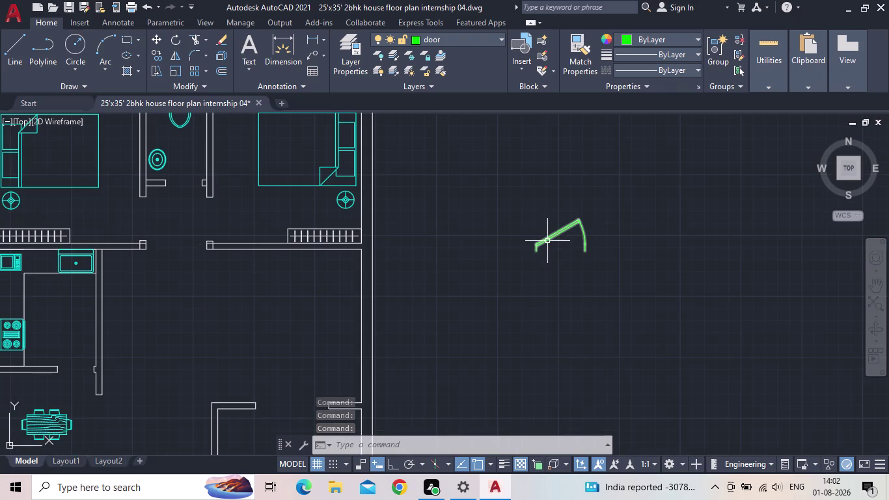
click(531, 227)
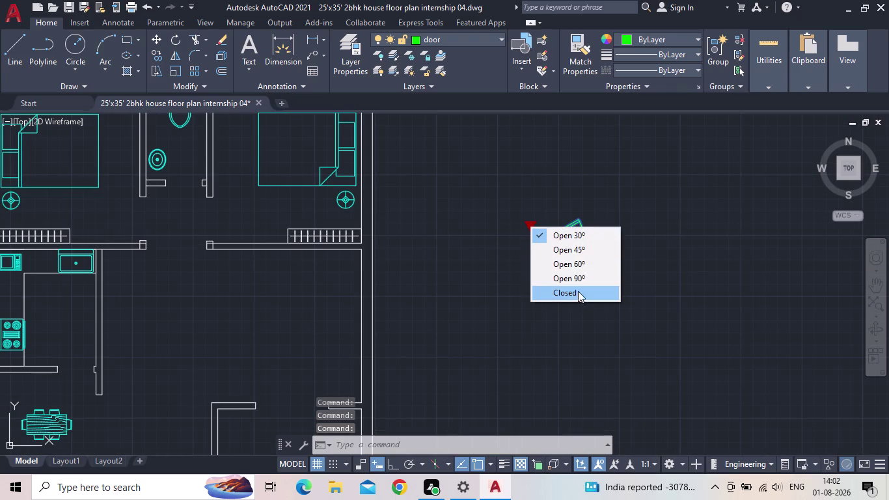
Switch the door's lookup state to a full quarter-circle swing.
click(576, 278)
middle_drag(530, 261, 624, 336)
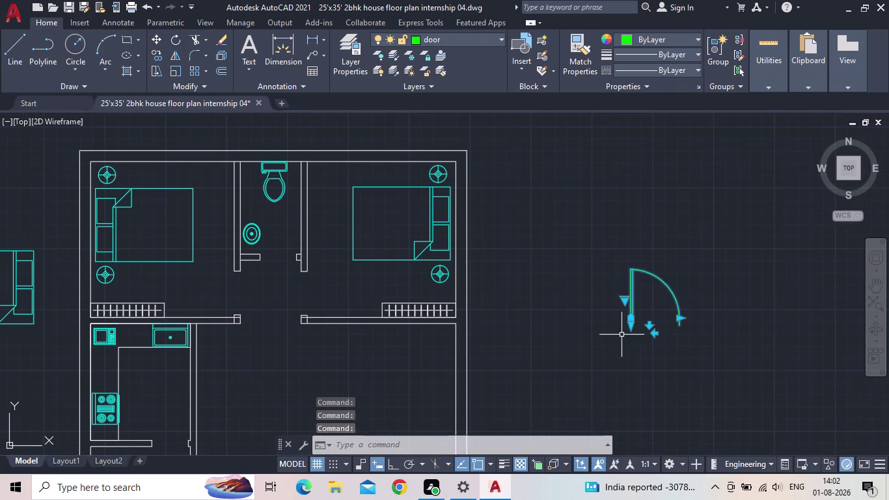
key(Escape)
Copy the door block once to the right with CO and reselect the original.
drag(669, 331, 656, 322)
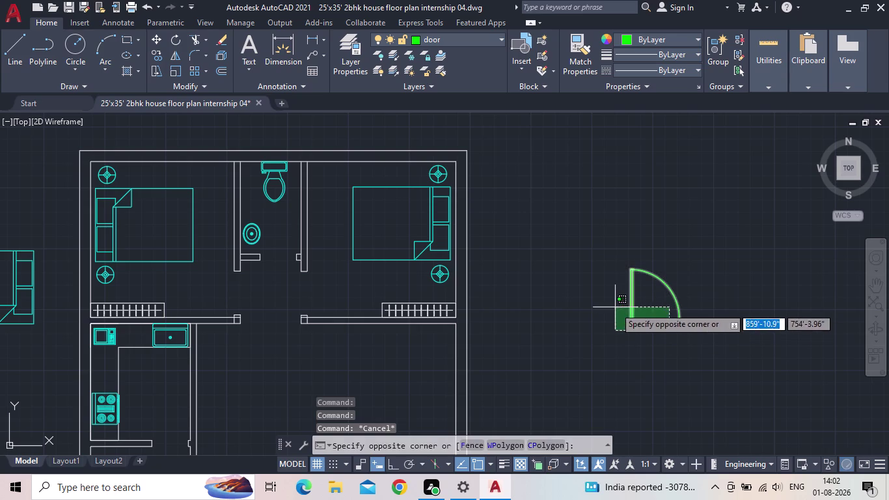
click(615, 306)
key(c)
key(o)
key(Return)
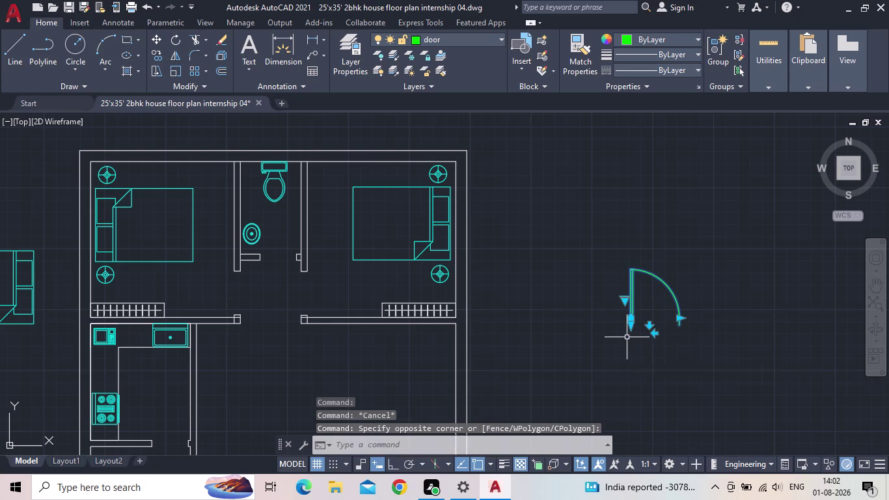
click(629, 324)
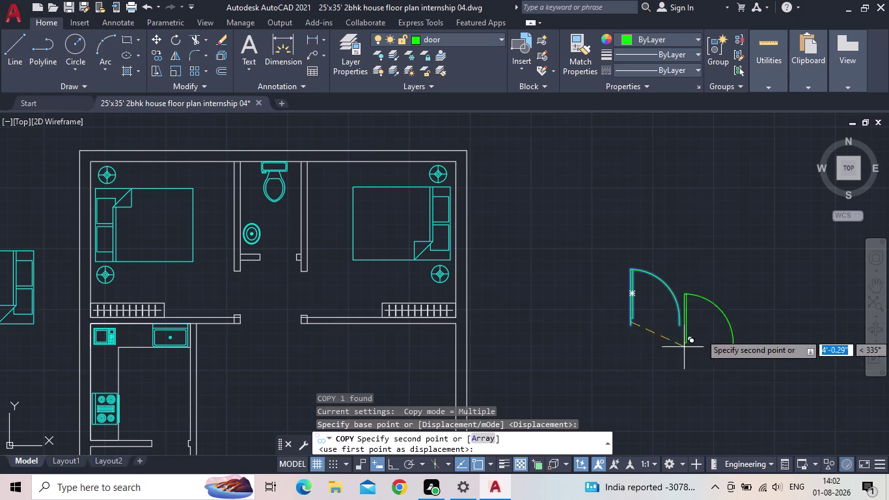
click(760, 313)
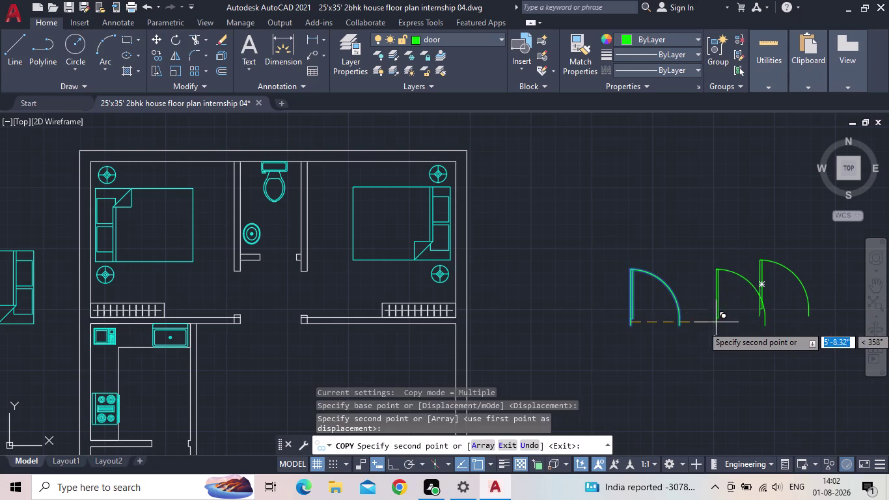
key(Escape)
drag(652, 341, 643, 336)
click(615, 305)
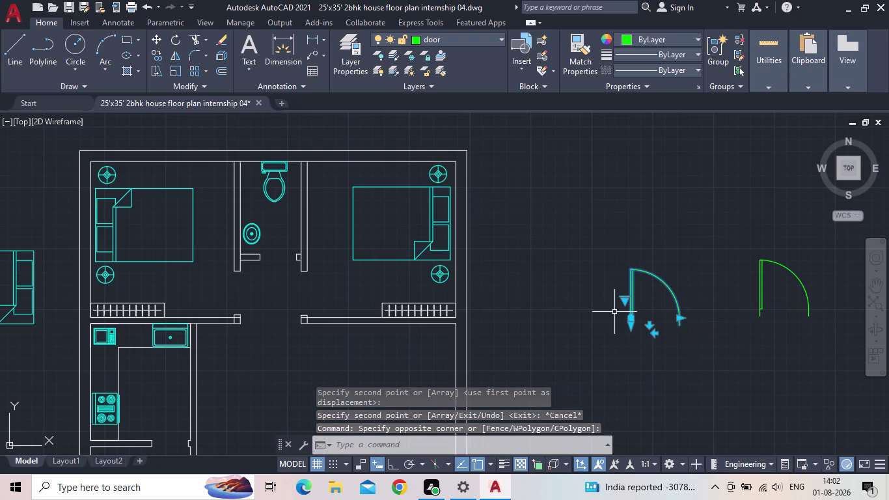
Start scaling the selected door with SC and pick its base point.
text(sc)
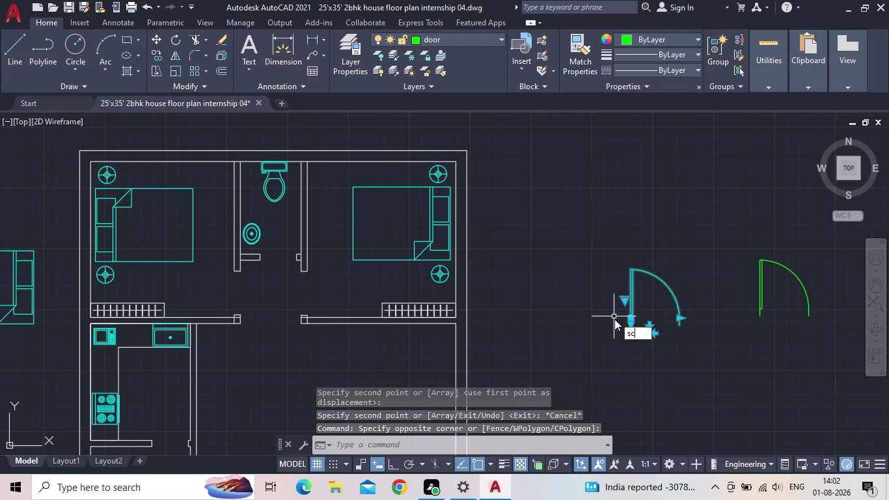
key(space)
scroll(up, 3)
click(627, 316)
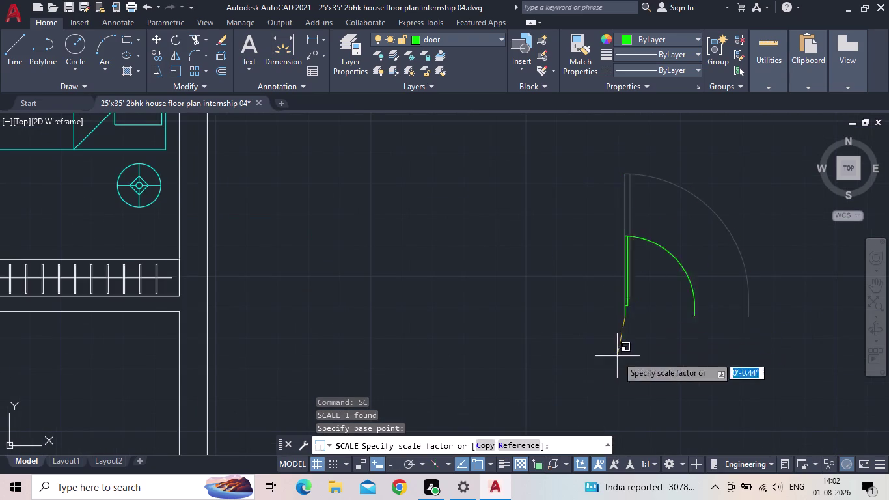
click(522, 443)
middle_drag(658, 319, 629, 326)
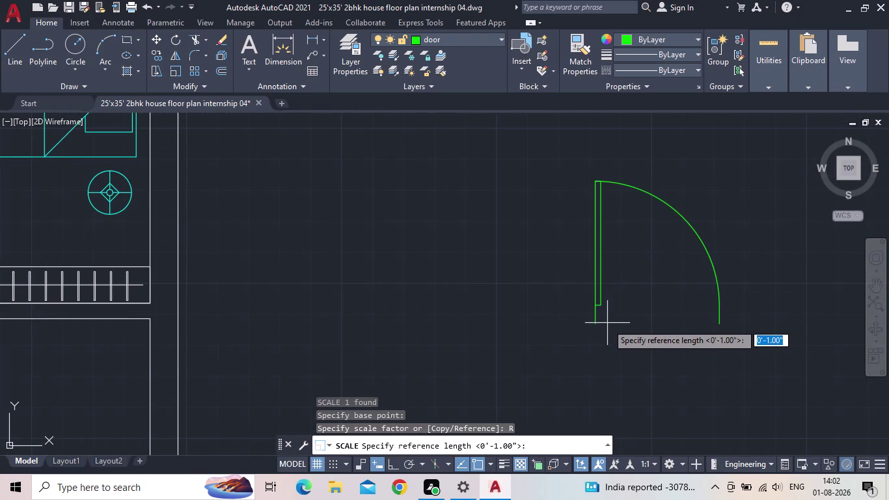
drag(597, 327, 606, 325)
Use the door's current width as reference and set the new length to 3'.
click(714, 323)
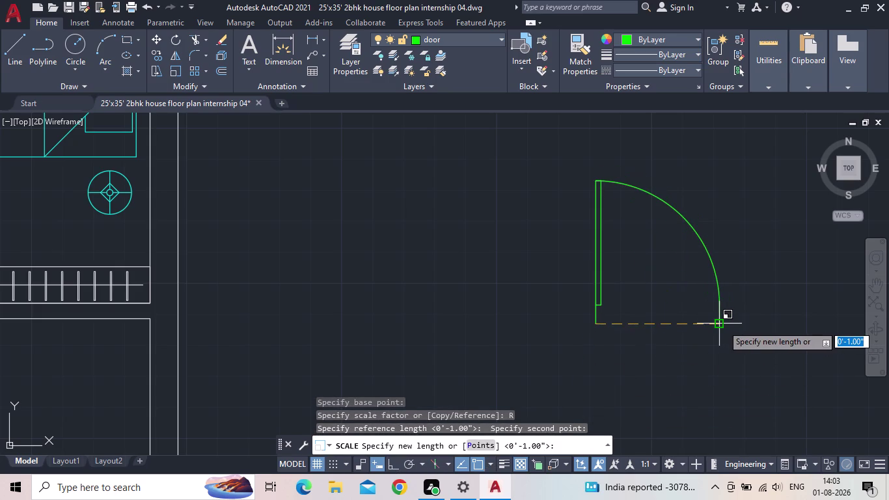
scroll(up, 3)
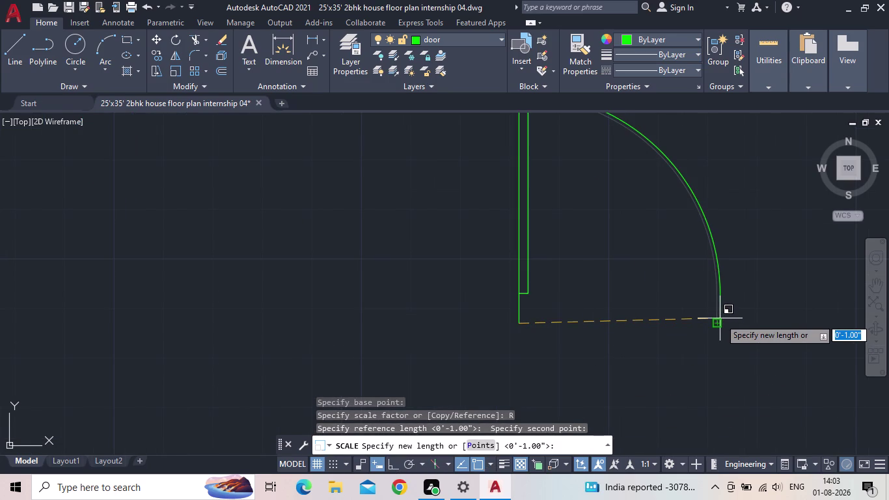
click(394, 462)
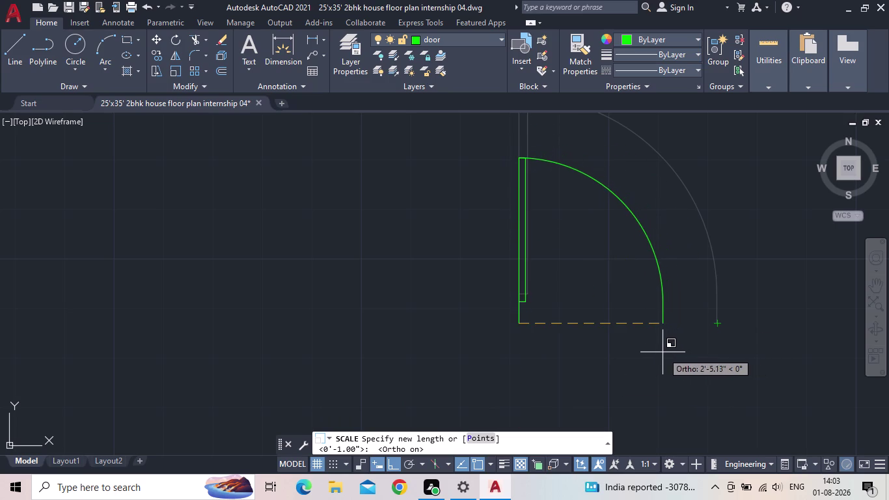
text(3)
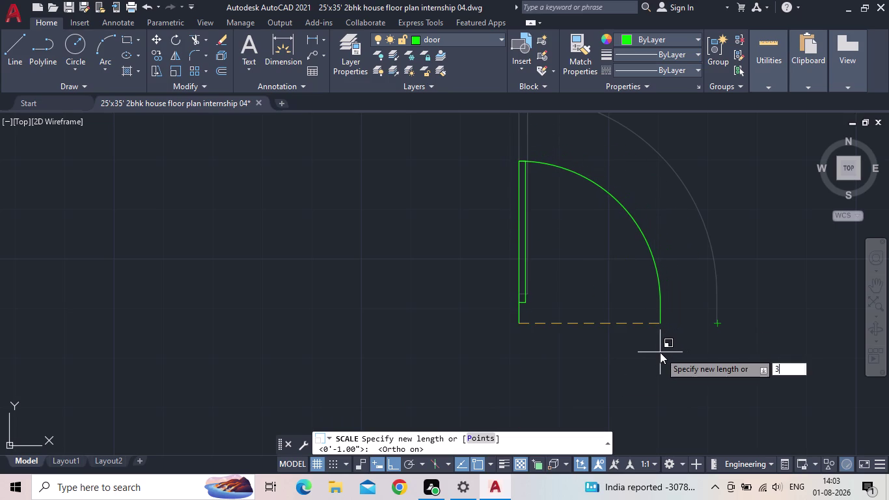
text(')
key(Return)
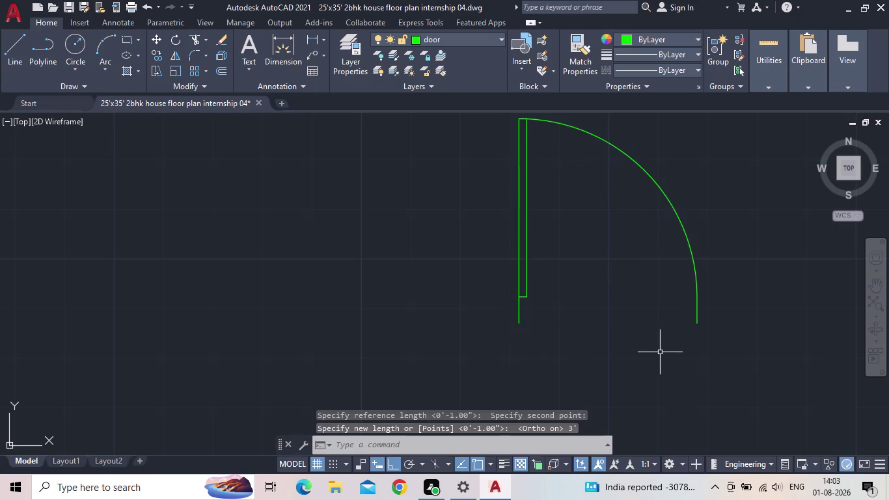
scroll(up, 3)
scroll(down, 3)
scroll(down, 3)
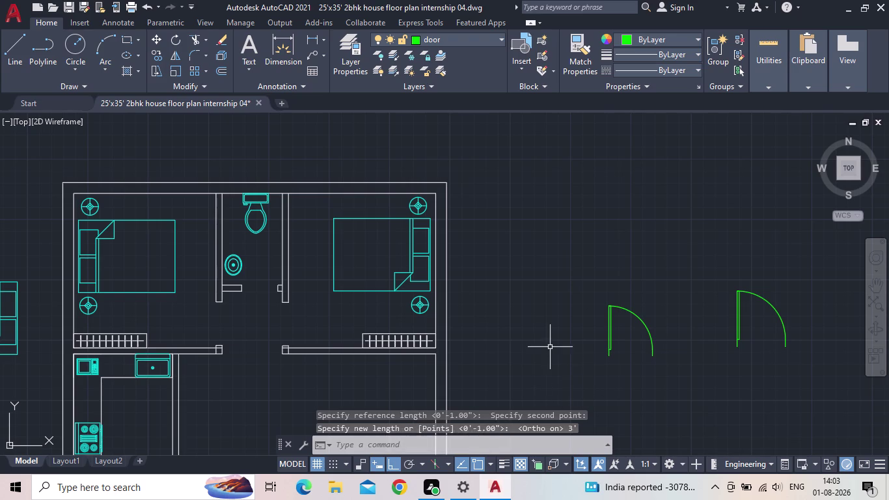
Copy the 3' door once to its left using CO.
middle_drag(533, 321, 499, 305)
scroll(down, 3)
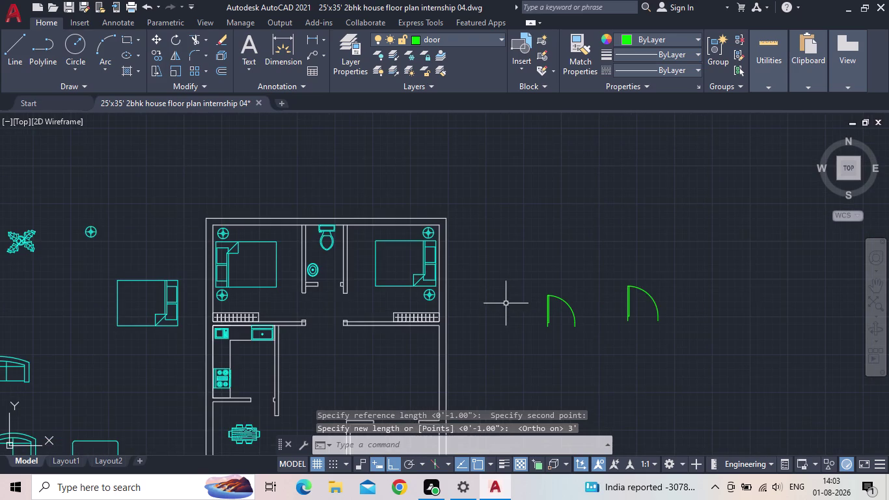
drag(590, 344, 548, 315)
click(526, 296)
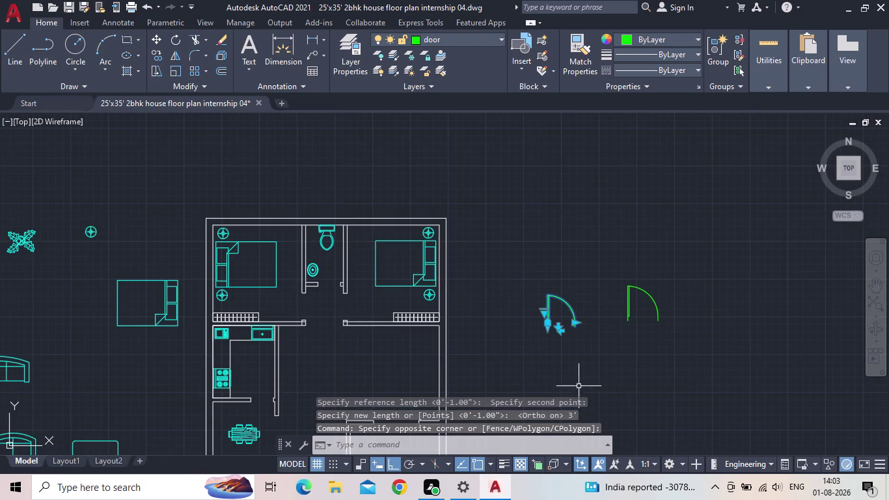
key(c)
key(o)
key(Return)
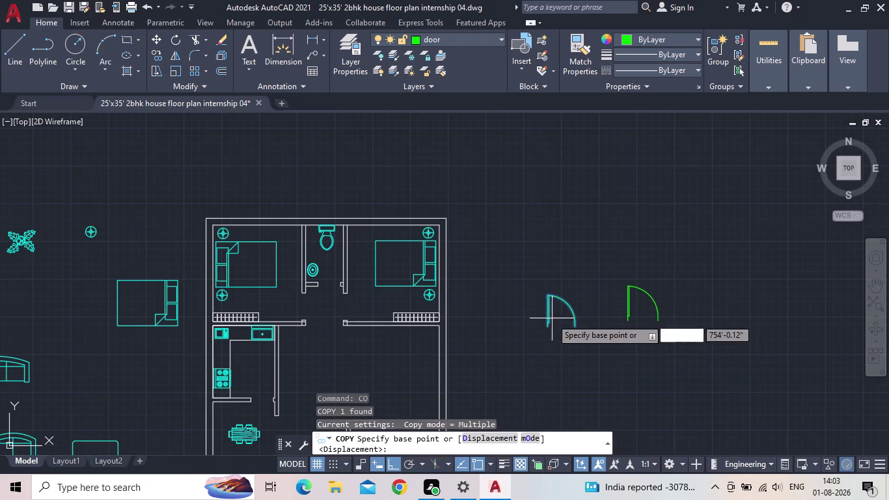
drag(548, 323, 539, 326)
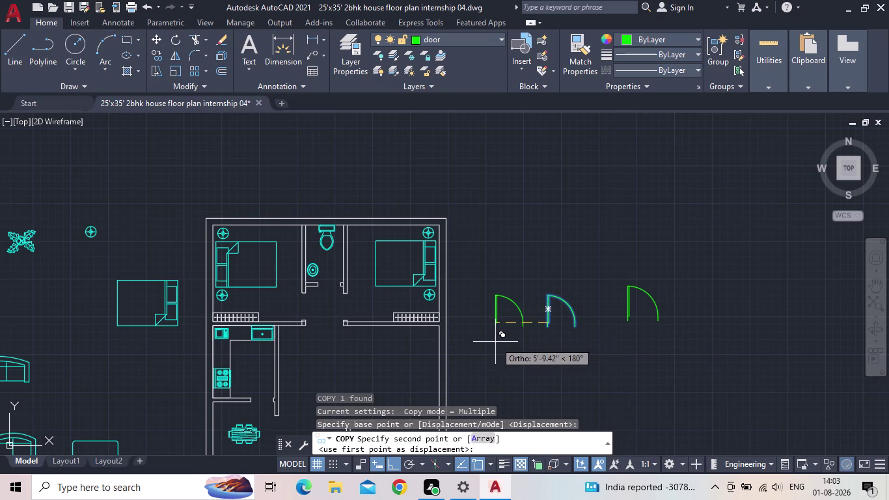
click(495, 341)
key(Escape)
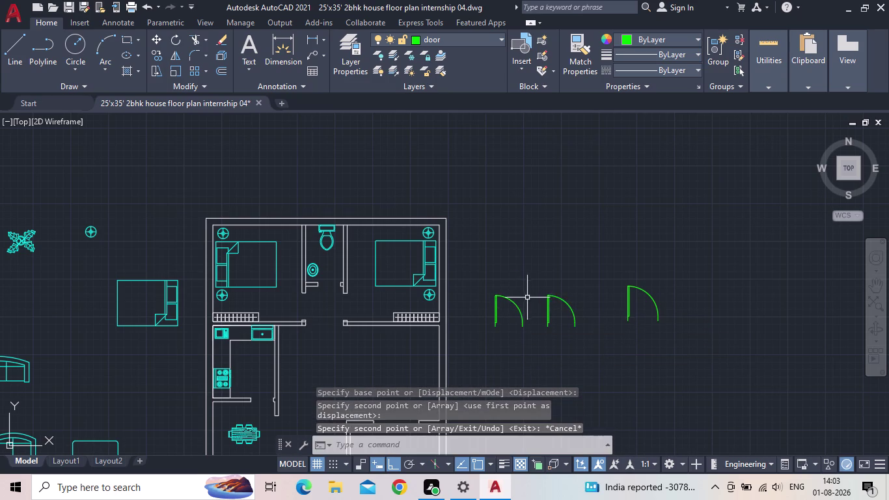
scroll(up, 3)
Rotate the leftmost door a quarter turn about its corner with RO.
middle_drag(540, 312, 587, 287)
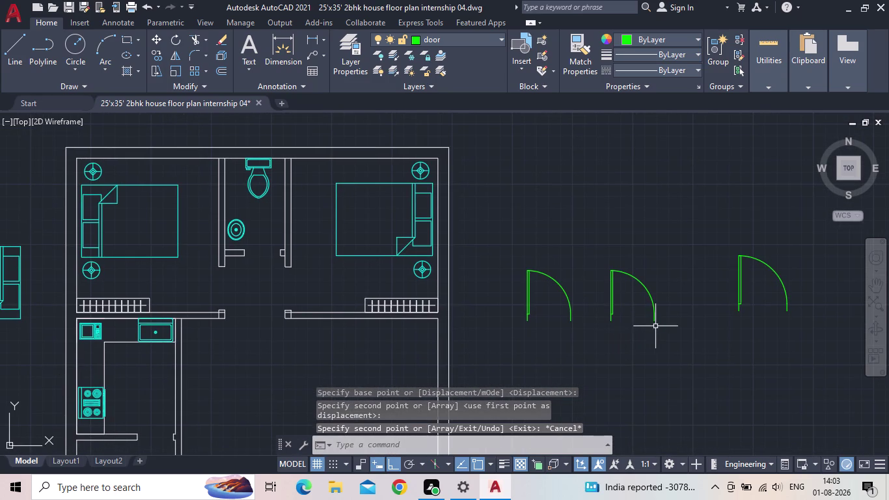
key(r)
key(o)
key(Return)
drag(542, 307, 498, 302)
click(483, 294)
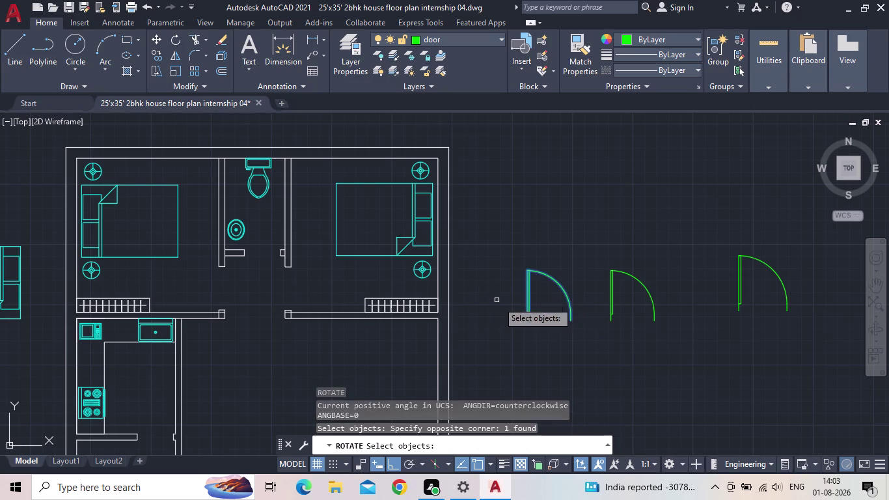
key(space)
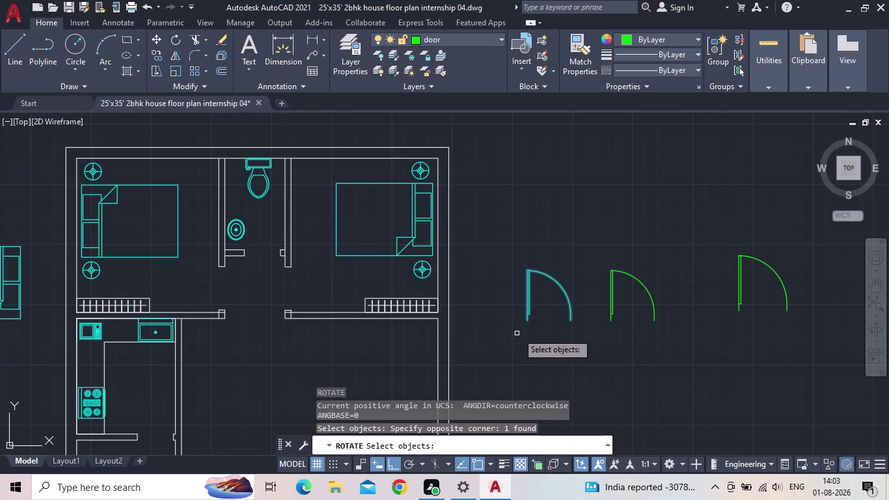
click(531, 323)
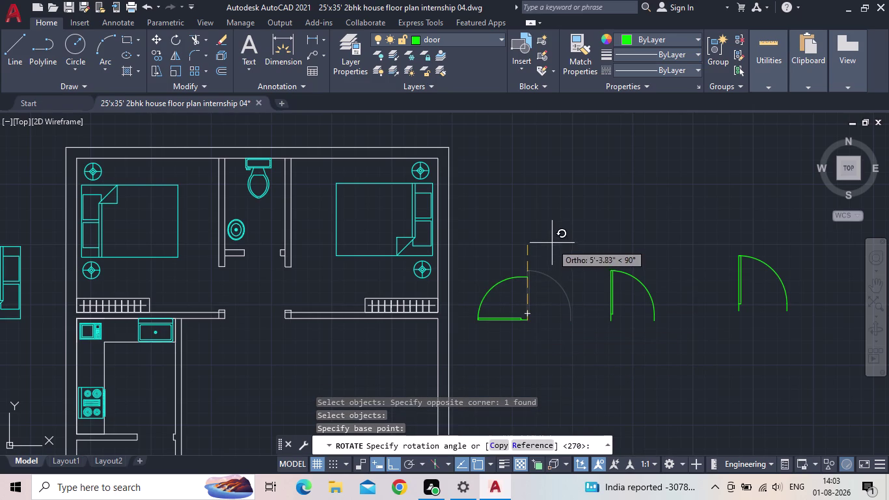
click(540, 236)
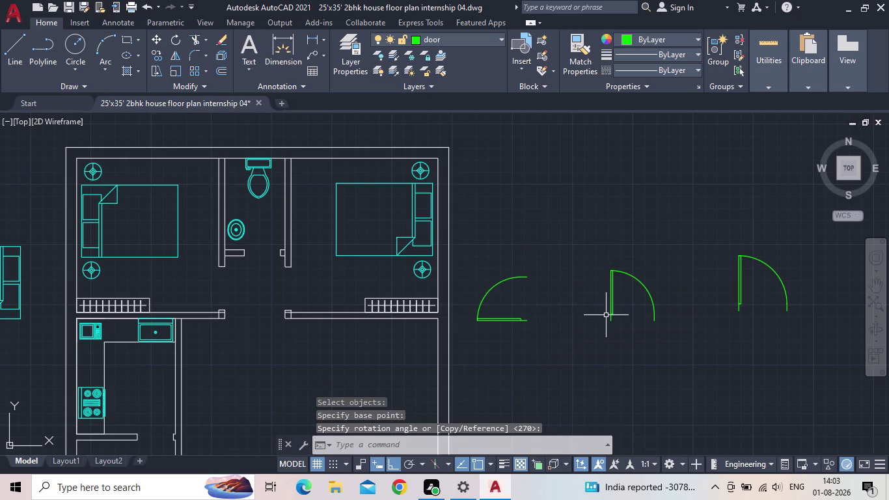
Rotate the middle door 270 degrees about its hinge.
drag(624, 332, 612, 321)
click(596, 293)
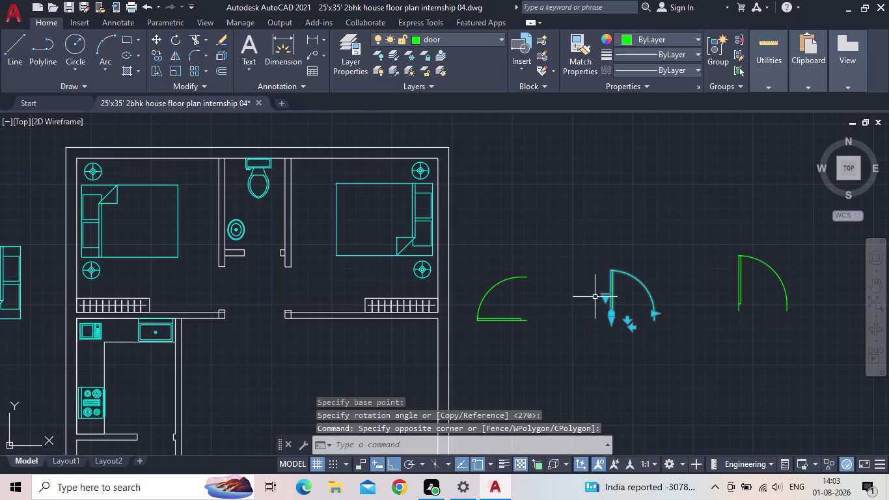
key(space)
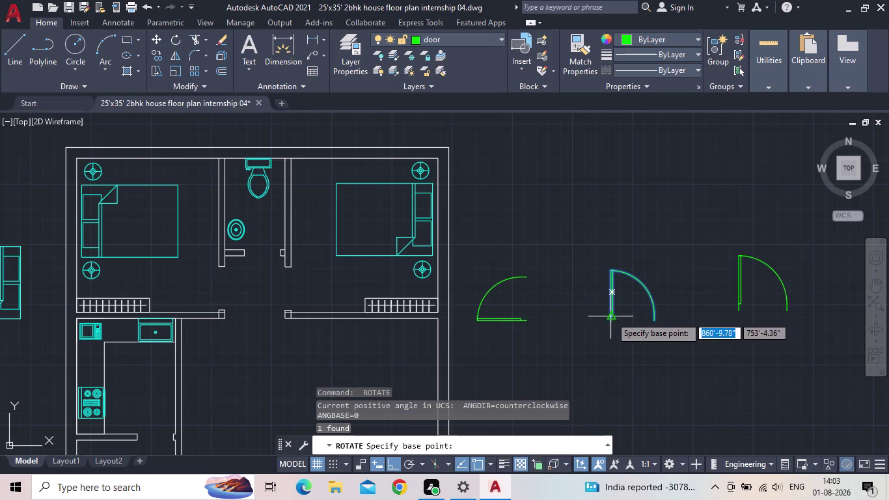
click(613, 322)
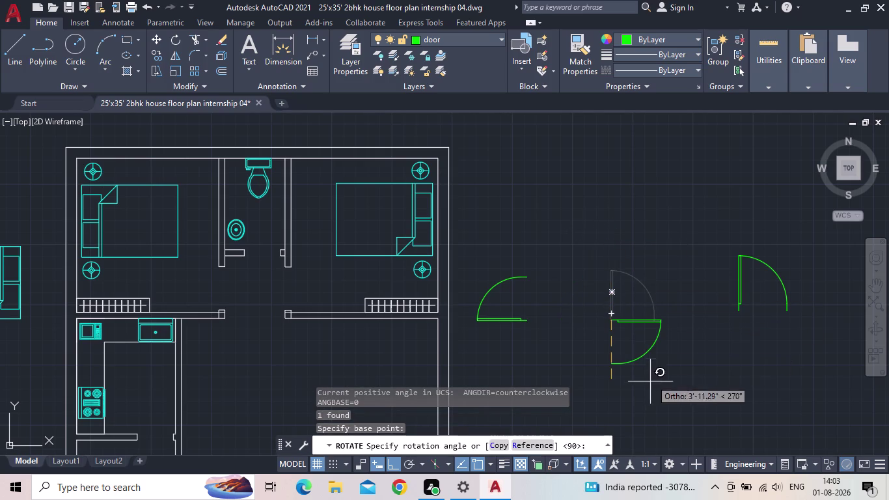
click(621, 378)
key(Escape)
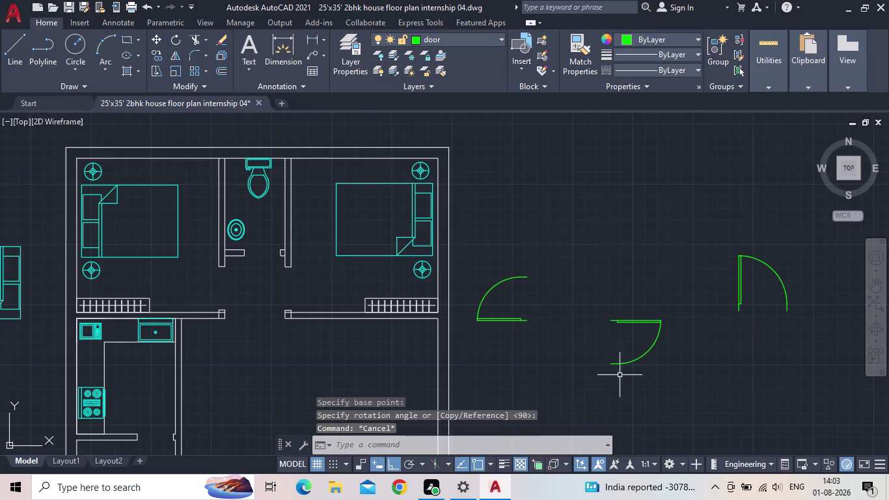
middle_drag(535, 344, 691, 284)
scroll(down, 3)
middle_drag(671, 294, 557, 272)
scroll(up, 3)
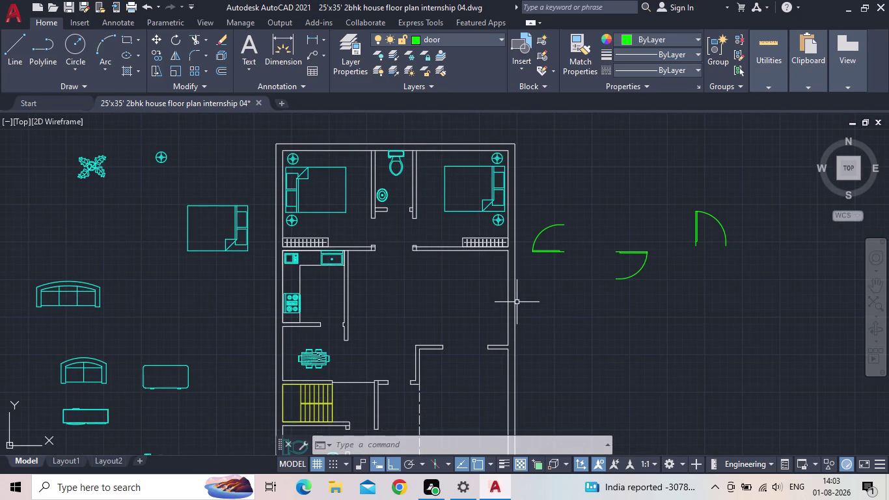
Window-select the left door and start moving it from its hinge end.
middle_drag(527, 297, 525, 287)
drag(551, 247, 548, 239)
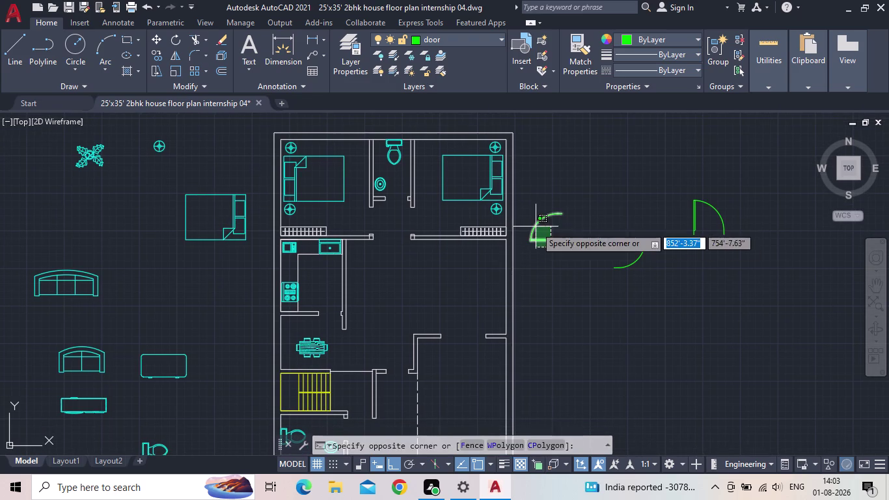
click(535, 227)
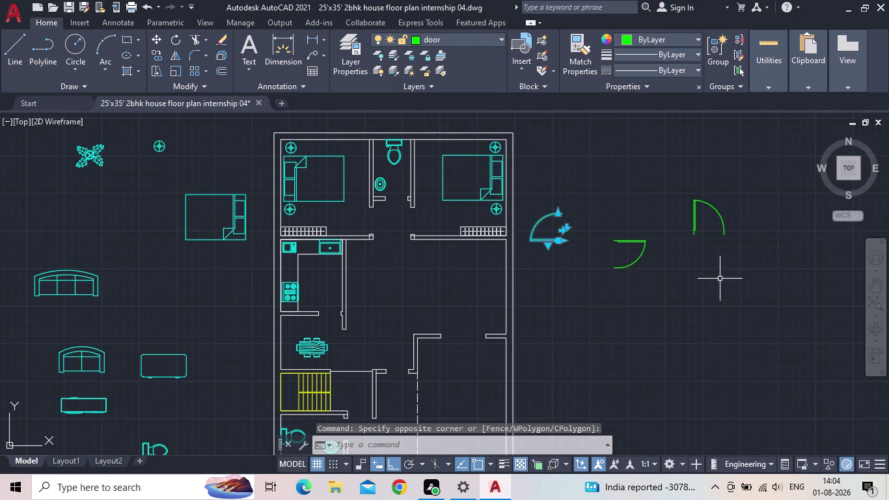
scroll(up, 3)
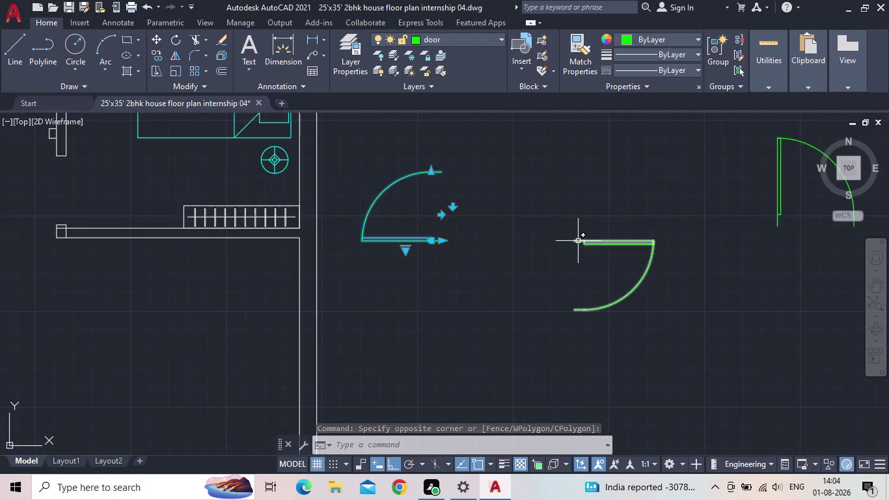
middle_drag(585, 240, 708, 250)
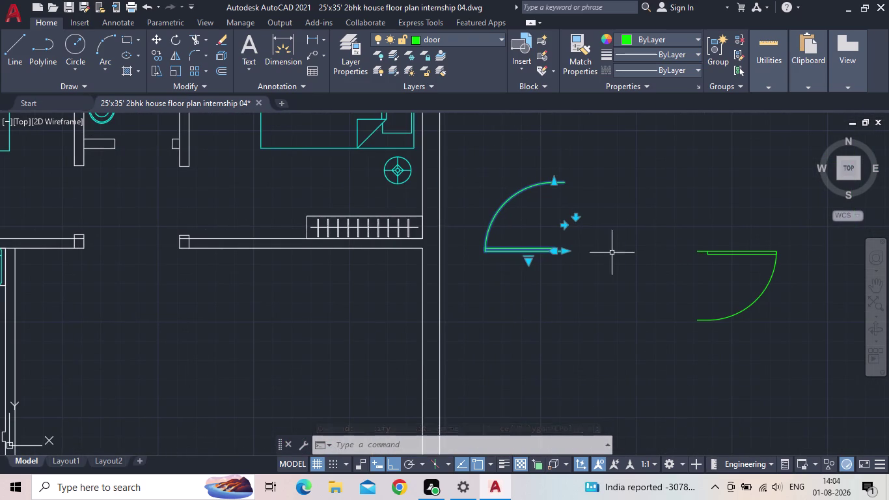
scroll(up, 3)
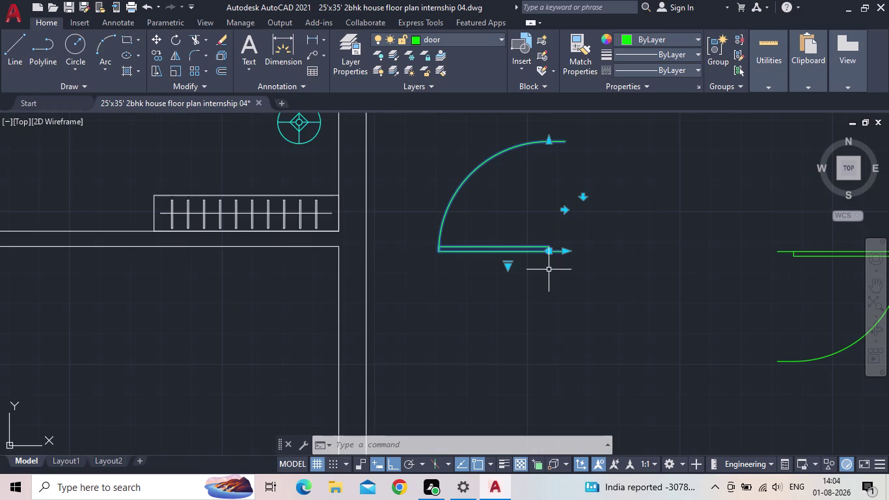
scroll(down, 3)
key(m)
key(Return)
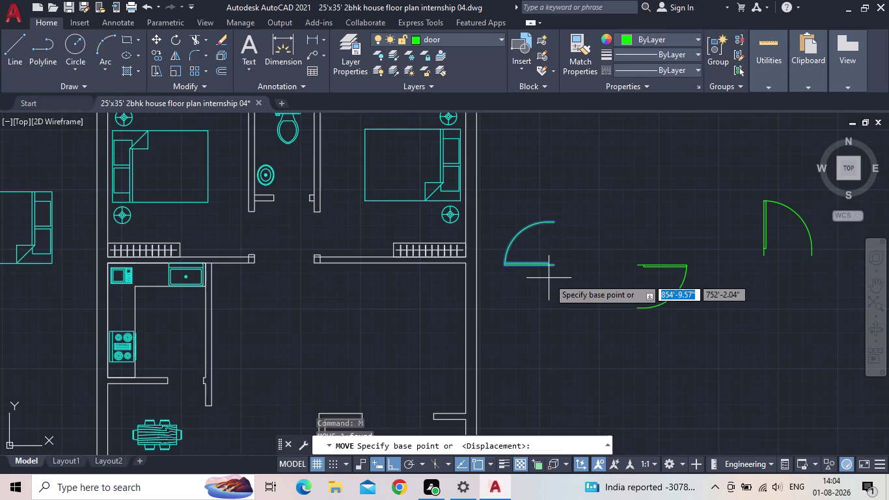
scroll(up, 3)
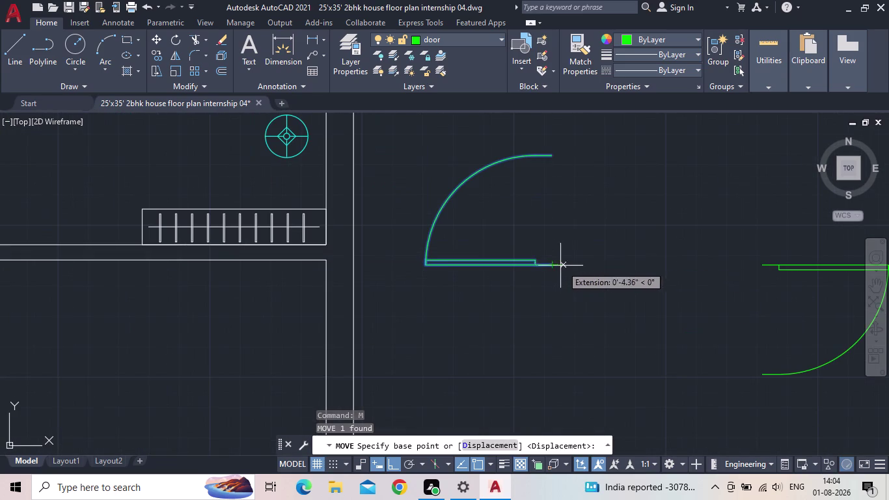
click(550, 264)
Drop the door into the left bedroom's doorway beside the bathroom wall.
middle_drag(439, 261, 625, 290)
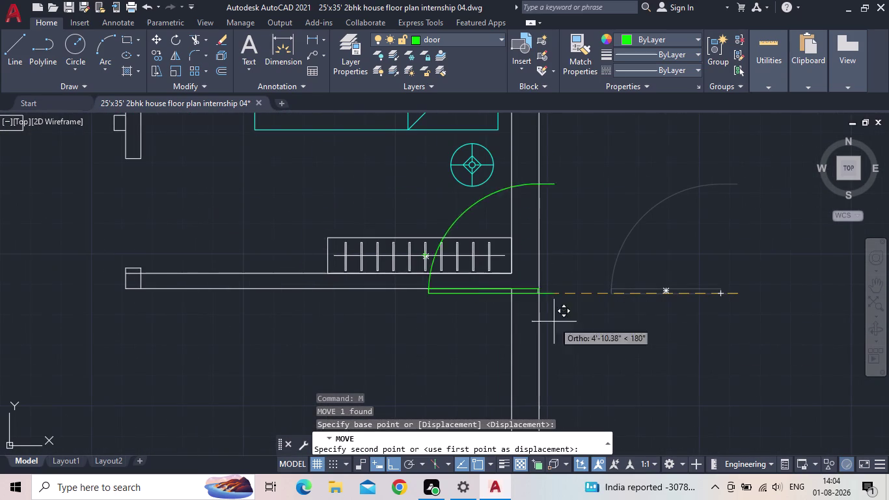
click(397, 465)
middle_drag(469, 340, 888, 293)
scroll(down, 3)
scroll(up, 3)
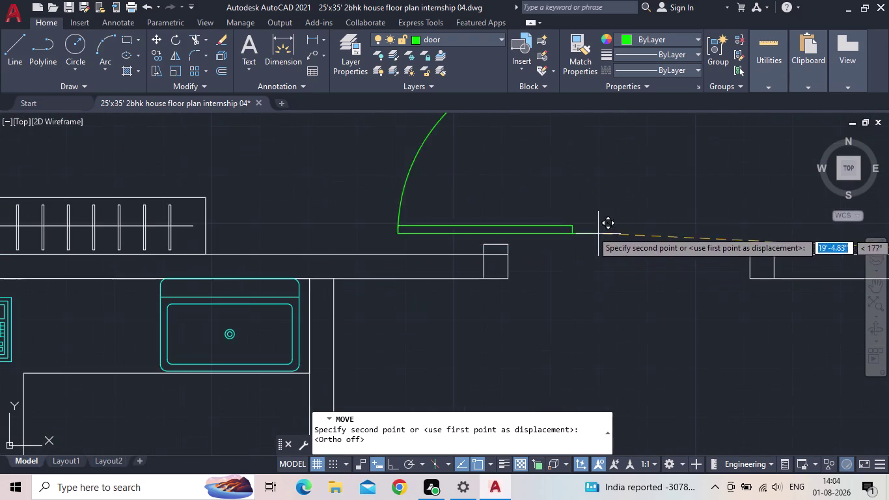
scroll(up, 3)
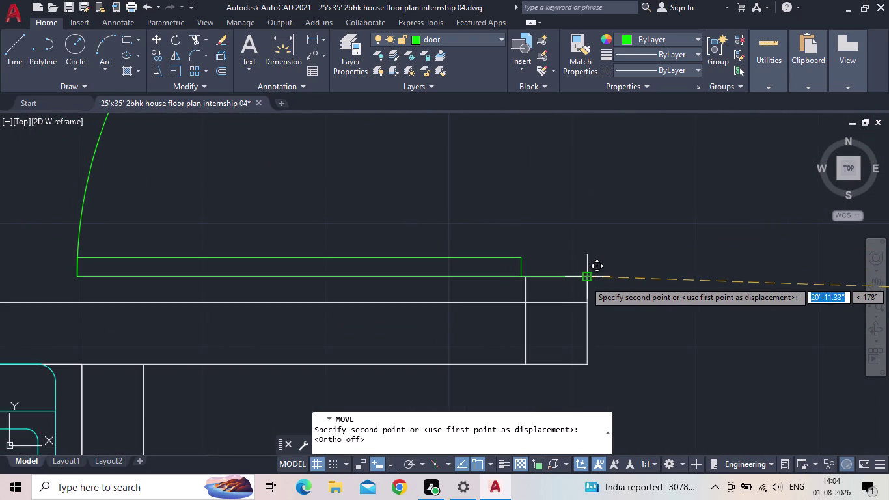
click(587, 280)
scroll(down, 3)
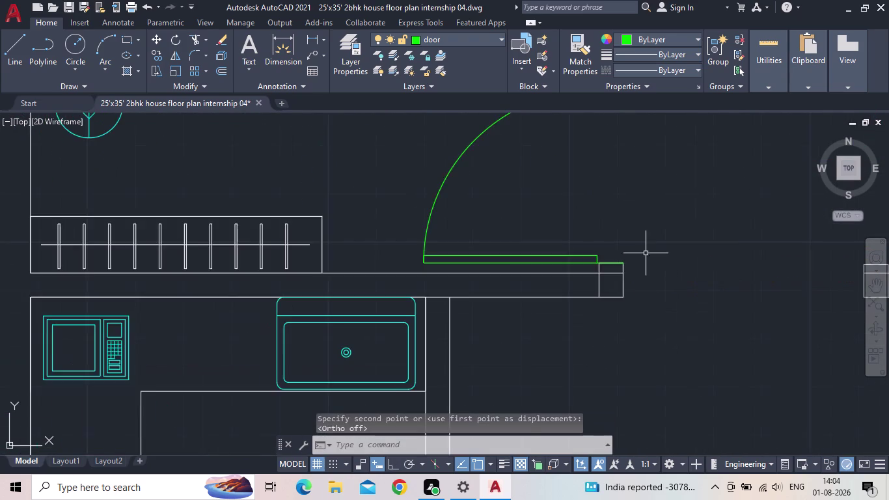
scroll(down, 3)
middle_drag(684, 197, 459, 222)
scroll(down, 3)
scroll(down, 3)
middle_drag(522, 230, 385, 230)
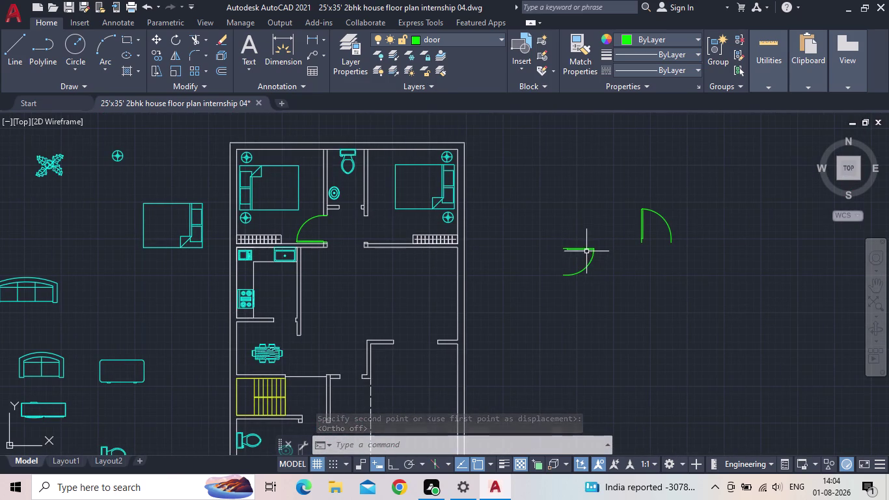
click(586, 251)
scroll(up, 3)
Begin moving the rotated door toward the right bedroom doorway, then cancel the move.
key(m)
key(space)
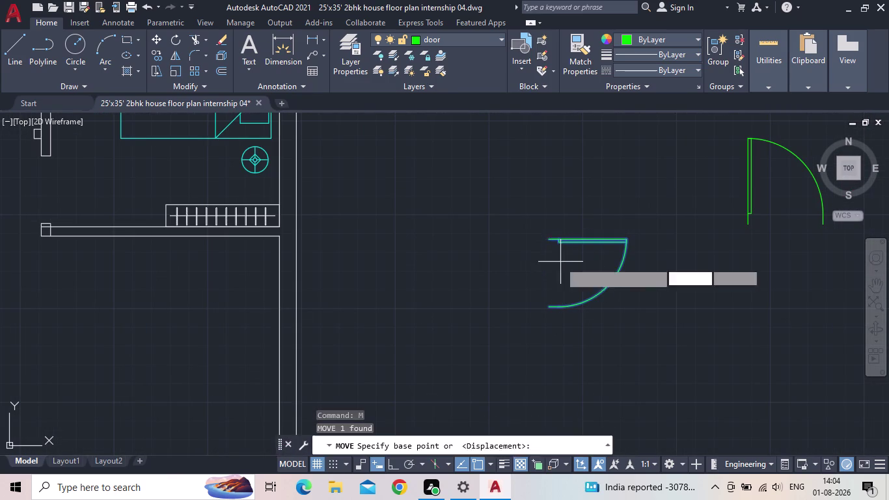
click(551, 240)
scroll(up, 3)
middle_drag(489, 255, 690, 315)
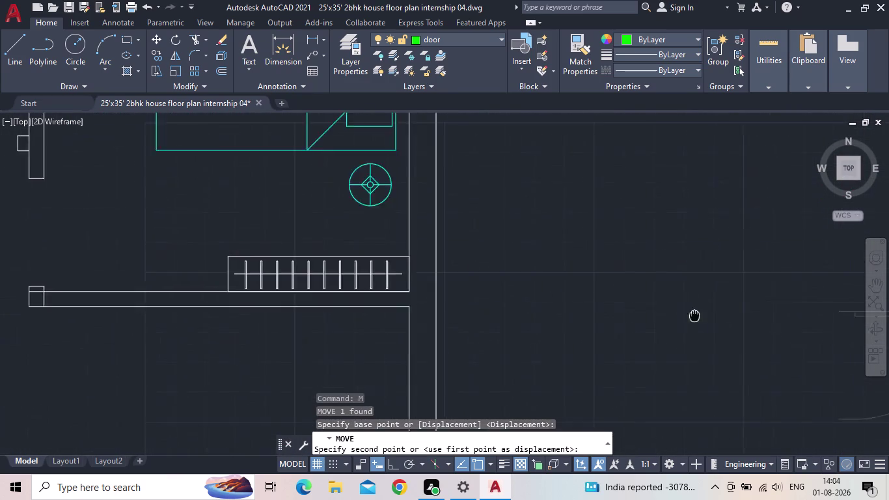
middle_drag(689, 315, 698, 316)
scroll(down, 3)
scroll(up, 3)
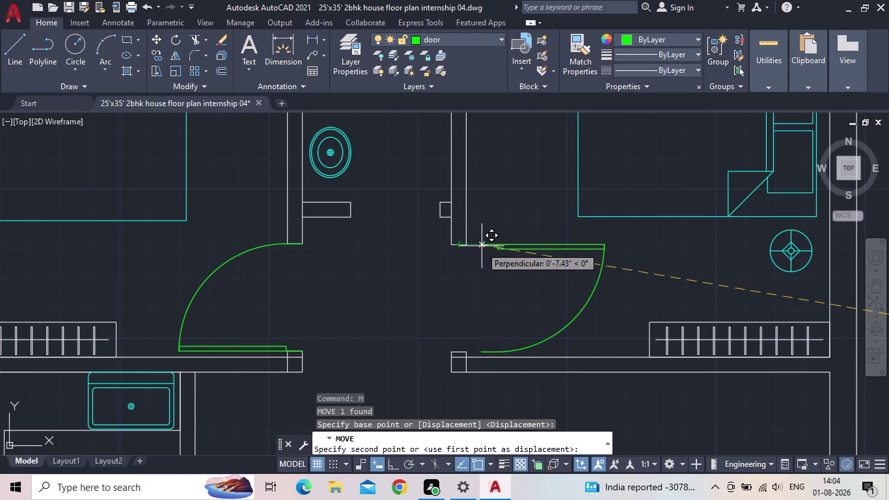
scroll(down, 3)
key(Escape)
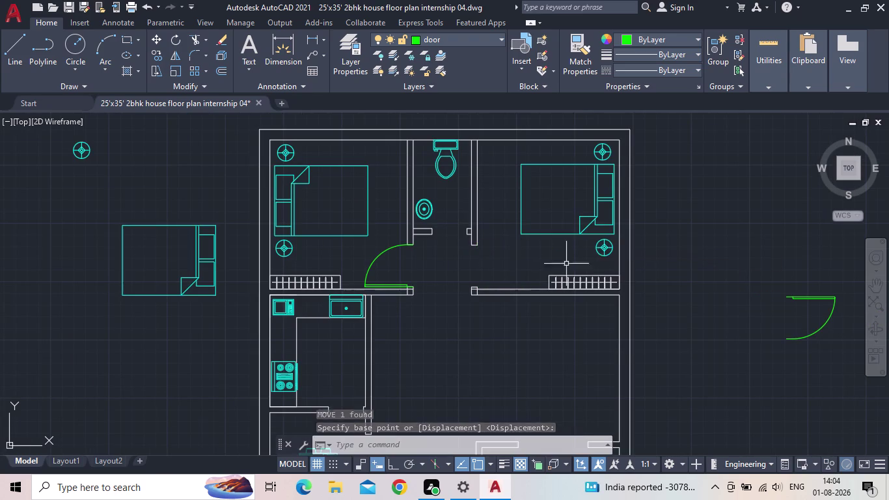
Clear the earlier selection and window-select the rotated door.
middle_drag(643, 275, 479, 276)
click(663, 300)
scroll(up, 3)
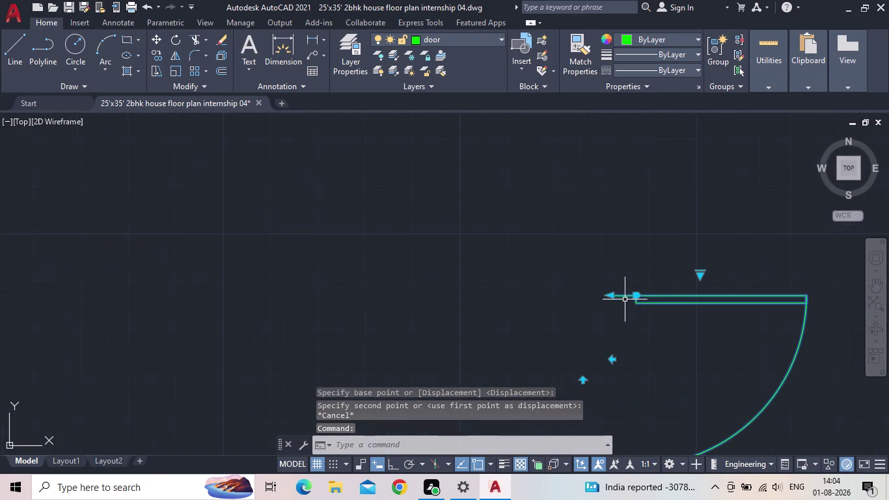
click(582, 382)
middle_drag(593, 338, 590, 331)
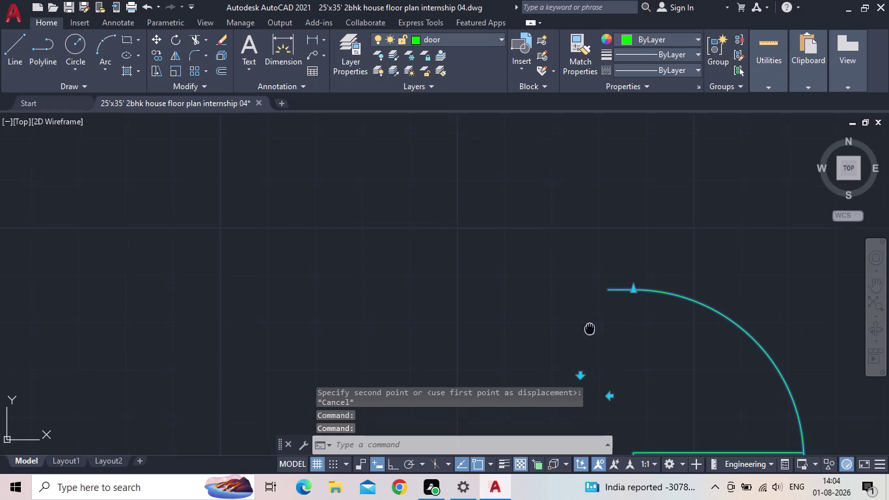
middle_drag(591, 330, 531, 236)
scroll(down, 3)
key(Escape)
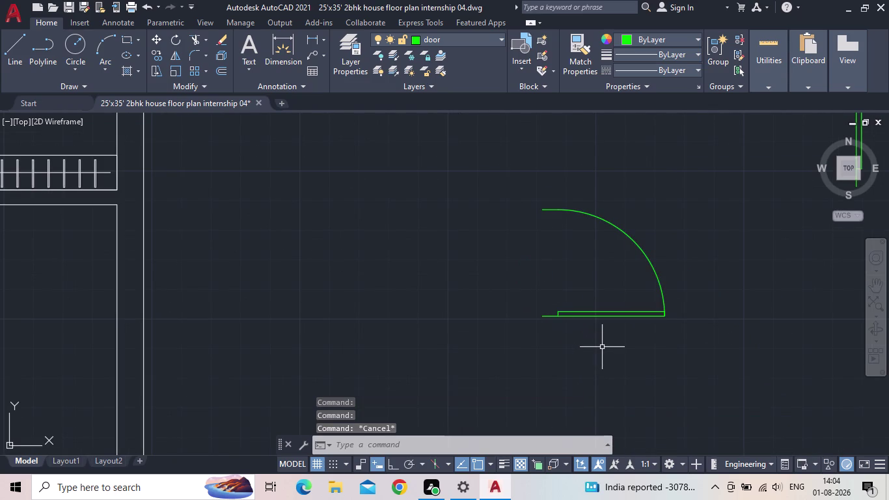
key(m)
drag(622, 344, 607, 328)
click(579, 305)
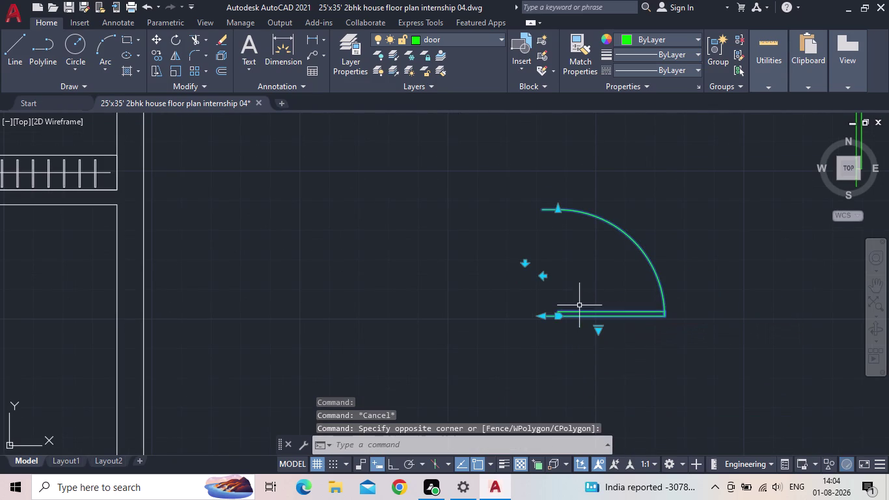
Move the door by its hinge end into the right bedroom's doorway.
key(m)
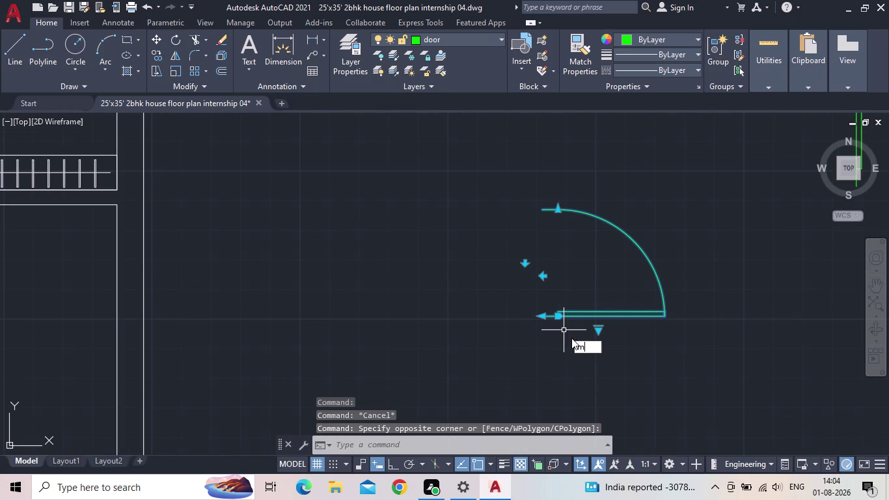
key(space)
click(543, 319)
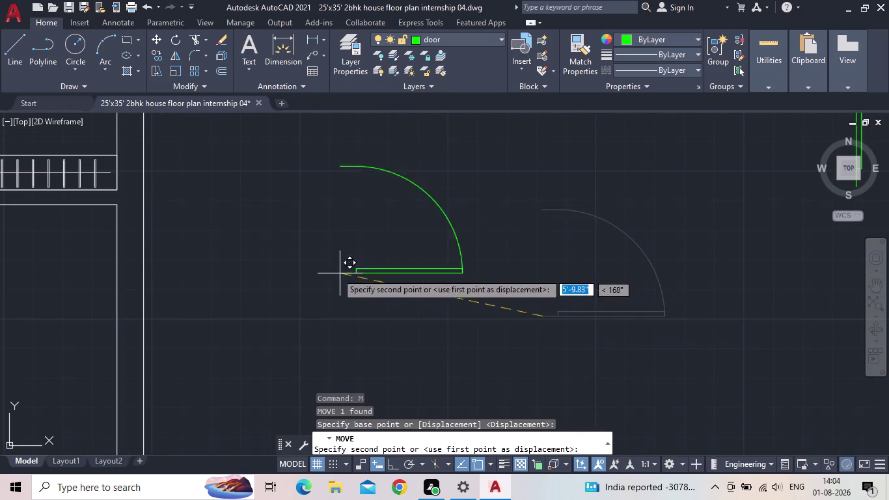
middle_drag(333, 273, 654, 328)
scroll(down, 3)
scroll(up, 3)
scroll(up, 3)
scroll(up, 3)
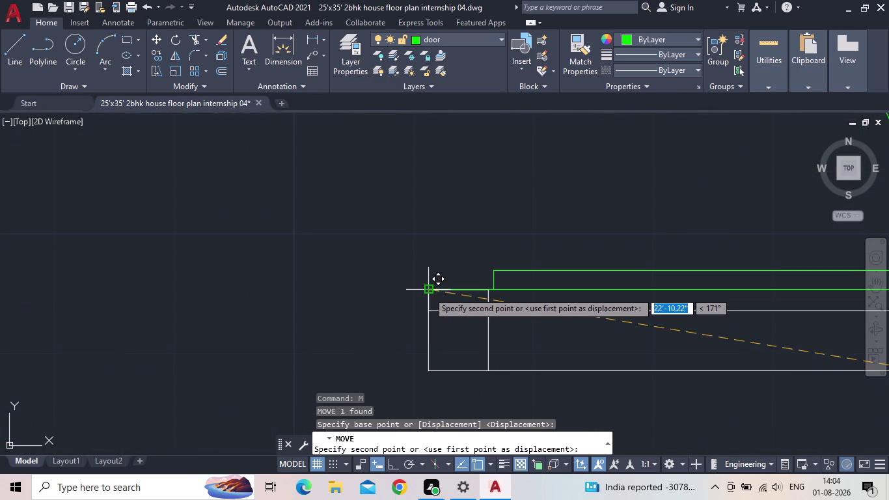
click(429, 292)
scroll(down, 3)
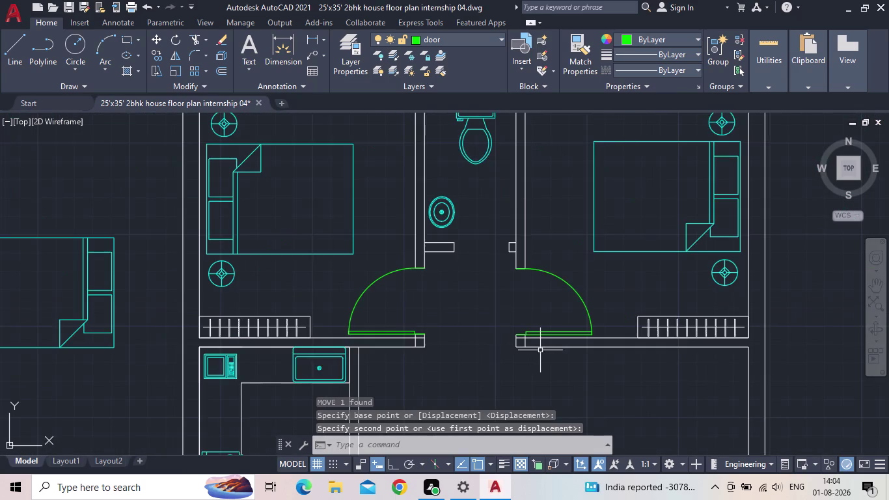
scroll(down, 3)
middle_drag(536, 345, 467, 246)
scroll(down, 3)
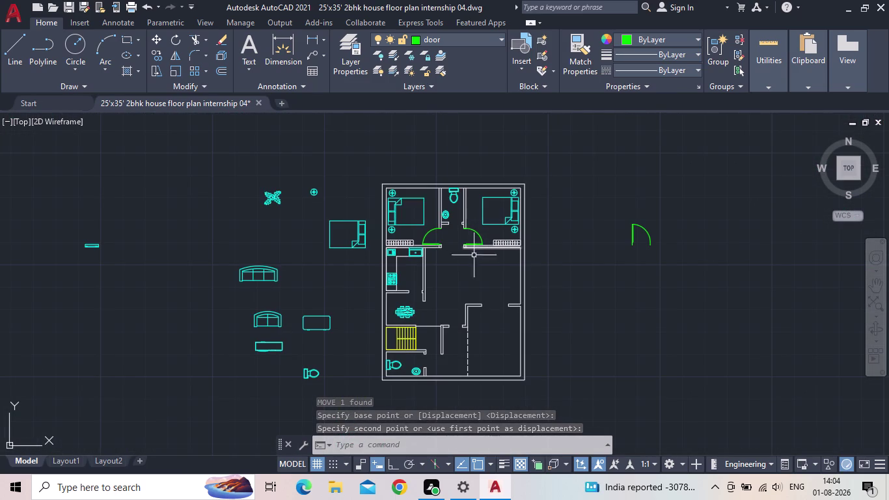
scroll(up, 3)
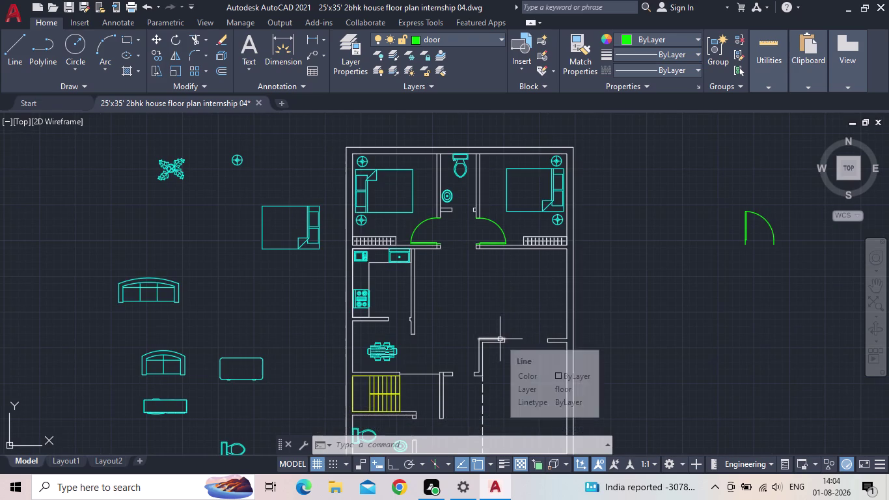
middle_drag(466, 317, 476, 281)
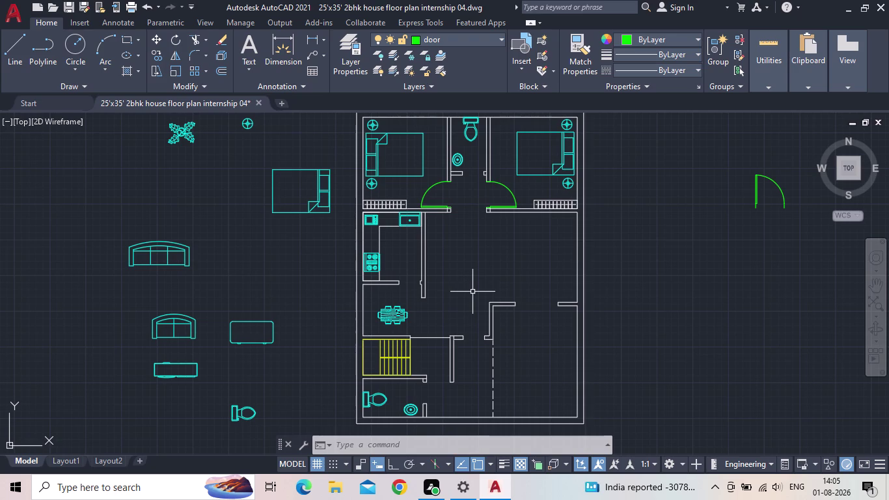
scroll(up, 3)
middle_drag(496, 333, 501, 319)
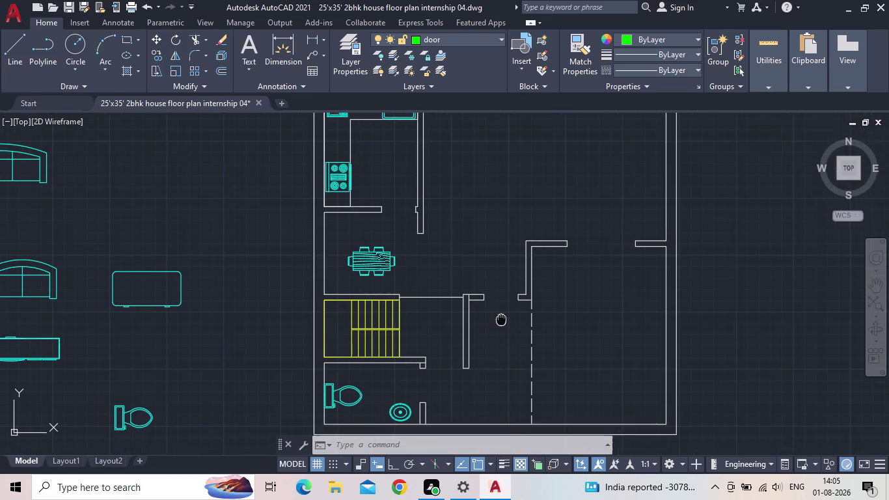
middle_drag(501, 319, 522, 284)
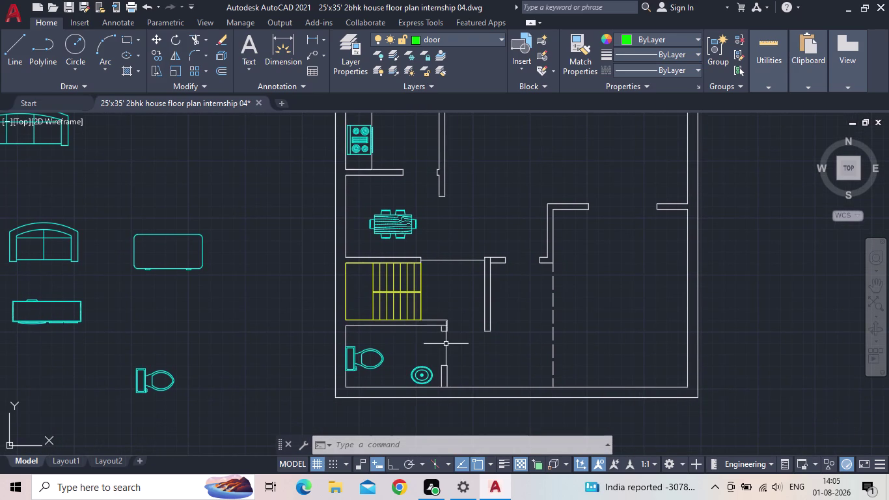
scroll(down, 3)
middle_drag(690, 188, 602, 231)
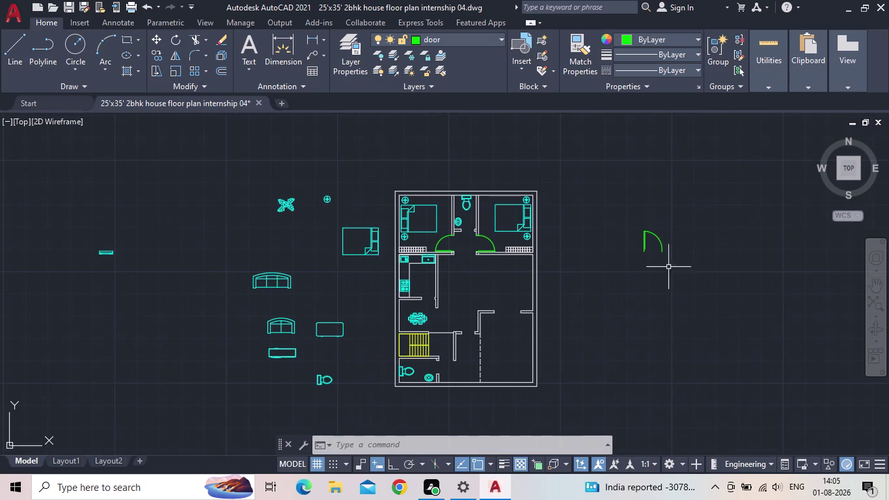
drag(682, 265, 662, 249)
click(589, 217)
Scale the spare door by reference from its hinge, setting the opening width to 2'6".
scroll(up, 3)
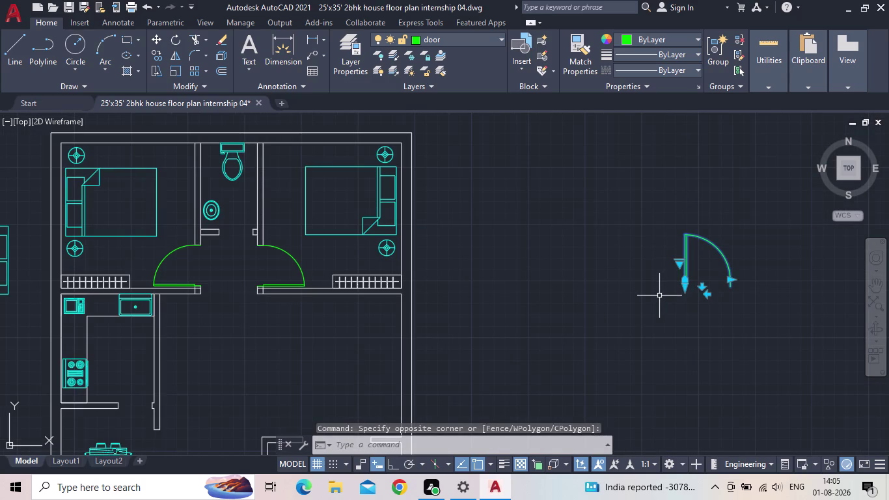
key(s)
key(c)
key(space)
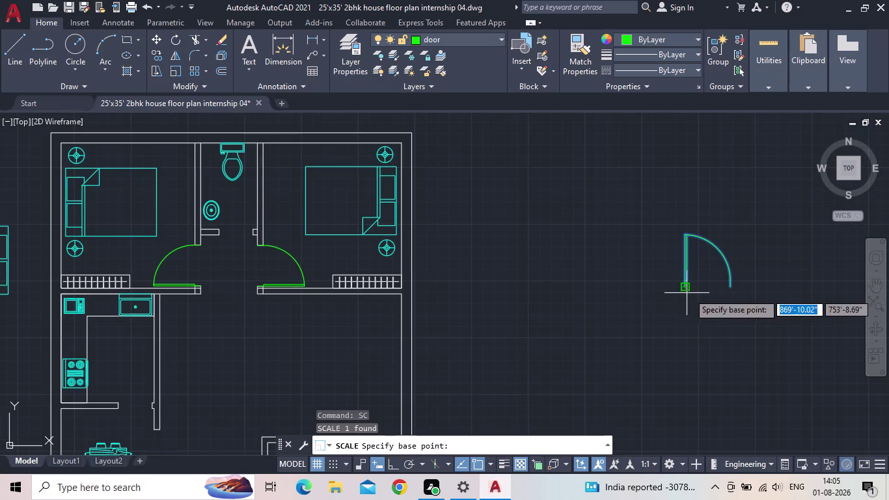
scroll(up, 3)
click(678, 284)
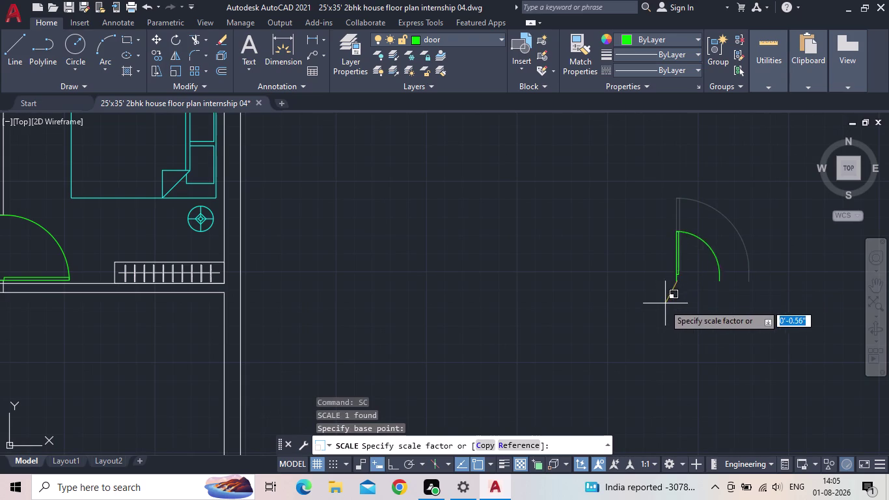
click(521, 441)
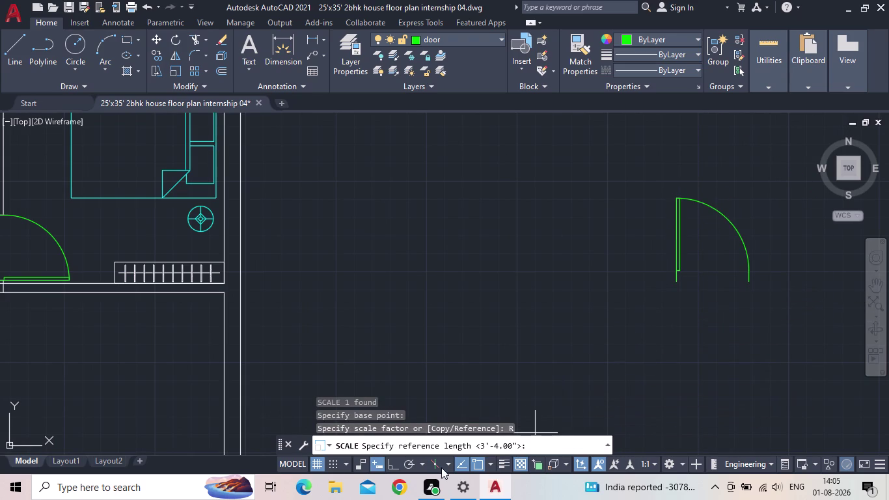
click(390, 466)
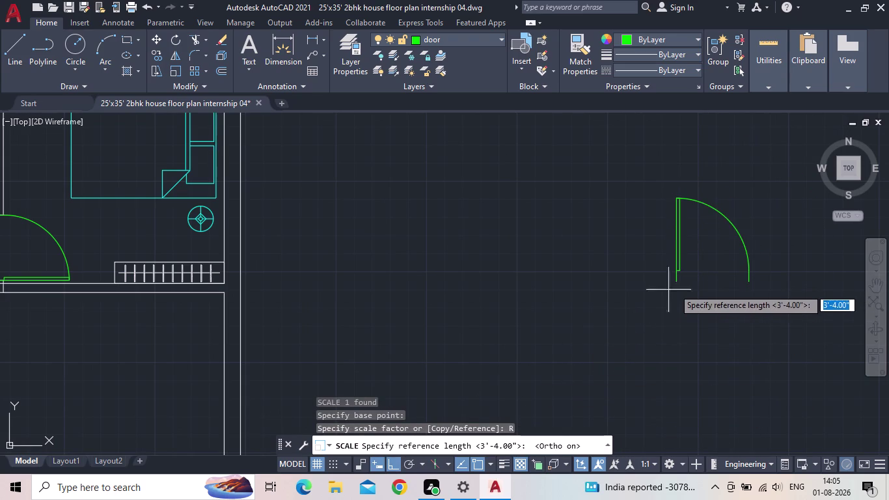
click(678, 283)
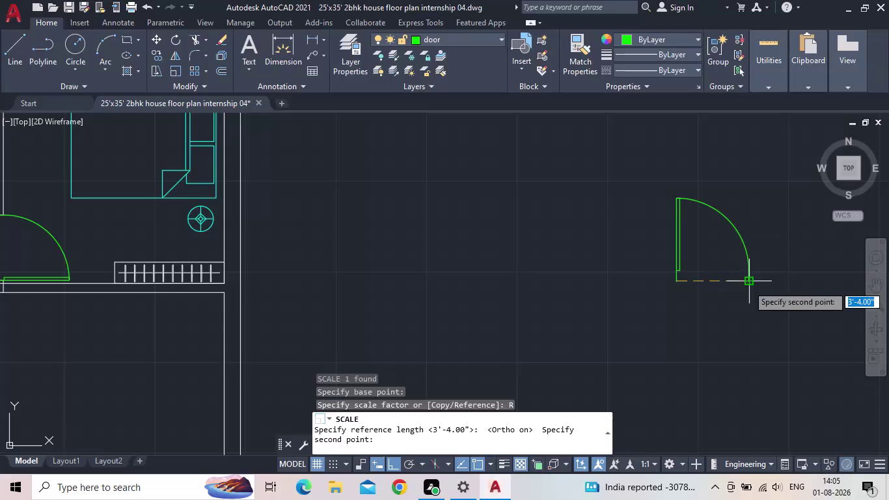
click(748, 285)
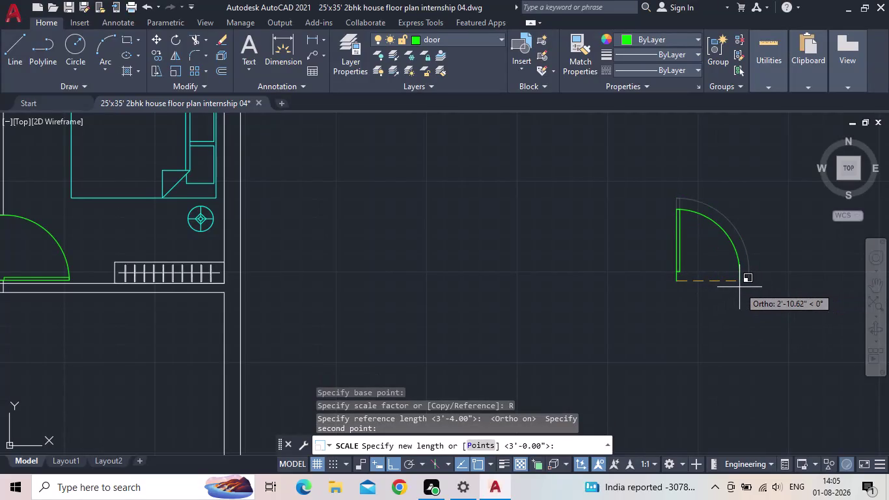
text(2')
text(6)
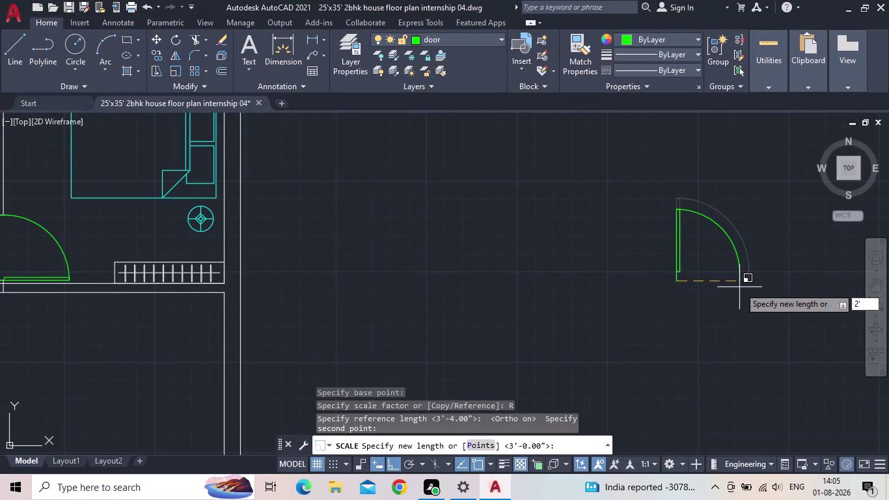
text(")
key(Return)
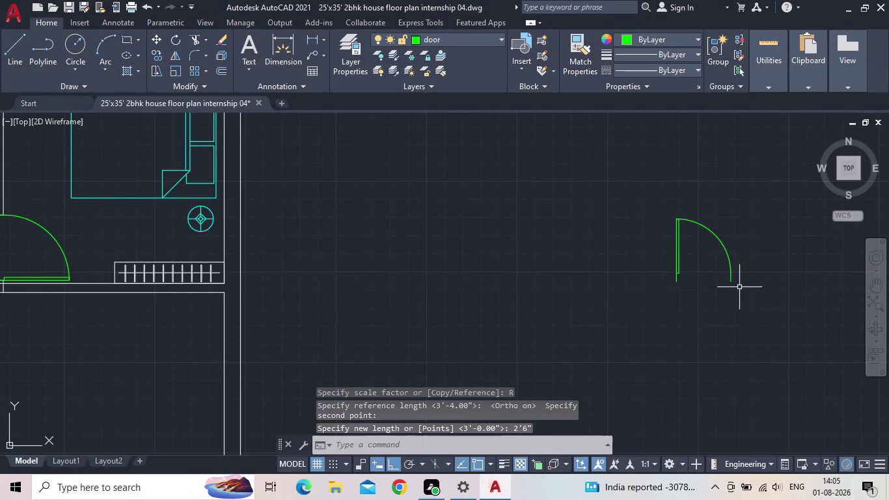
Reselect the resized 2'6" door with a window selection.
click(778, 274)
key(Escape)
drag(733, 278, 723, 276)
click(619, 238)
Copy the small door twice to its left using CO from the hinge point.
key(c)
key(o)
key(Return)
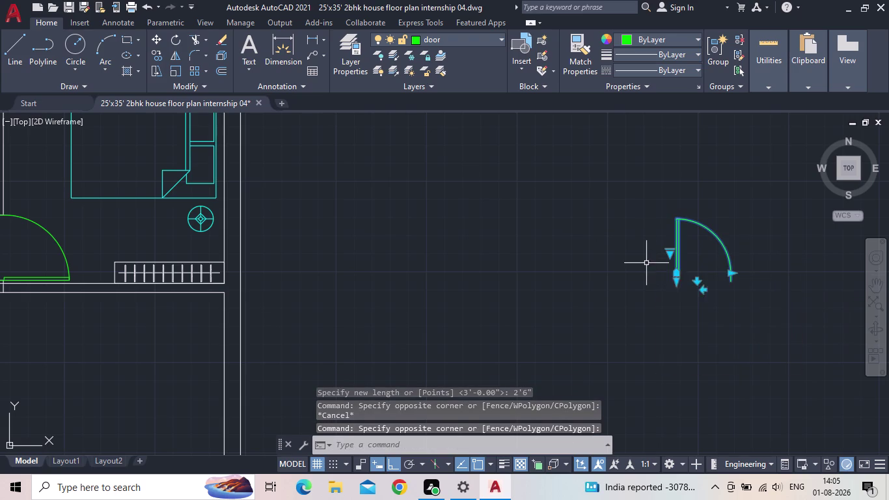
drag(676, 285, 659, 284)
click(519, 281)
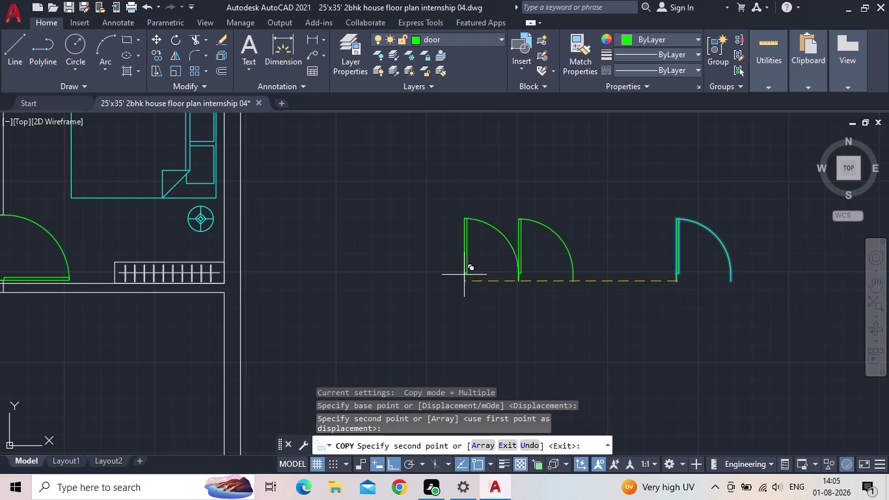
click(359, 281)
key(Escape)
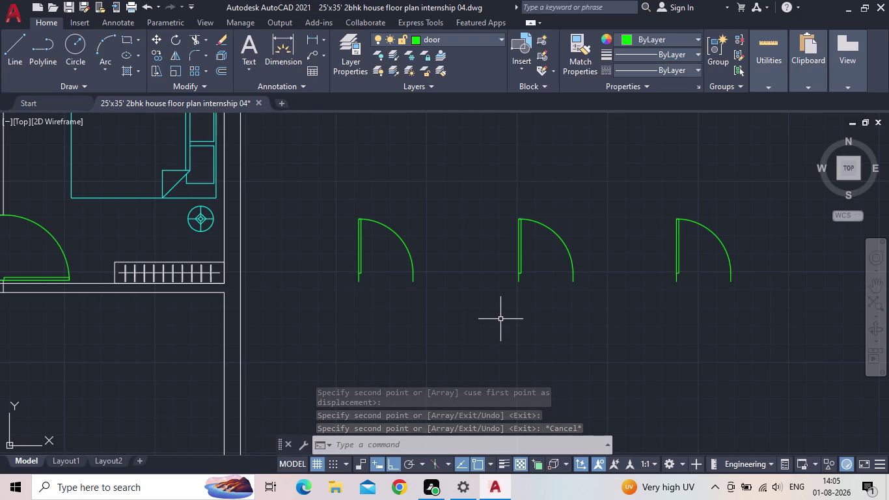
Flip the middle copy to swing the other way and save the drawing.
click(518, 266)
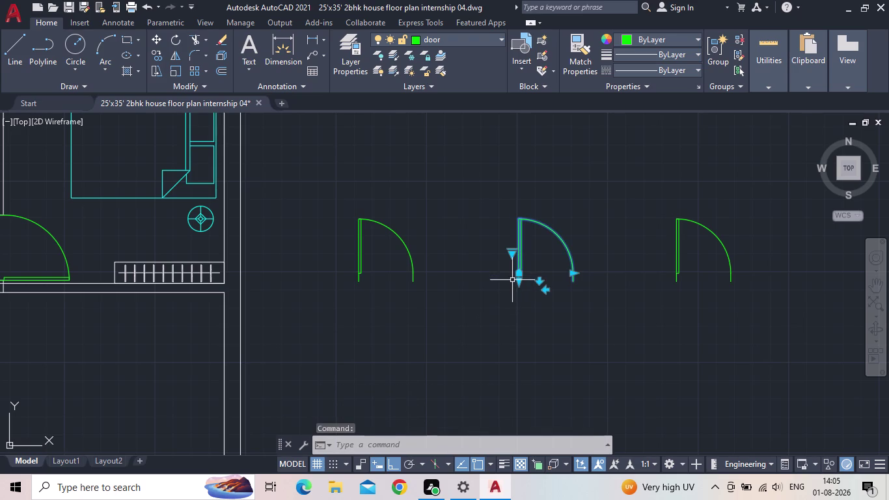
key(Escape)
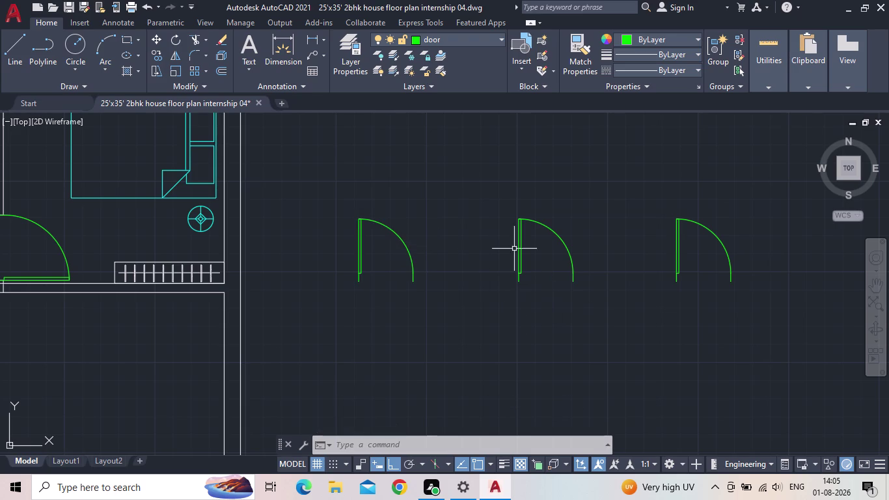
click(521, 259)
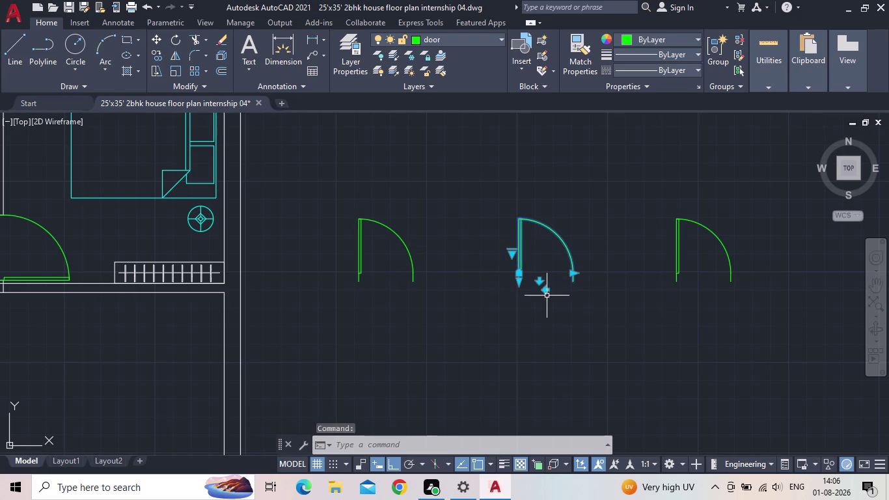
click(546, 291)
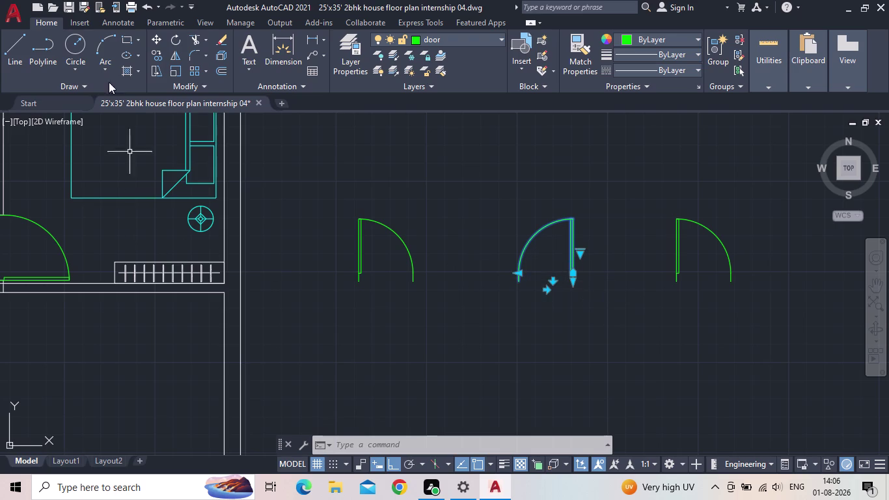
click(70, 5)
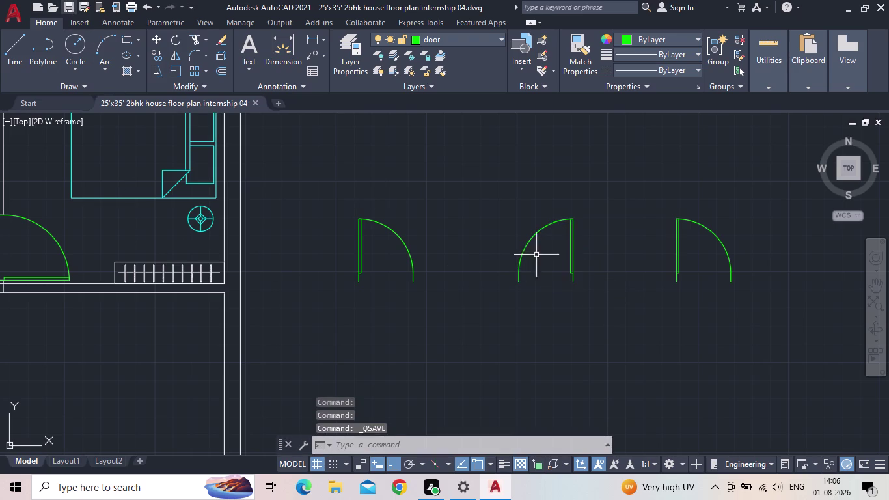
Move the flipped door by its hinge corner into the doorway beside the stairs.
click(574, 267)
scroll(up, 3)
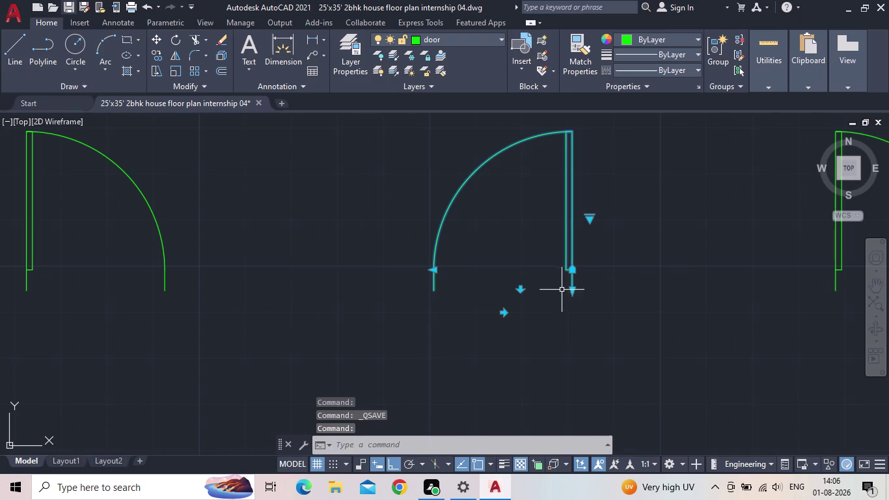
key(m)
key(Return)
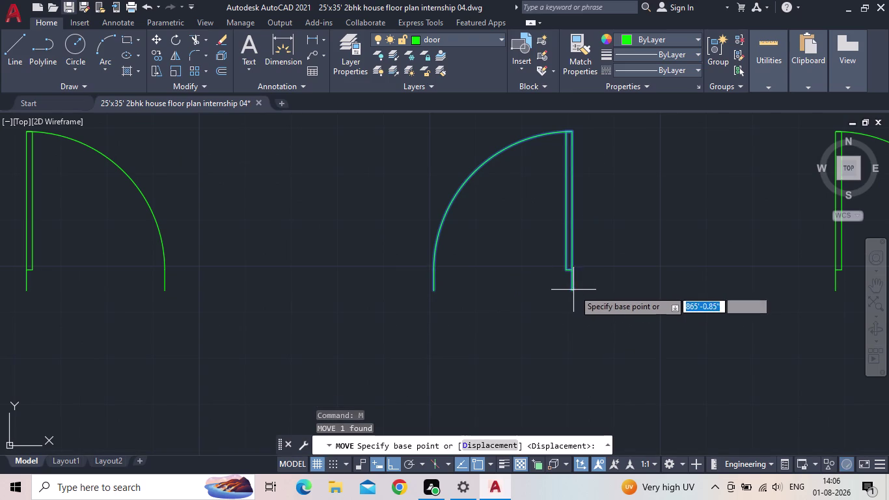
click(575, 287)
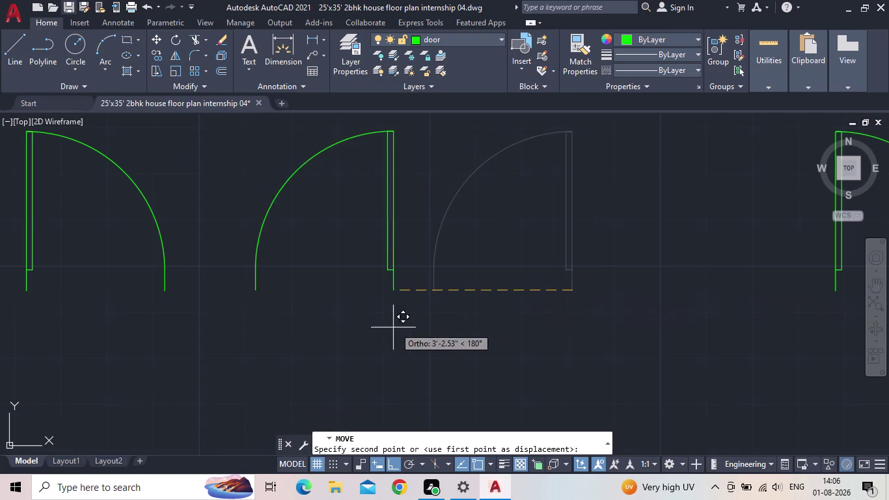
middle_drag(399, 341, 530, 335)
scroll(down, 3)
click(395, 462)
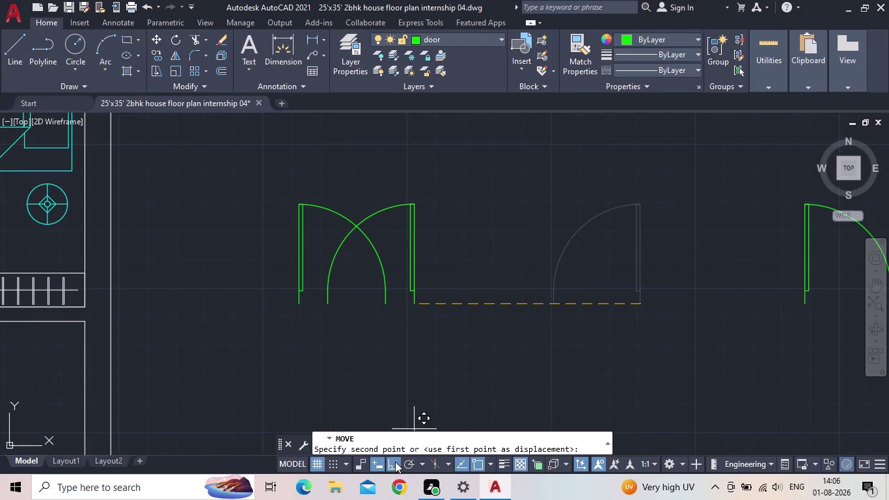
middle_drag(378, 329, 656, 267)
scroll(down, 3)
scroll(down, 3)
middle_drag(338, 338, 522, 209)
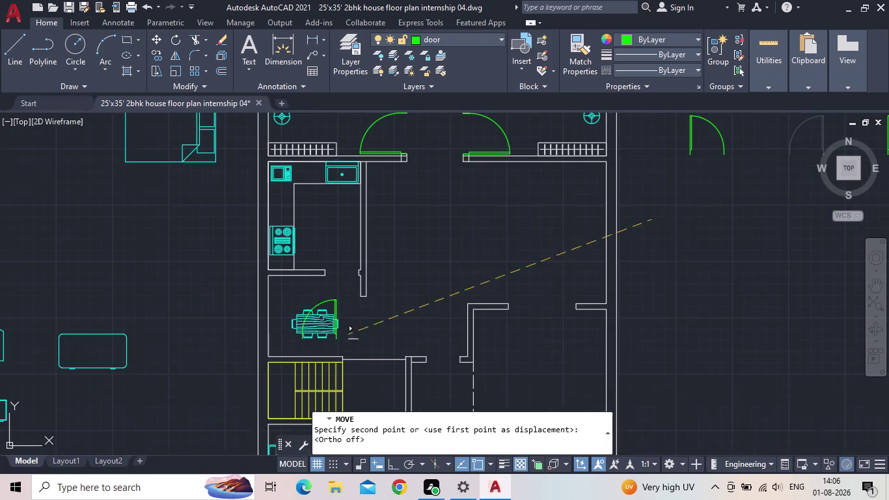
middle_drag(454, 352, 577, 242)
scroll(up, 3)
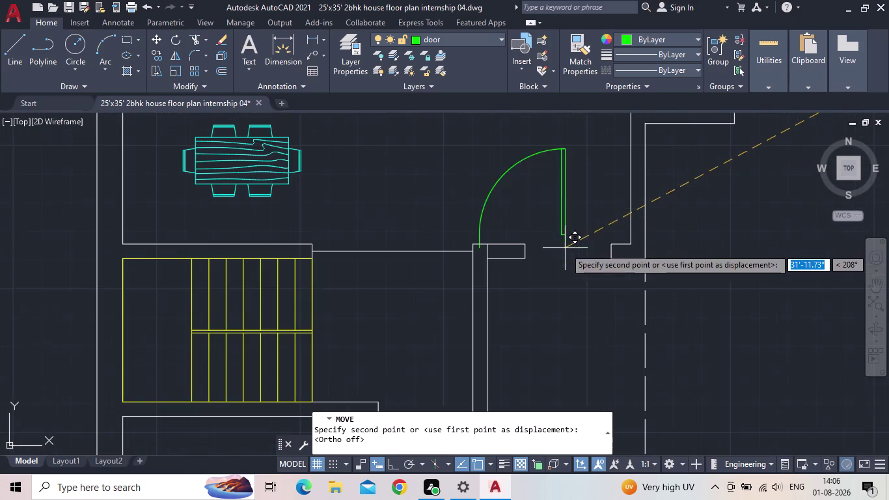
click(612, 257)
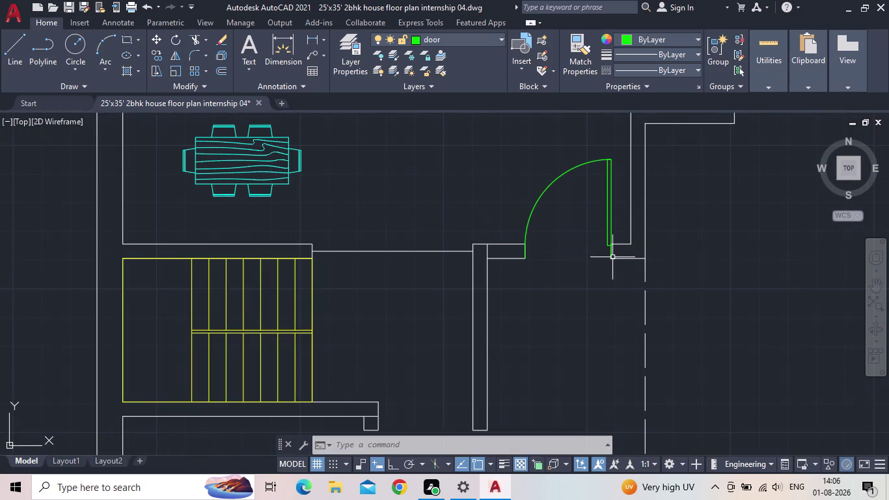
Zoom in on the wall stub and jamb area above the bathroom.
scroll(down, 3)
scroll(down, 3)
middle_drag(673, 286, 494, 291)
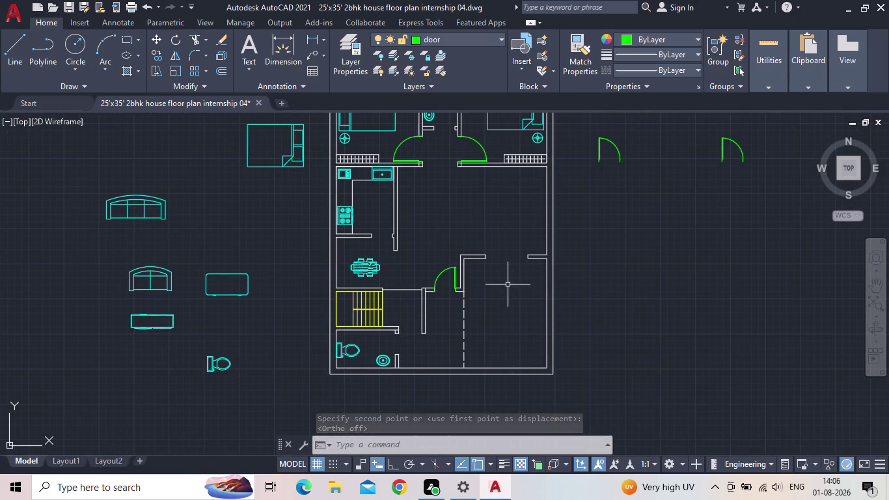
middle_drag(507, 285, 517, 263)
scroll(up, 3)
scroll(up, 3)
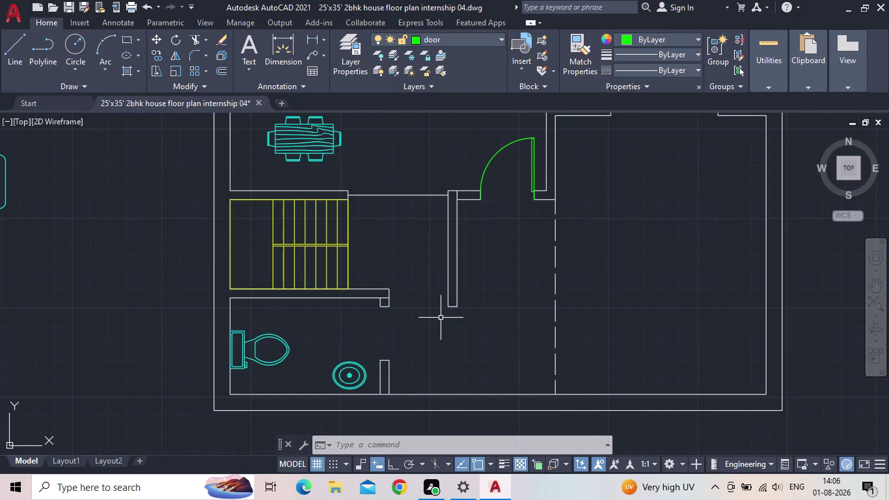
scroll(down, 3)
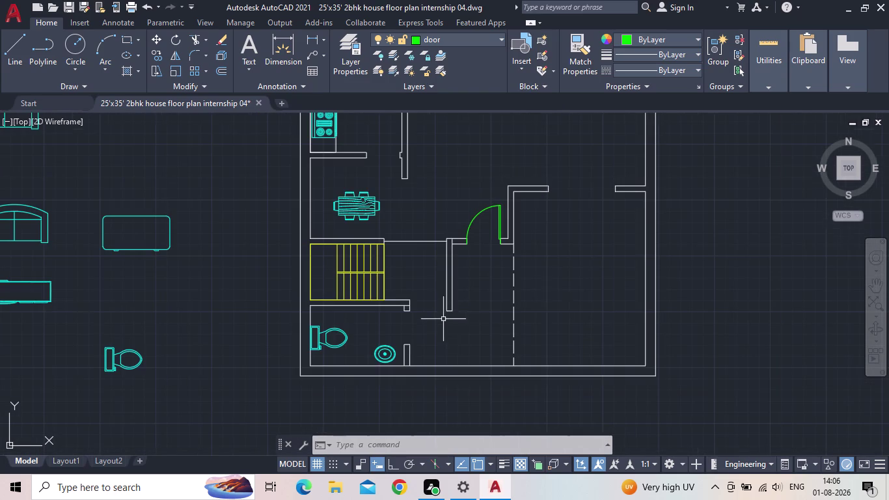
middle_drag(743, 259, 670, 289)
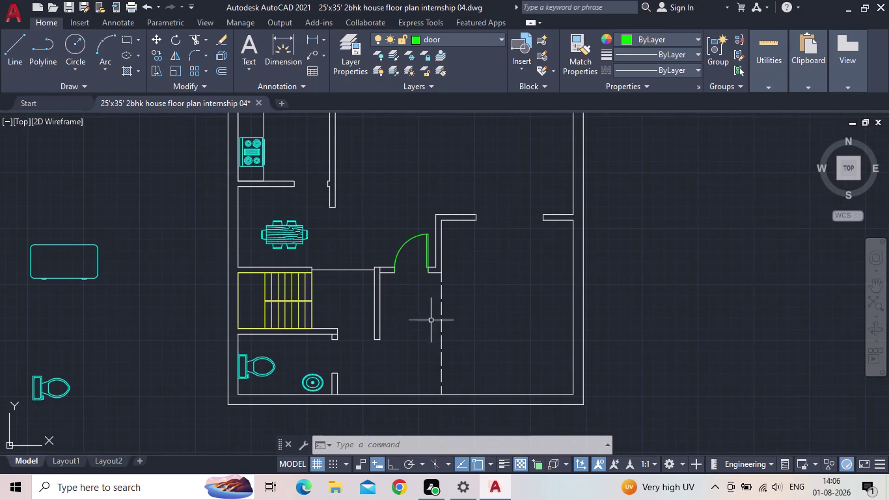
scroll(up, 3)
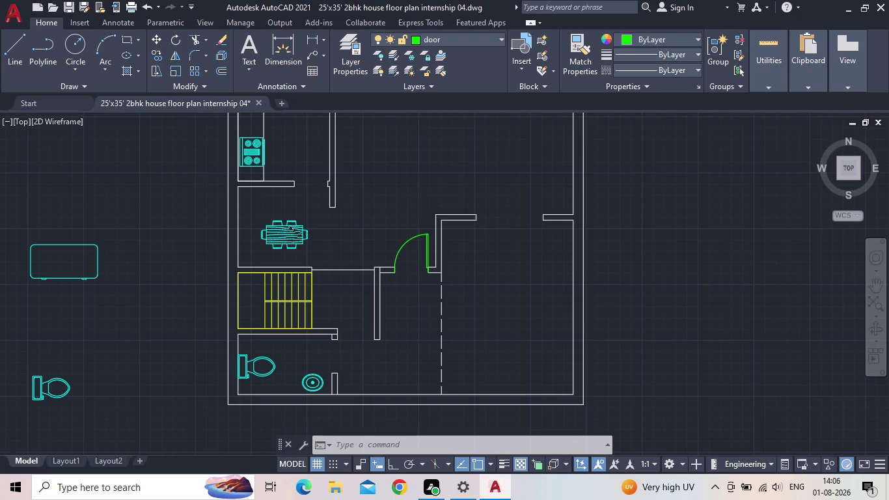
scroll(up, 3)
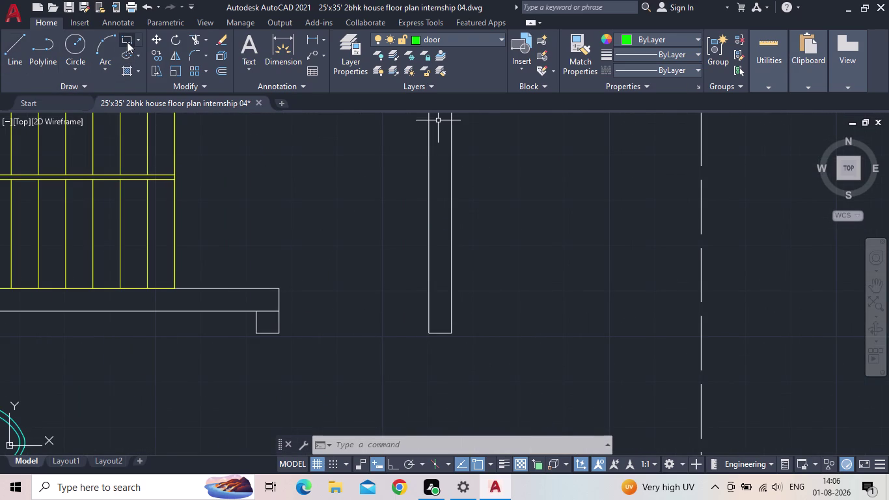
Draw a small jamb rectangle capping the wall stub's end above the bathroom.
click(127, 41)
click(451, 336)
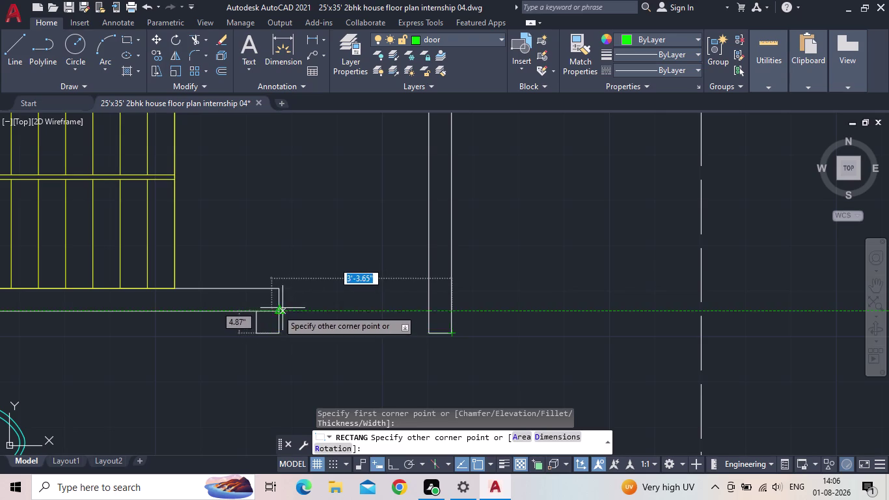
click(406, 314)
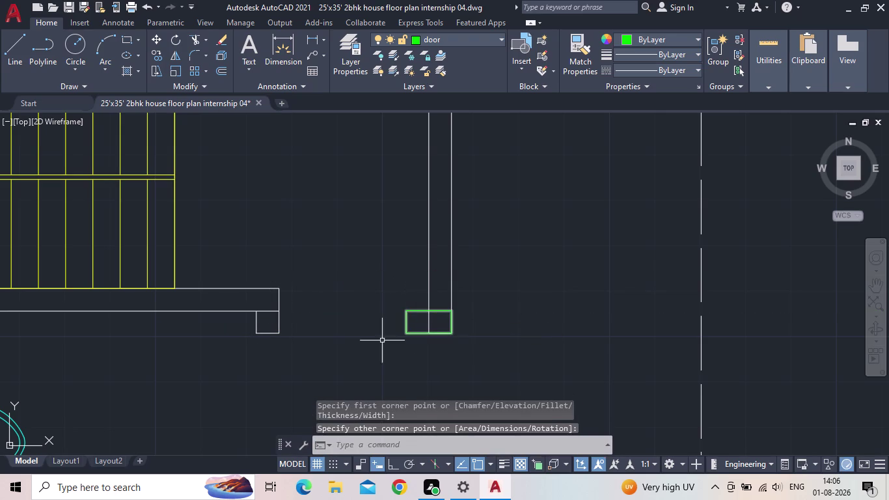
scroll(down, 3)
middle_drag(439, 323, 494, 280)
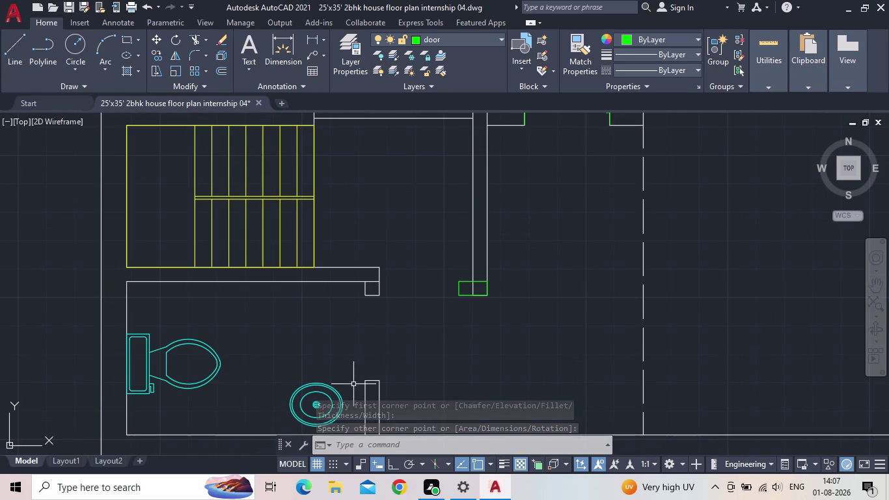
middle_drag(398, 364, 401, 326)
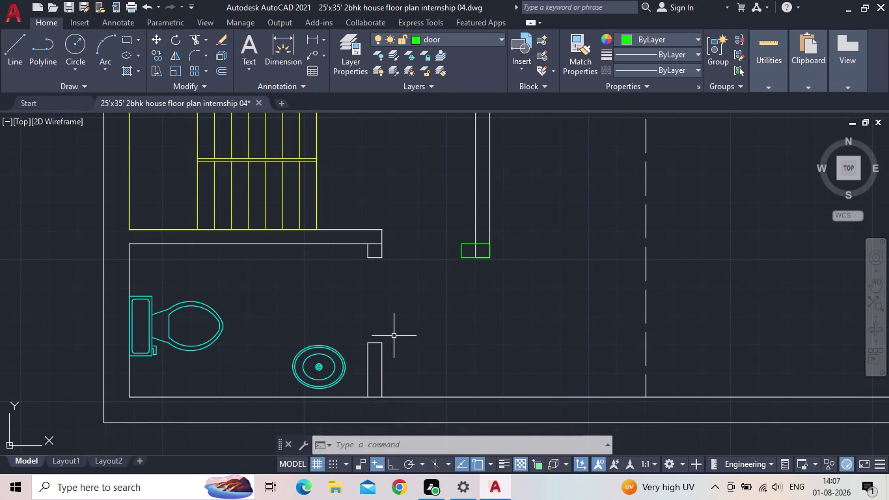
click(105, 44)
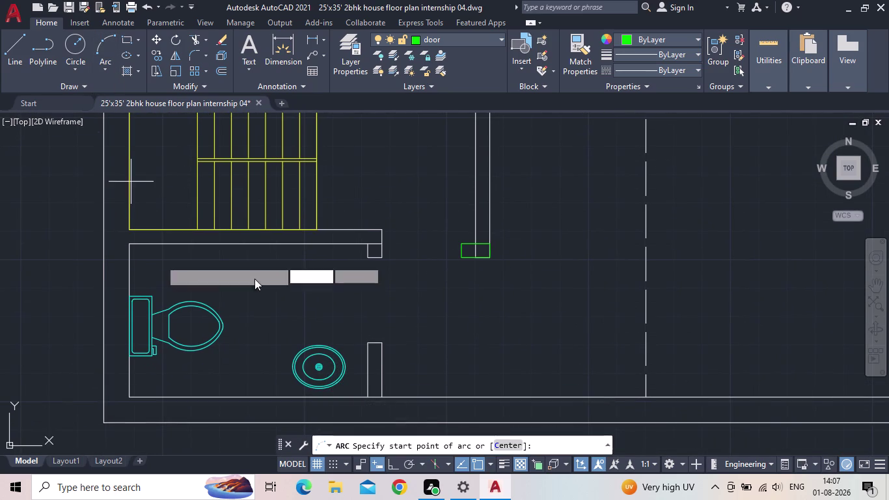
scroll(up, 3)
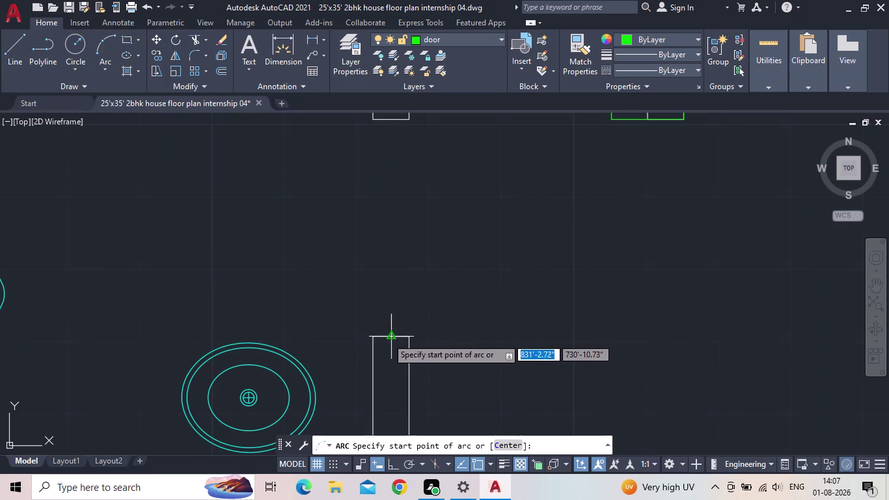
click(391, 339)
middle_drag(537, 195, 475, 298)
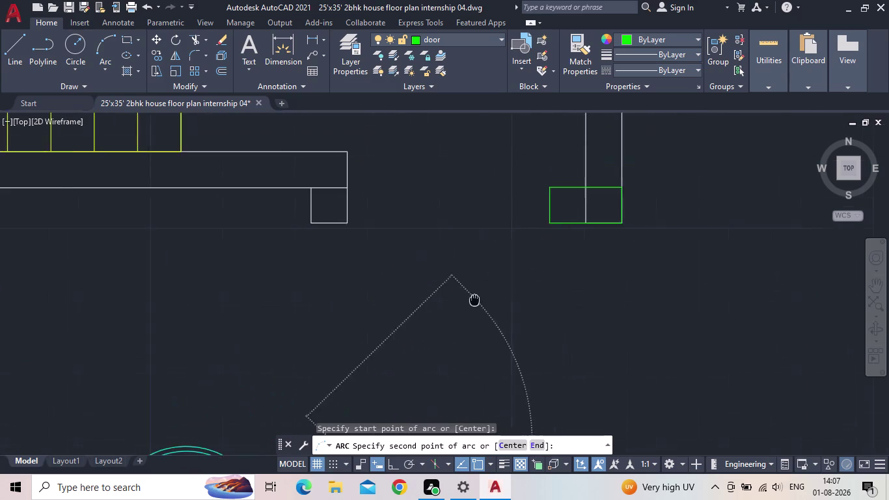
middle_drag(474, 299, 468, 304)
scroll(down, 3)
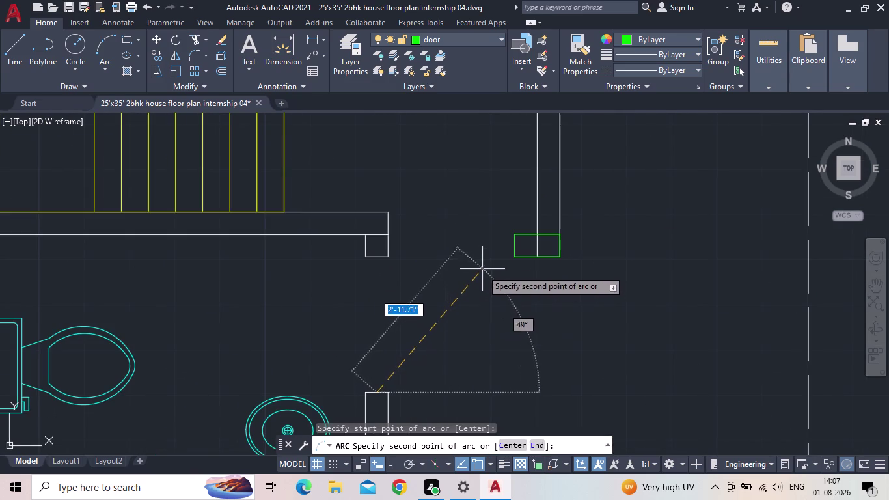
click(511, 249)
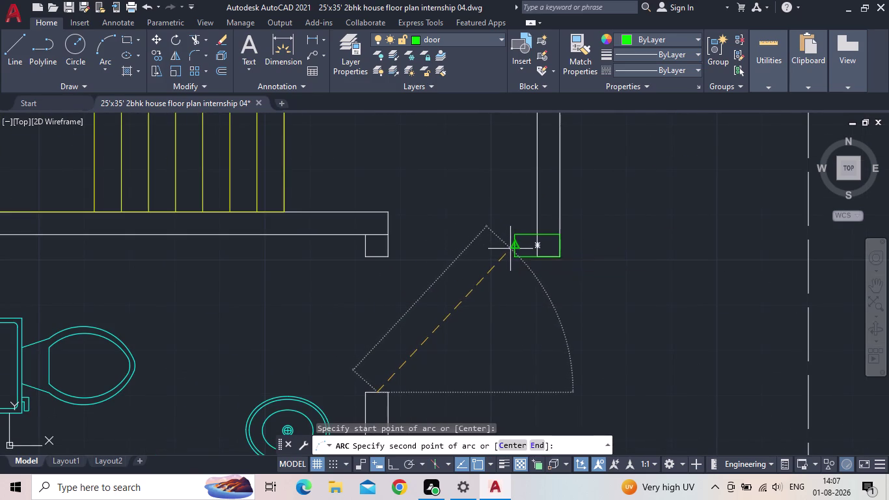
scroll(down, 3)
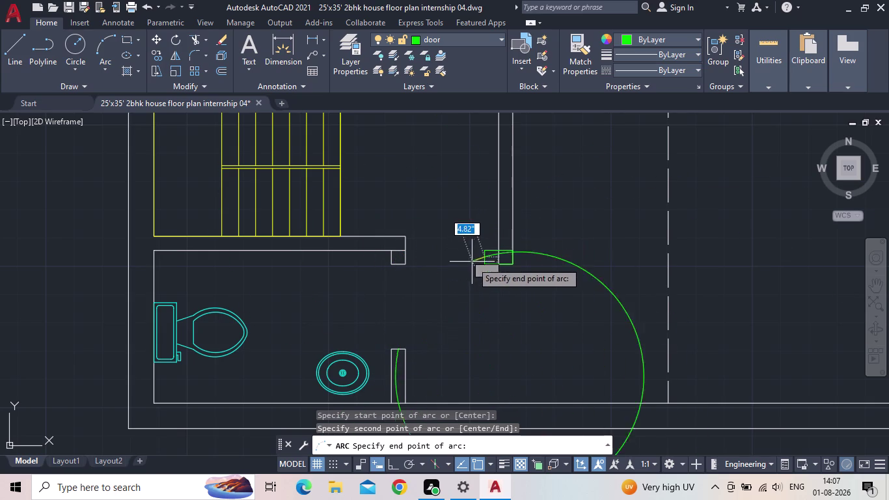
key(Escape)
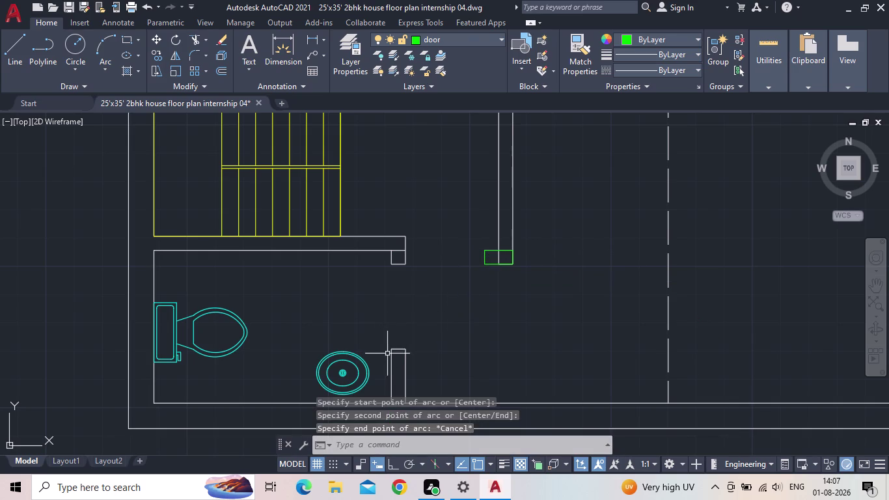
scroll(up, 3)
Draw a short line rising from the top of the wall stub beside the washbasin.
click(17, 60)
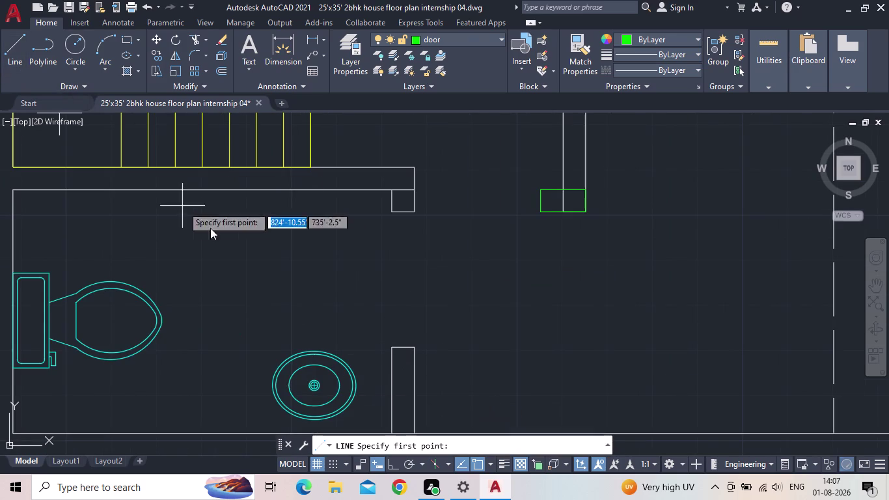
scroll(up, 3)
click(395, 356)
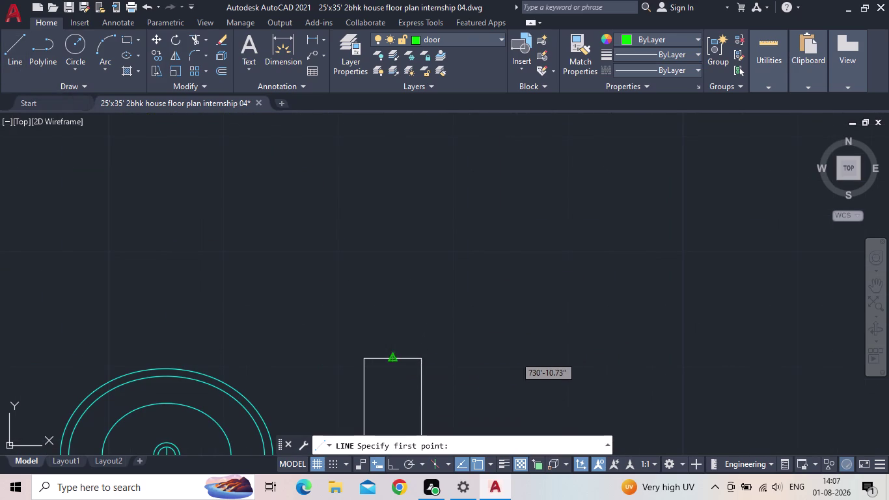
click(390, 464)
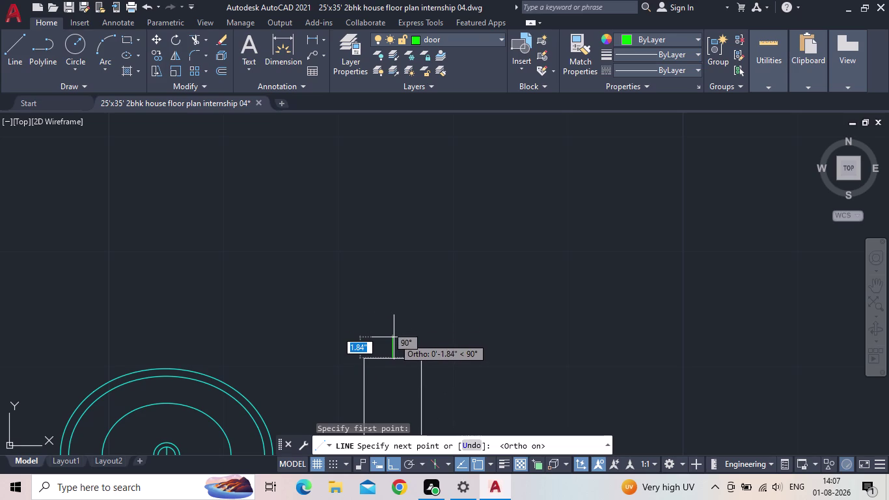
click(394, 335)
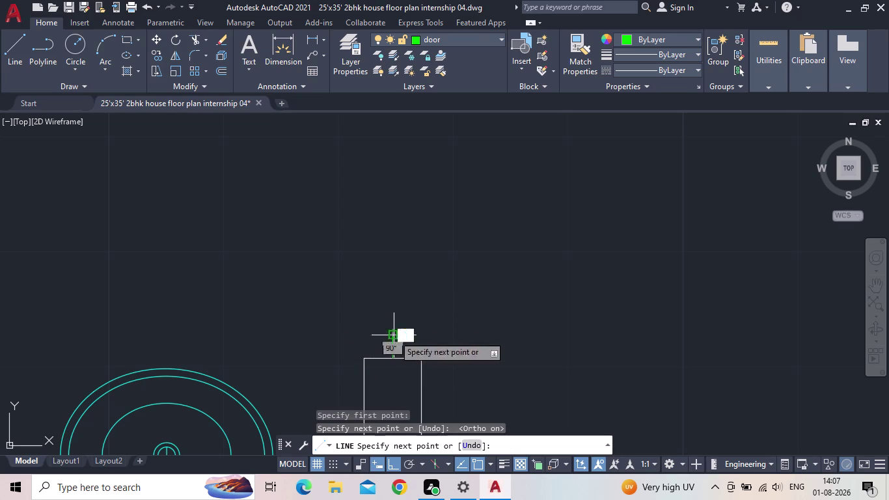
key(Escape)
Start another line at the jamb rectangle's left edge, then cancel it.
scroll(down, 3)
middle_drag(467, 273, 434, 310)
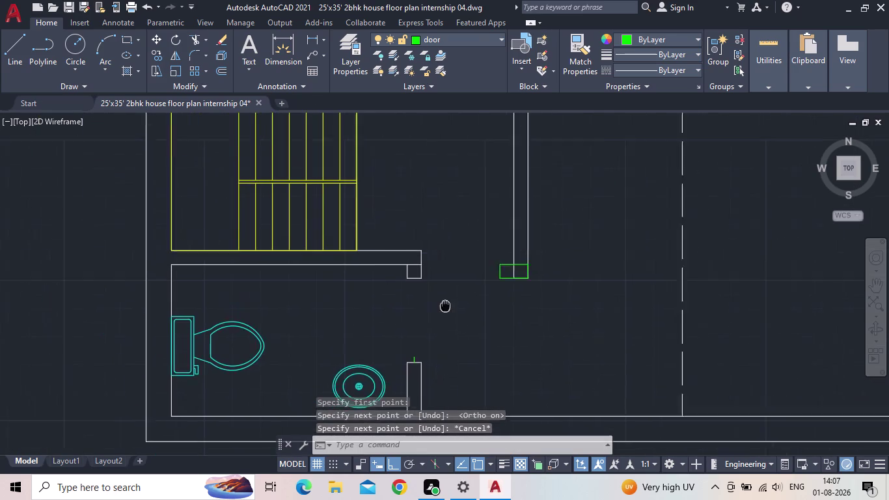
middle_drag(434, 310, 409, 314)
scroll(up, 3)
scroll(up, 3)
scroll(up, 3)
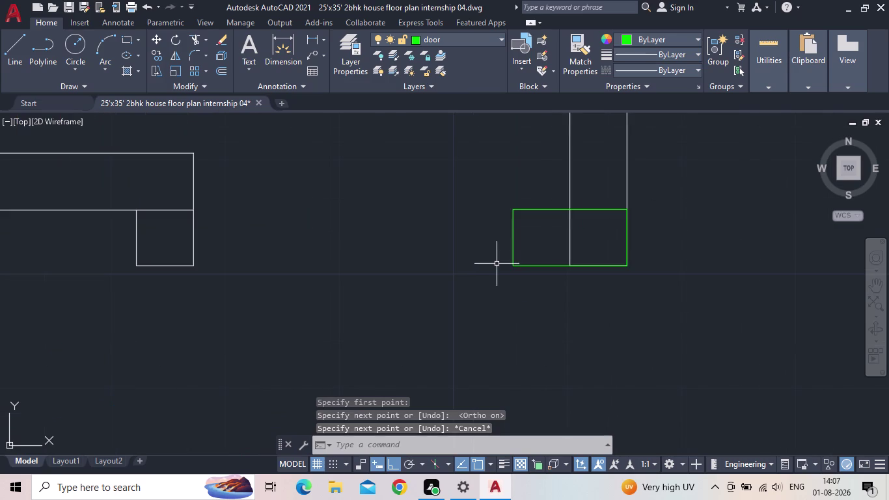
key(space)
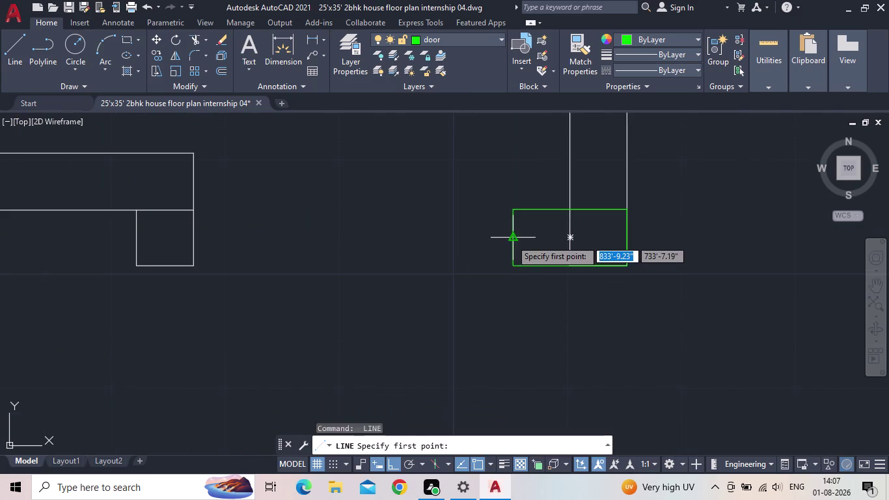
click(511, 240)
click(491, 241)
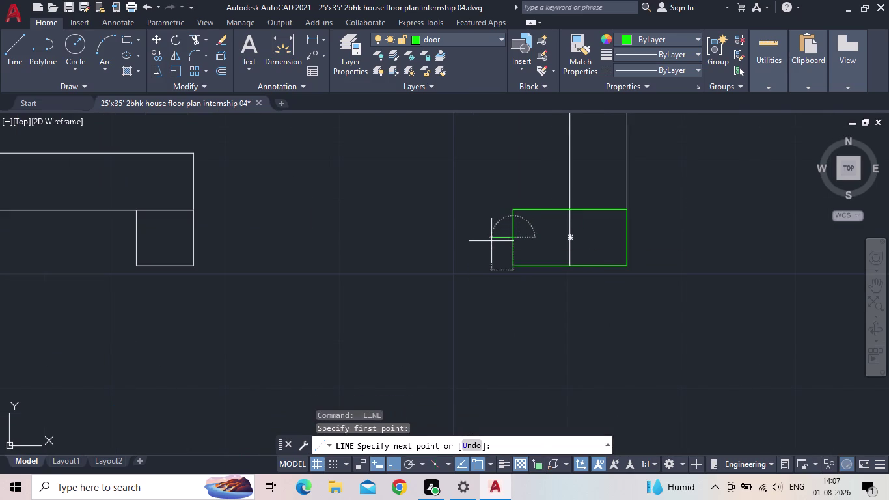
key(Escape)
scroll(down, 3)
middle_drag(460, 300, 501, 254)
scroll(down, 3)
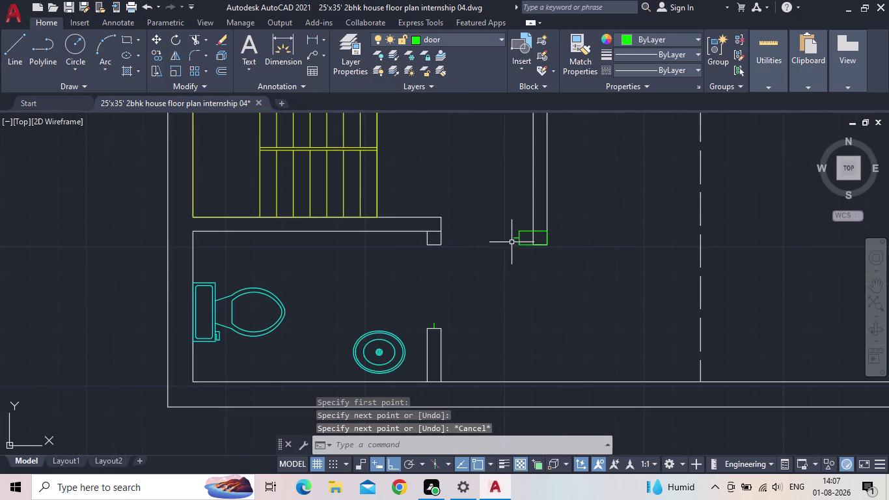
click(103, 43)
scroll(up, 3)
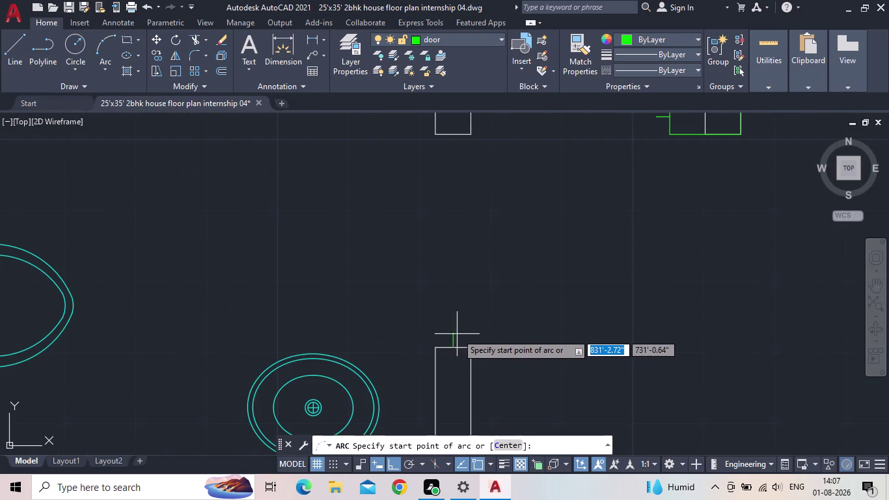
Draw a three-point door-swing arc from the short line's top, past the jamb, to below the staircase.
click(456, 332)
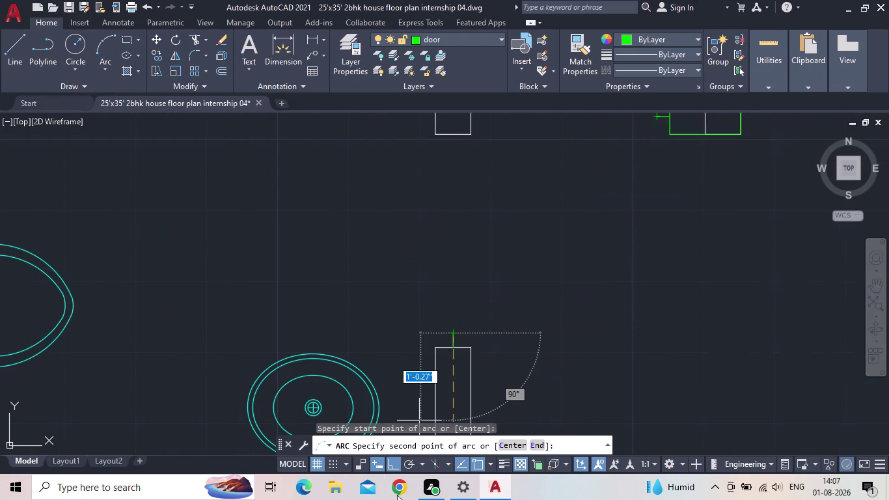
click(390, 463)
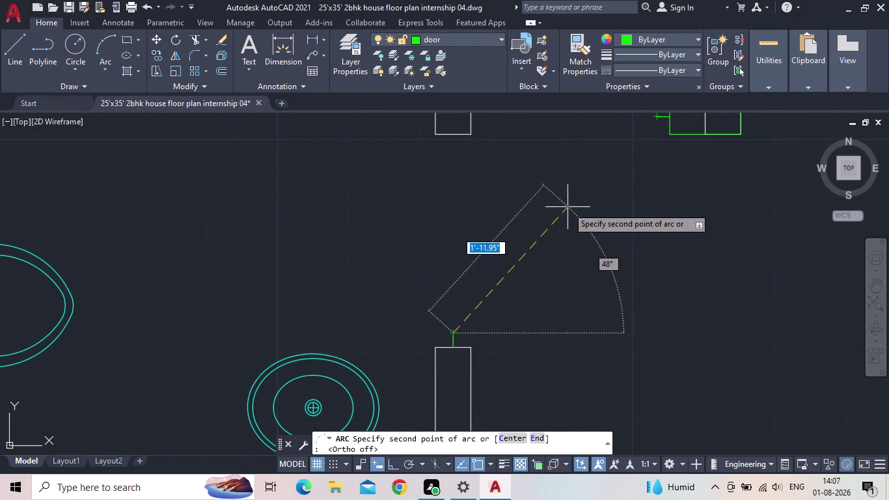
middle_drag(543, 186, 473, 237)
scroll(up, 3)
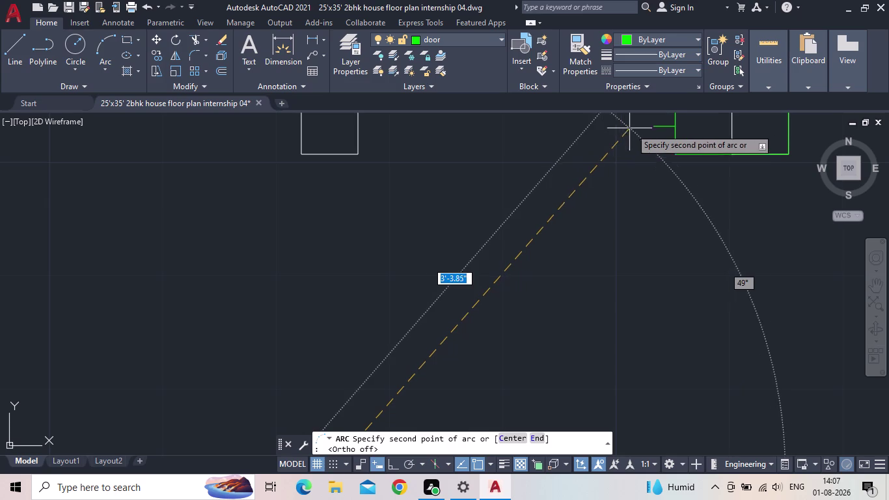
click(651, 127)
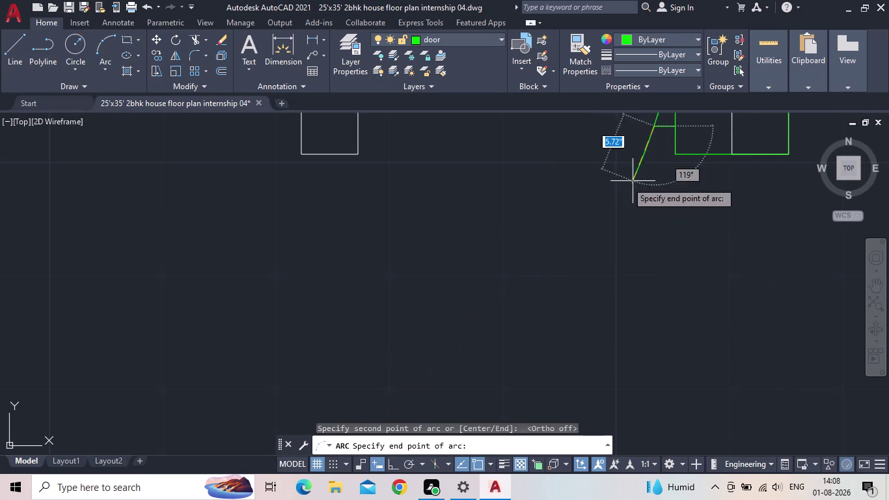
middle_drag(664, 219, 675, 165)
scroll(down, 3)
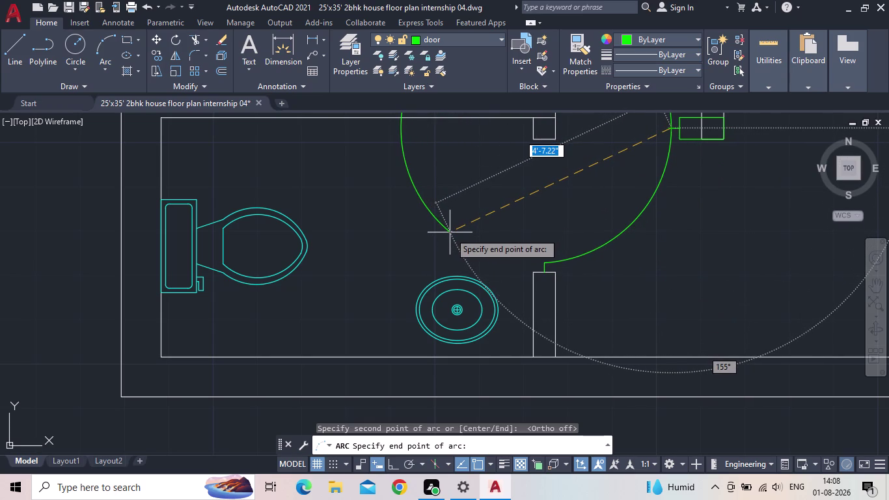
middle_drag(580, 251, 578, 256)
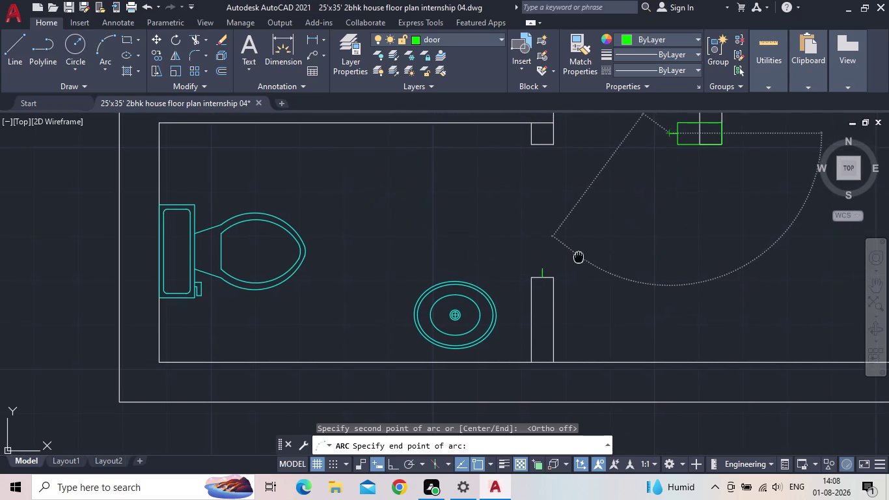
middle_drag(578, 256, 550, 282)
scroll(down, 3)
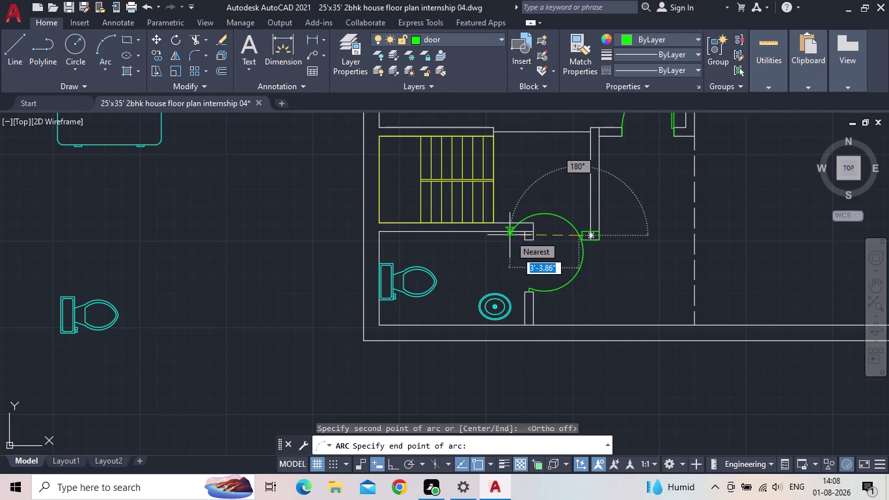
scroll(down, 3)
scroll(up, 3)
scroll(up, 3)
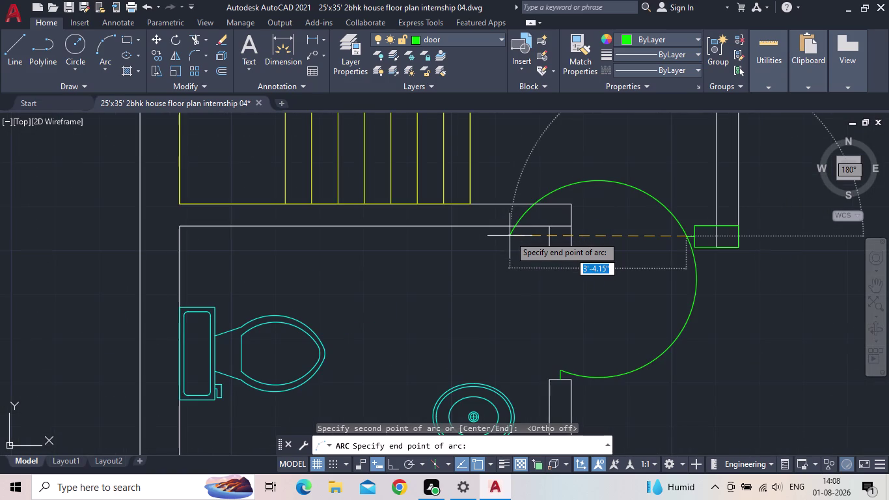
scroll(up, 3)
scroll(down, 3)
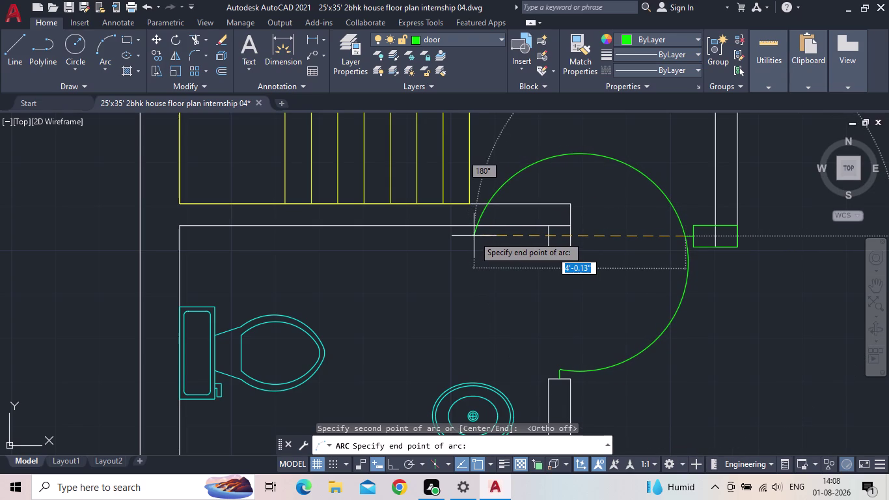
click(474, 235)
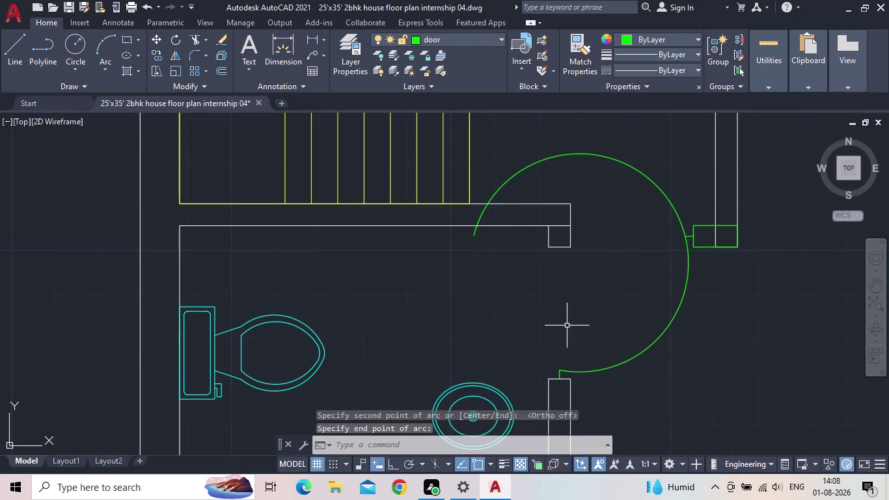
key(Escape)
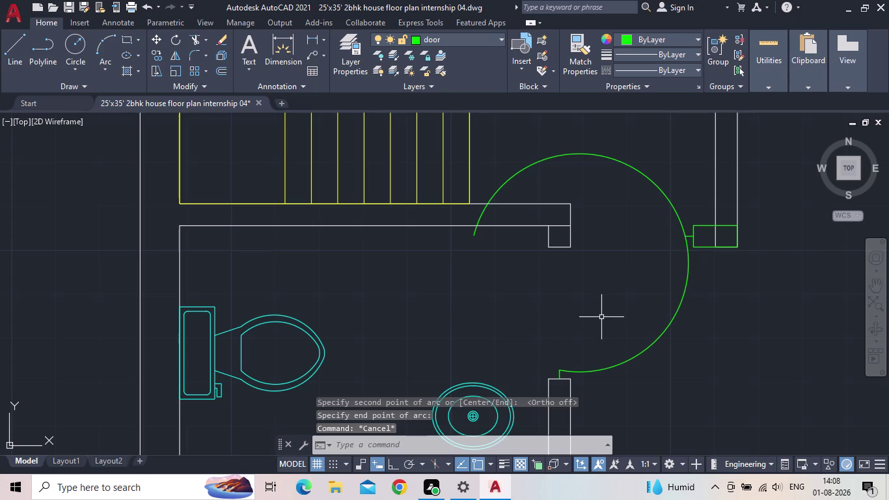
Trim the oversized outer portion and the small leftover piece of the bathroom door arc.
key(t)
key(r)
key(Return)
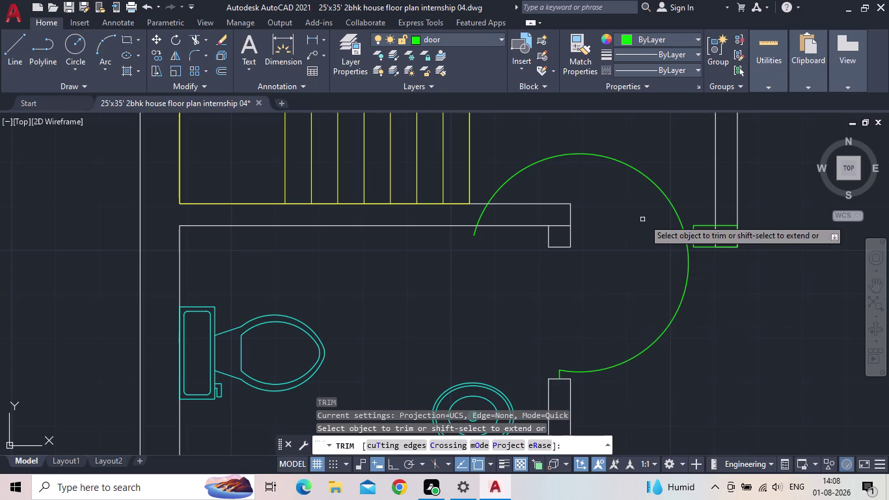
click(667, 201)
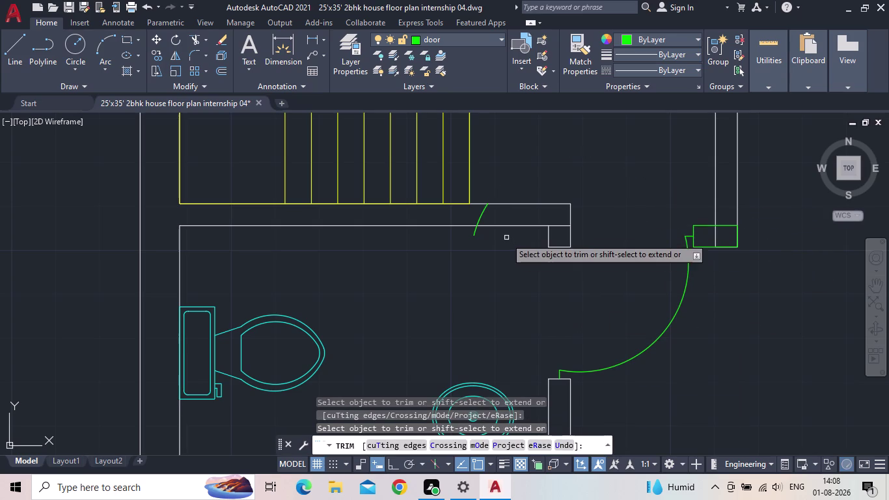
click(481, 218)
scroll(up, 3)
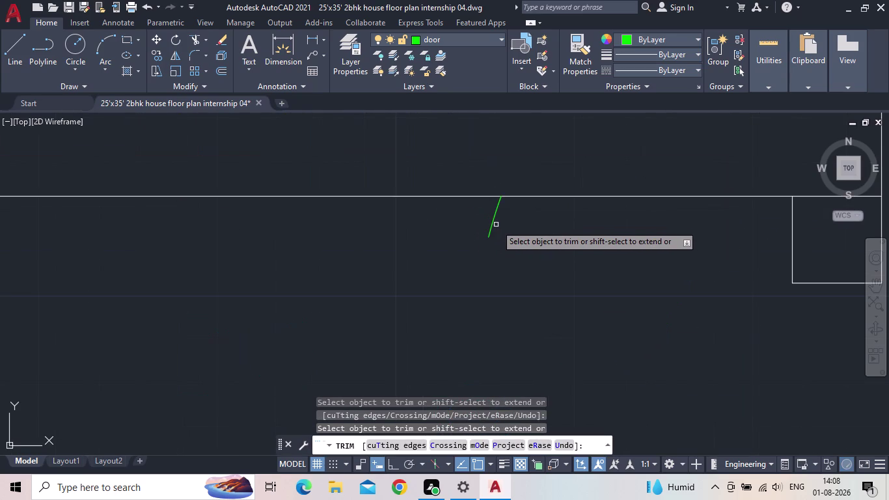
click(491, 228)
Pan and zoom around the plan back to the bathroom doorway, then end trimming.
scroll(down, 3)
scroll(down, 3)
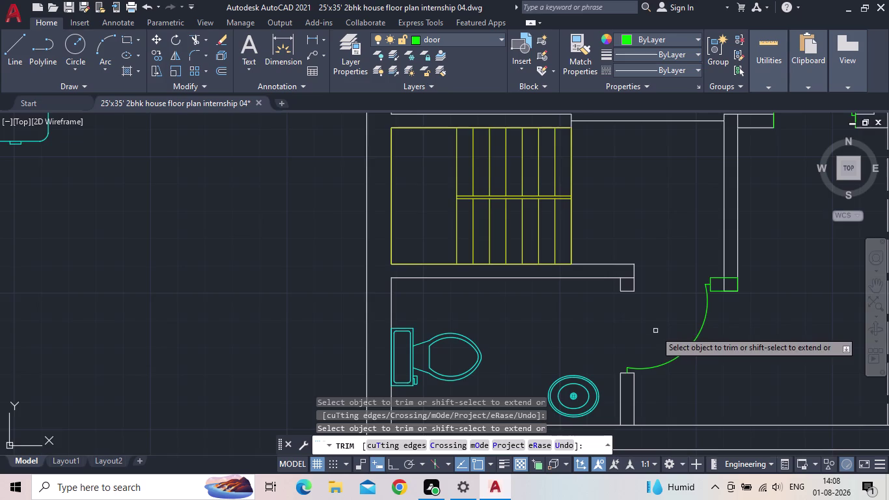
middle_drag(655, 330, 616, 294)
scroll(down, 3)
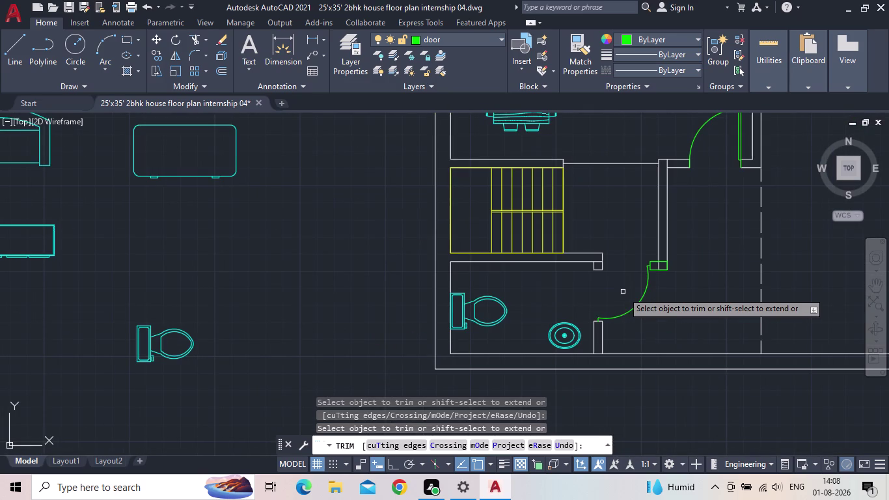
middle_drag(616, 293, 640, 276)
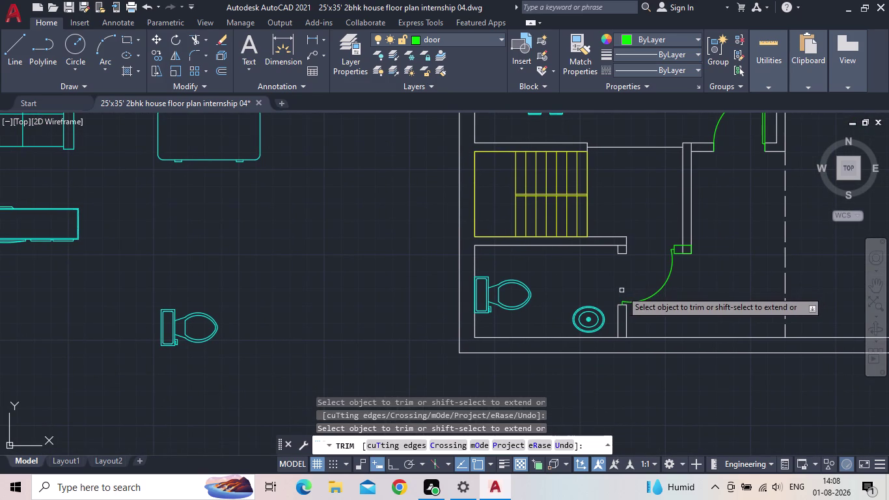
middle_drag(625, 288, 658, 274)
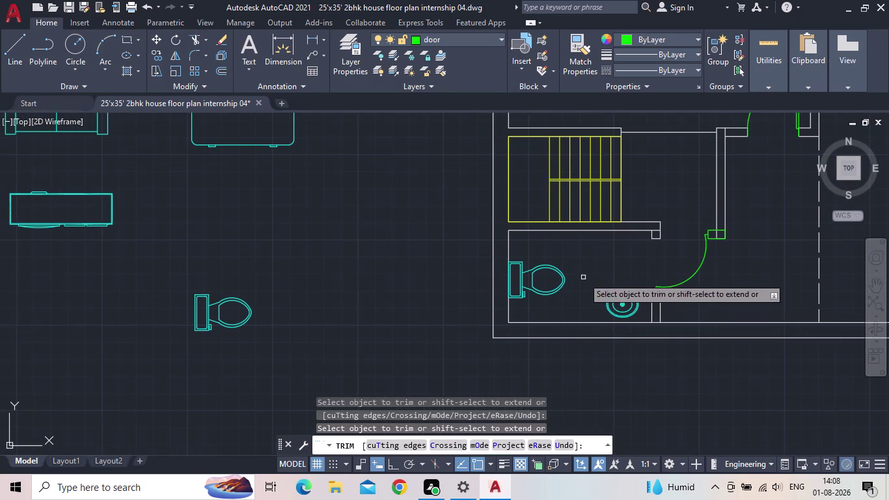
scroll(down, 3)
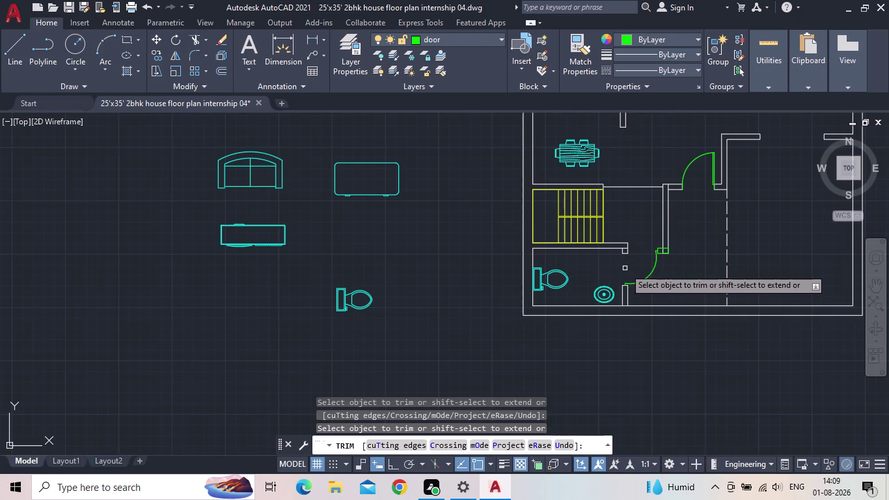
scroll(down, 3)
middle_drag(633, 274, 645, 254)
scroll(up, 3)
scroll(up, 3)
scroll(up, 3)
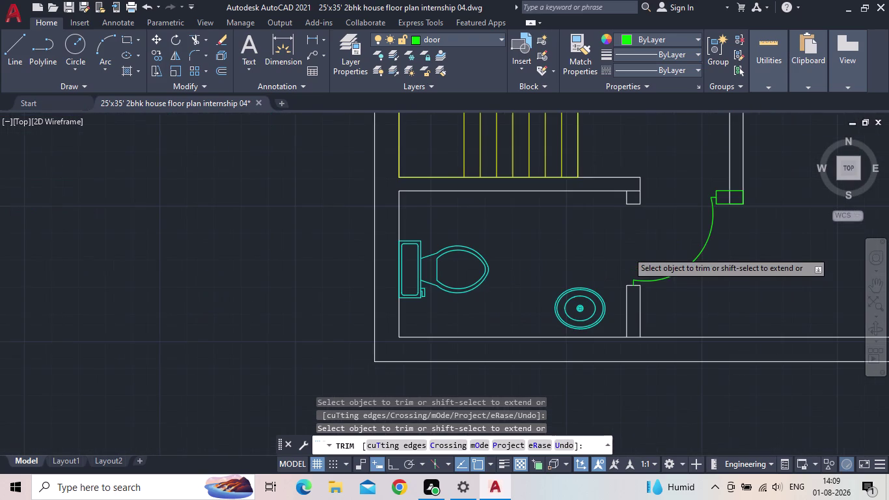
middle_drag(647, 236, 608, 246)
scroll(down, 3)
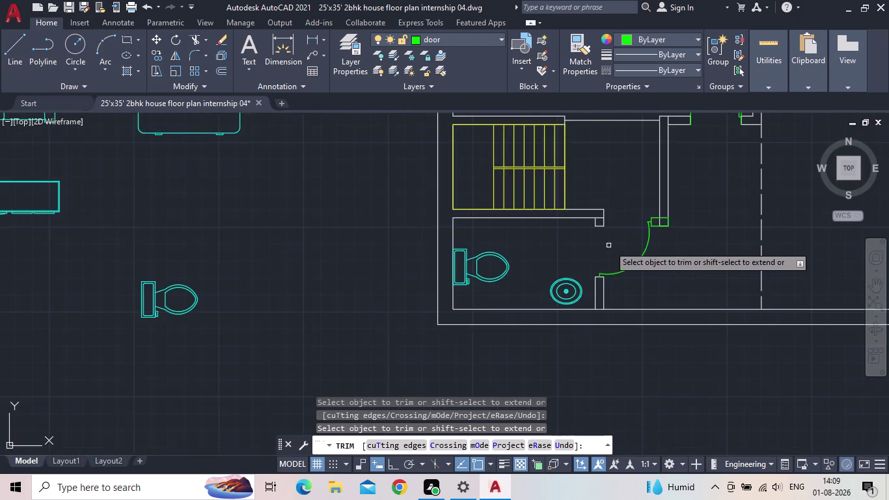
scroll(down, 3)
key(Escape)
scroll(down, 3)
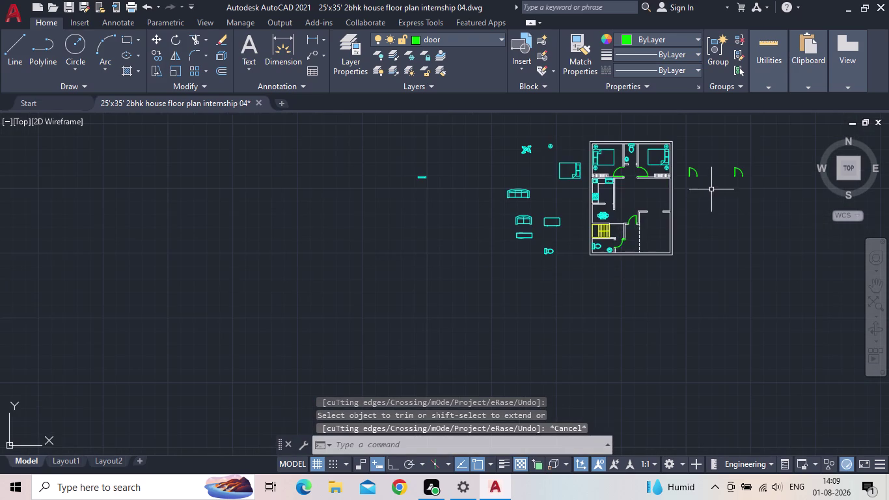
scroll(up, 3)
scroll(up, 3)
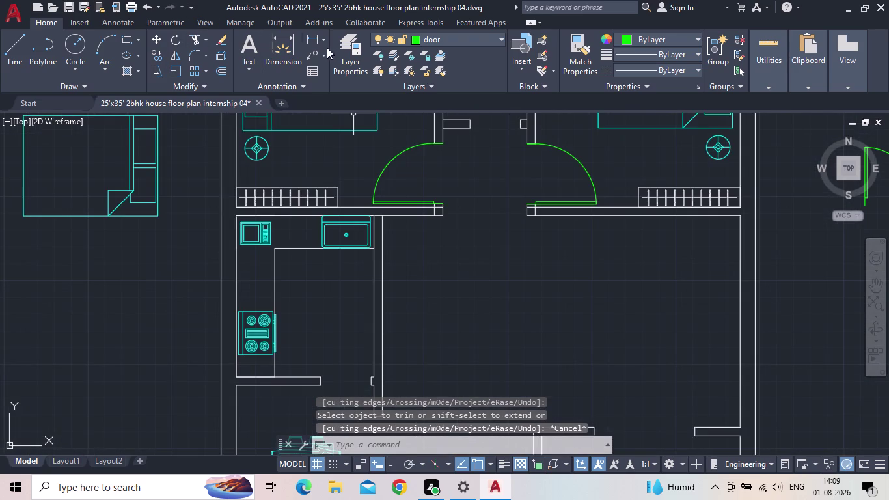
click(309, 40)
middle_drag(779, 250, 777, 249)
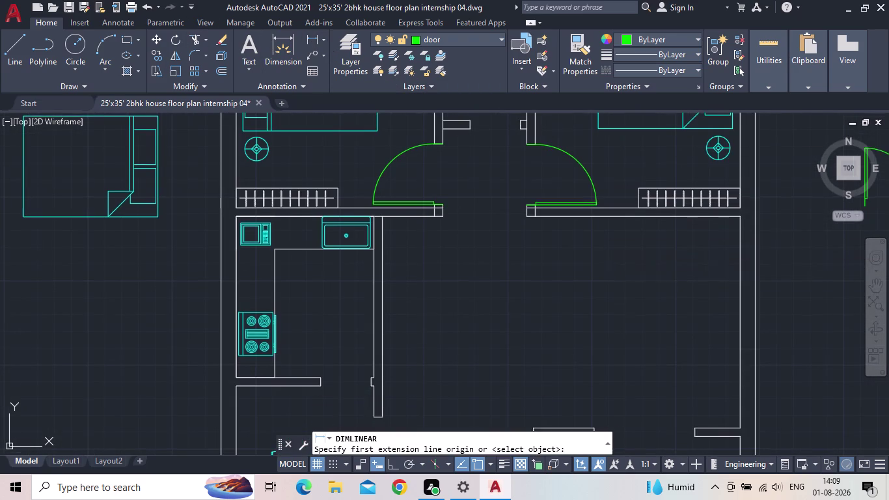
middle_drag(777, 250, 590, 283)
scroll(up, 3)
click(651, 232)
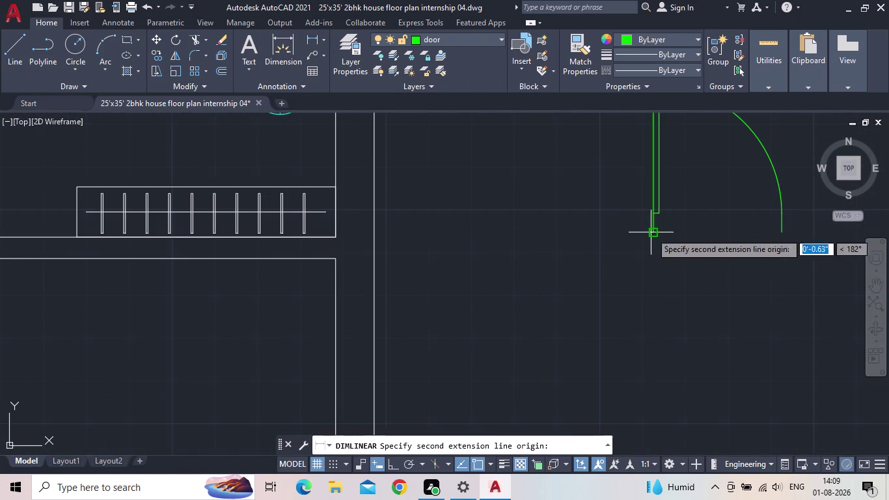
click(779, 234)
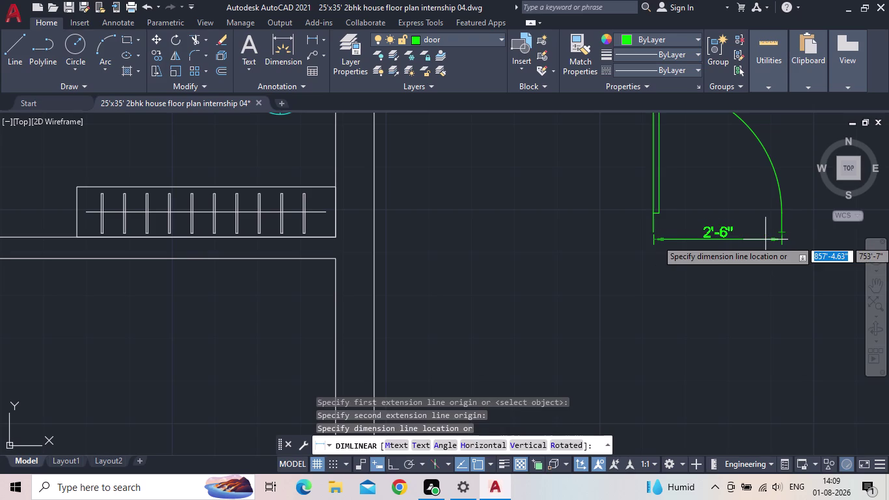
key(Escape)
scroll(down, 3)
middle_drag(747, 253, 691, 315)
drag(719, 302, 695, 288)
click(631, 255)
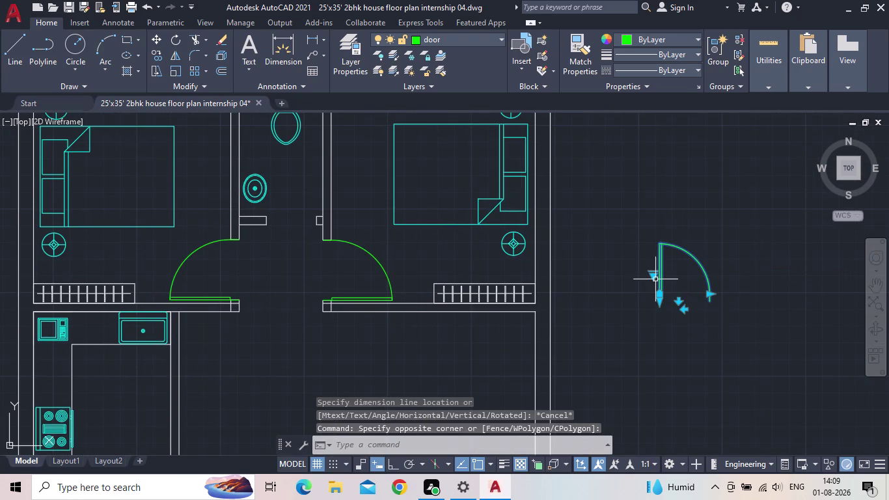
scroll(up, 3)
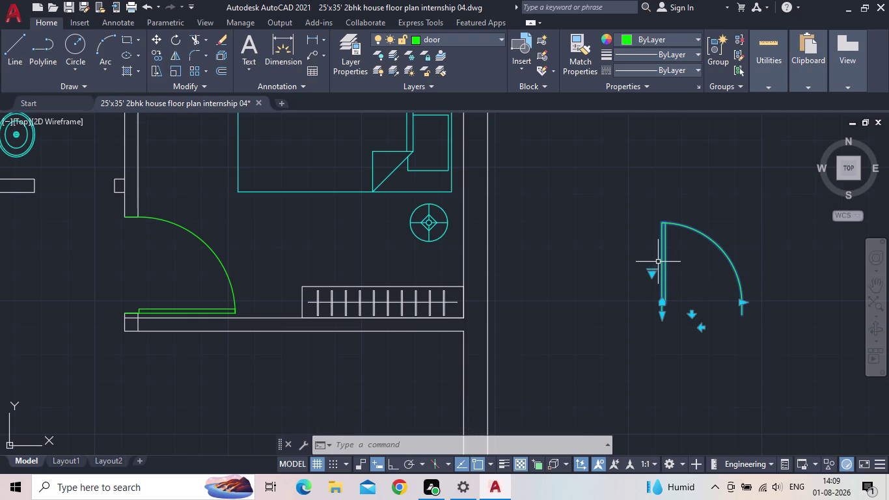
scroll(up, 3)
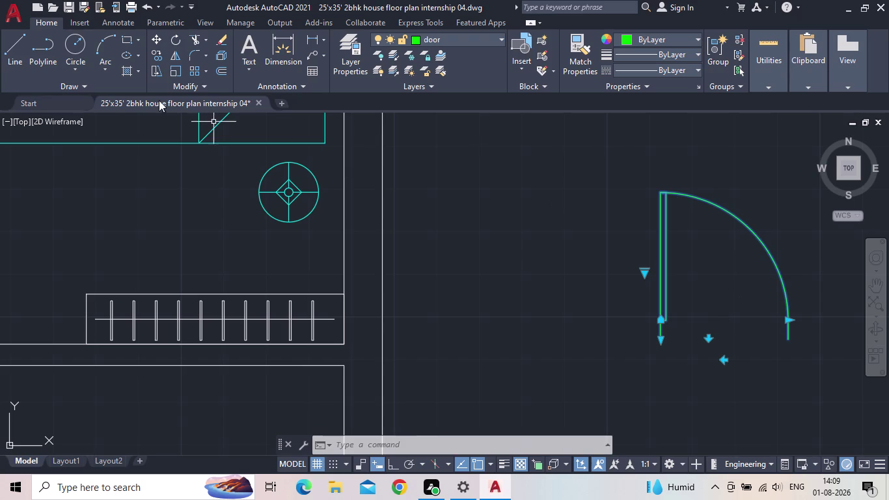
key(r)
key(o)
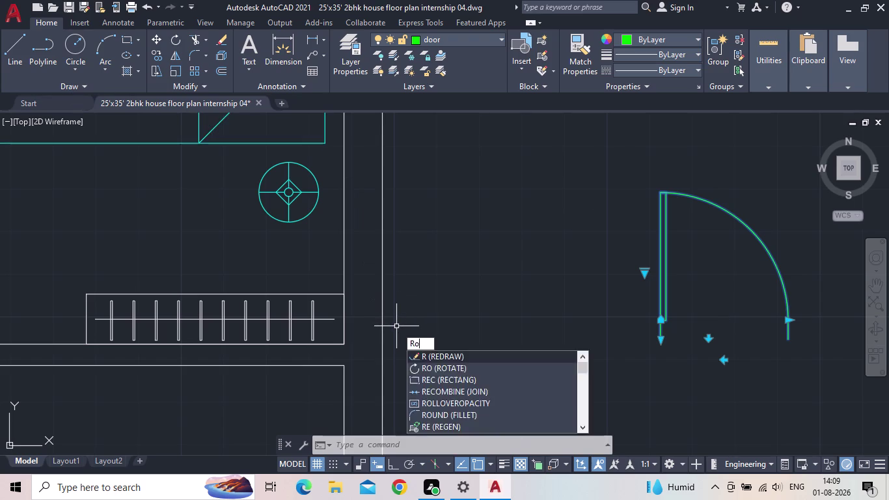
key(Return)
click(390, 460)
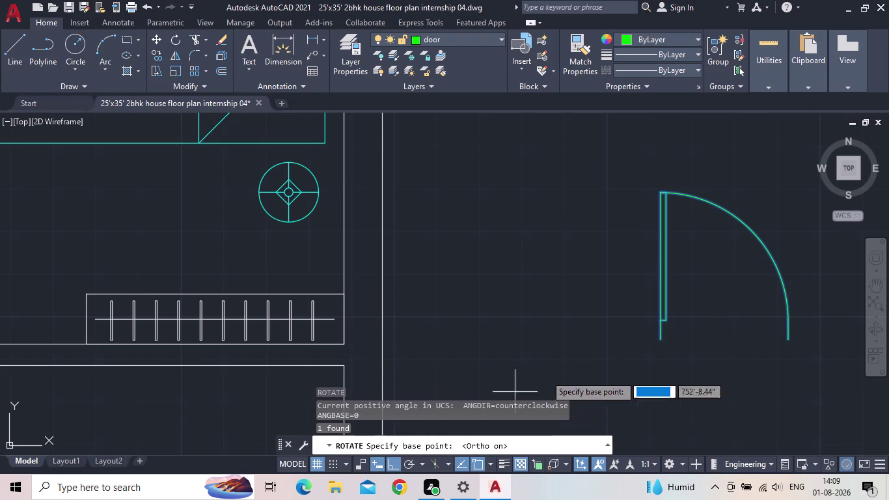
click(661, 342)
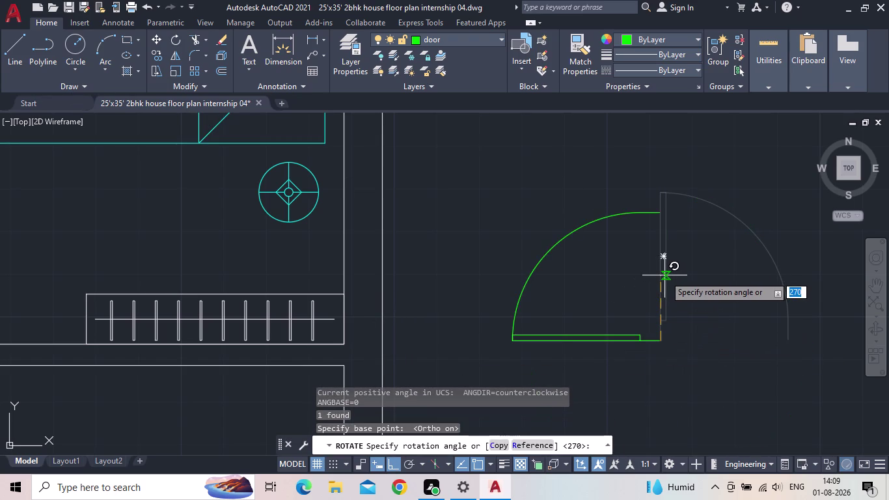
click(659, 199)
scroll(down, 3)
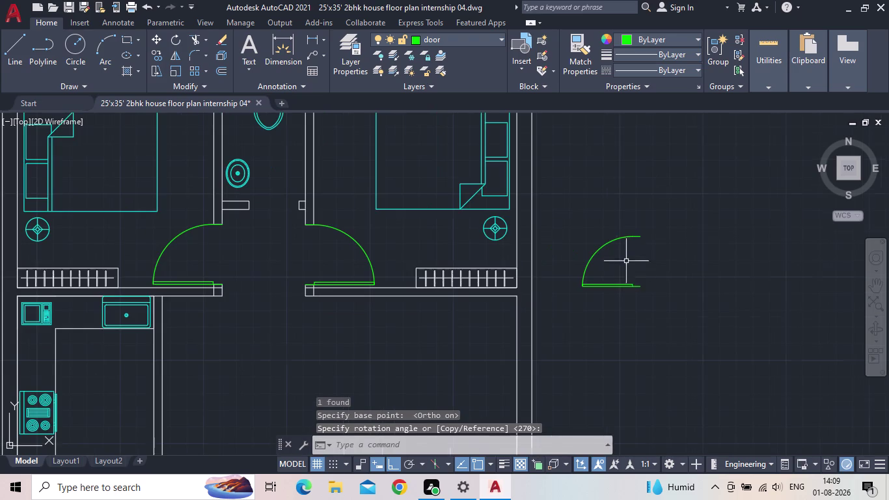
click(638, 289)
click(638, 284)
scroll(up, 3)
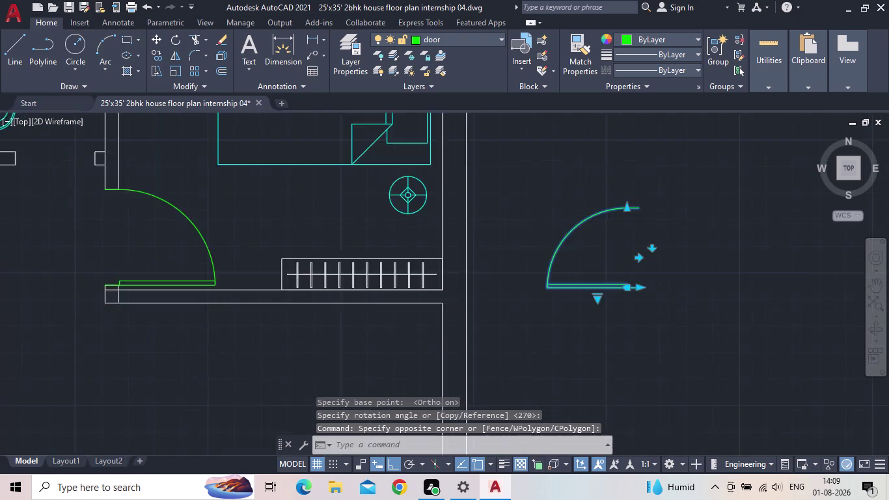
key(m)
key(Return)
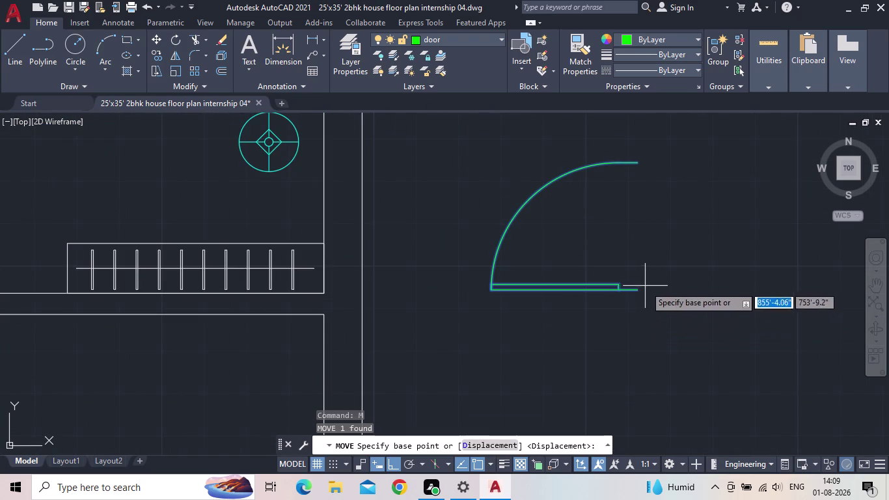
click(640, 292)
middle_drag(516, 306, 636, 278)
scroll(down, 3)
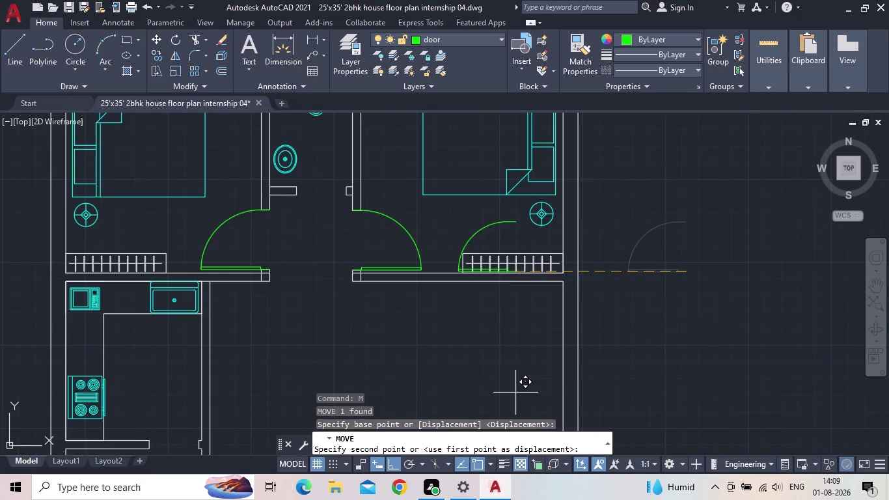
click(392, 465)
middle_drag(415, 347, 486, 260)
scroll(down, 3)
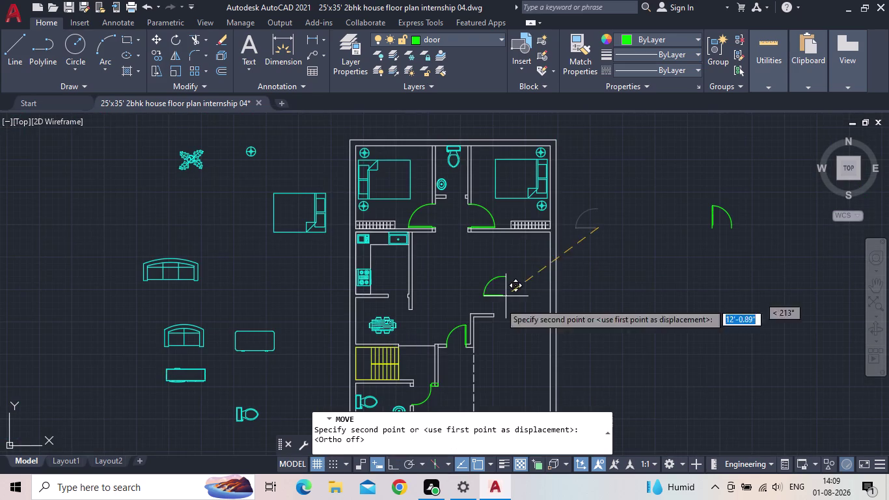
middle_drag(441, 376, 538, 210)
scroll(up, 3)
scroll(up, 3)
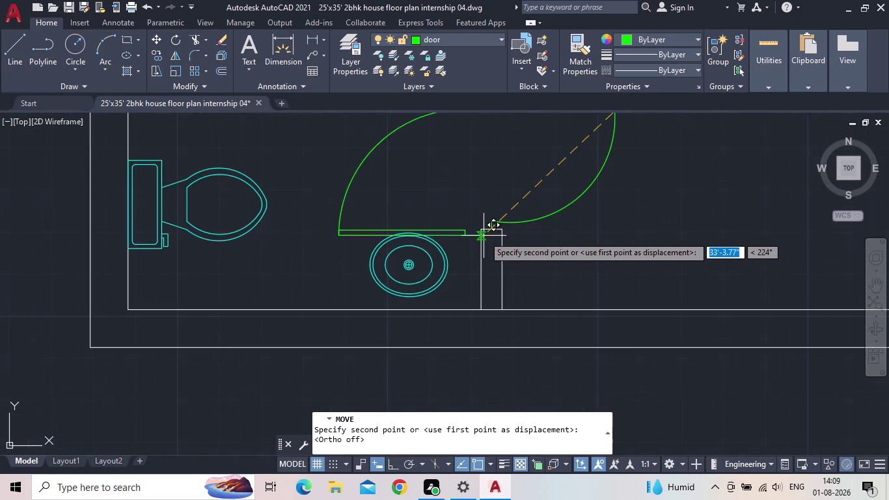
scroll(down, 3)
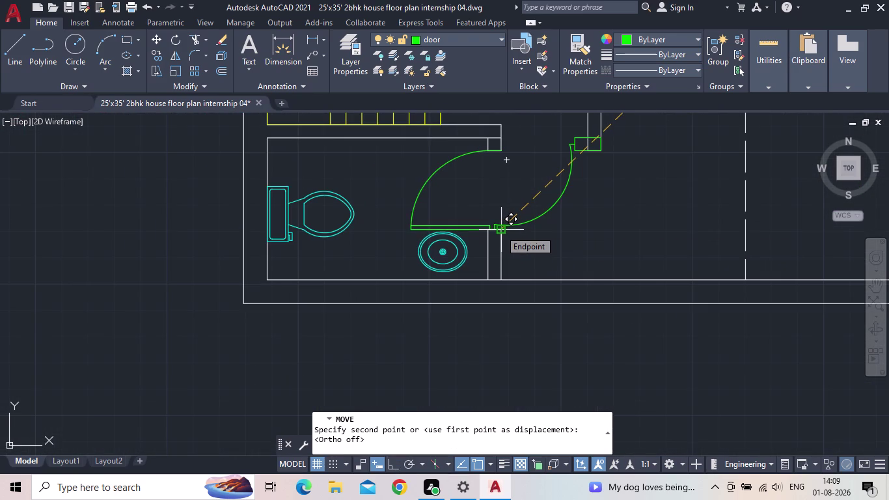
click(500, 230)
scroll(down, 3)
middle_drag(630, 224, 606, 210)
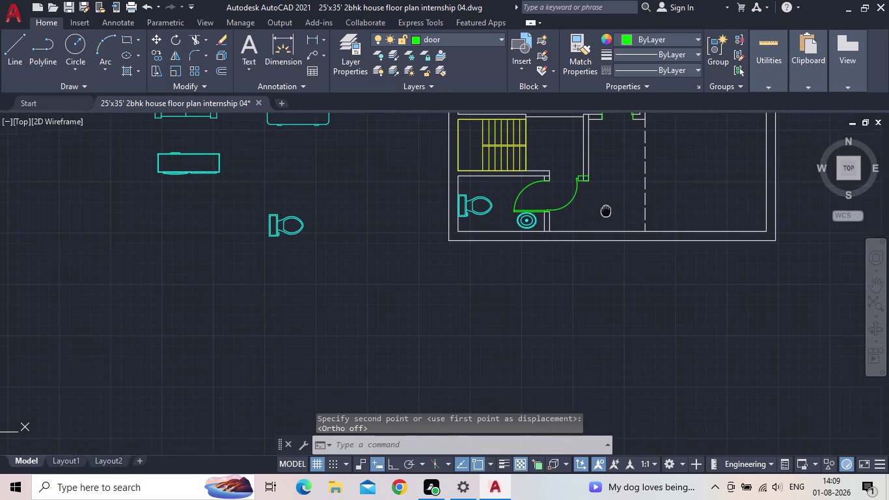
middle_drag(606, 210, 605, 210)
scroll(up, 3)
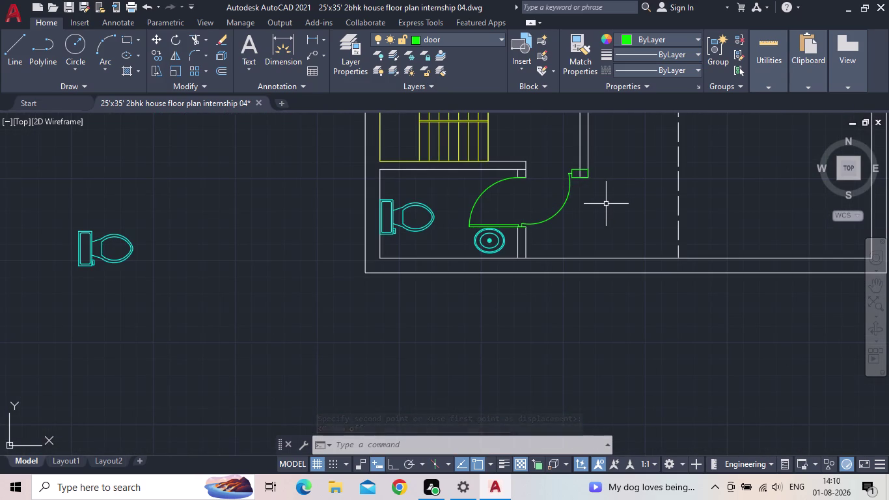
scroll(down, 3)
middle_drag(605, 197, 629, 160)
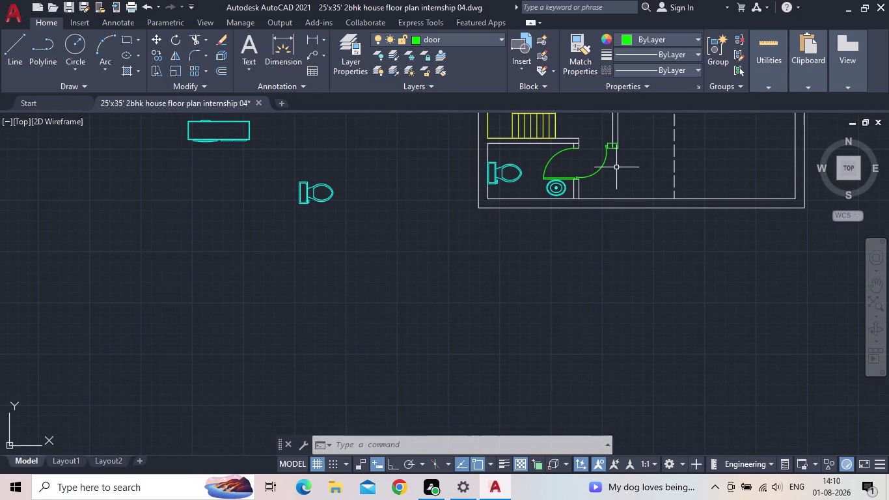
middle_drag(612, 165, 600, 203)
scroll(up, 3)
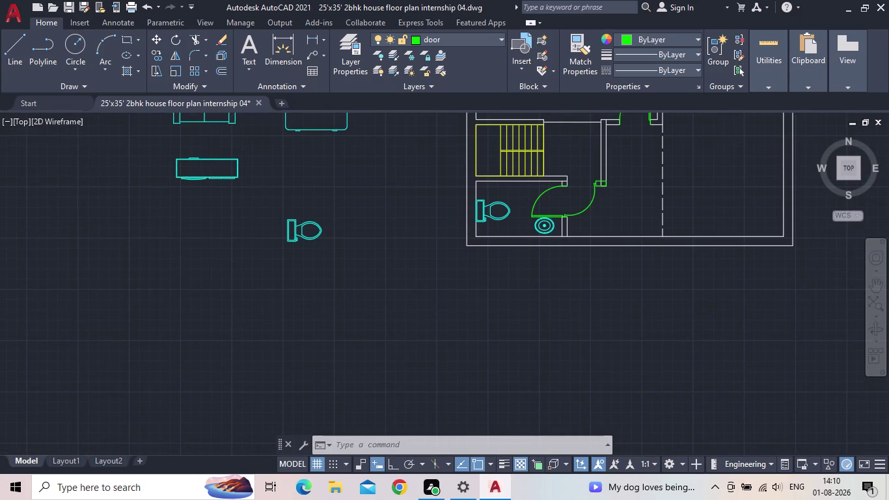
scroll(down, 3)
middle_drag(579, 197, 471, 213)
scroll(down, 3)
middle_drag(462, 218, 463, 224)
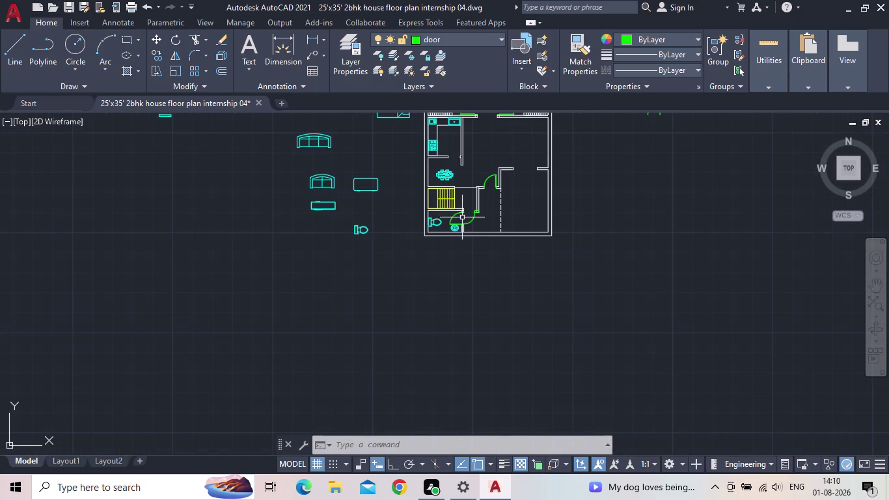
middle_drag(462, 223, 454, 249)
scroll(up, 3)
Copy the bathroom door into the open area to its right.
drag(457, 249, 448, 249)
click(418, 244)
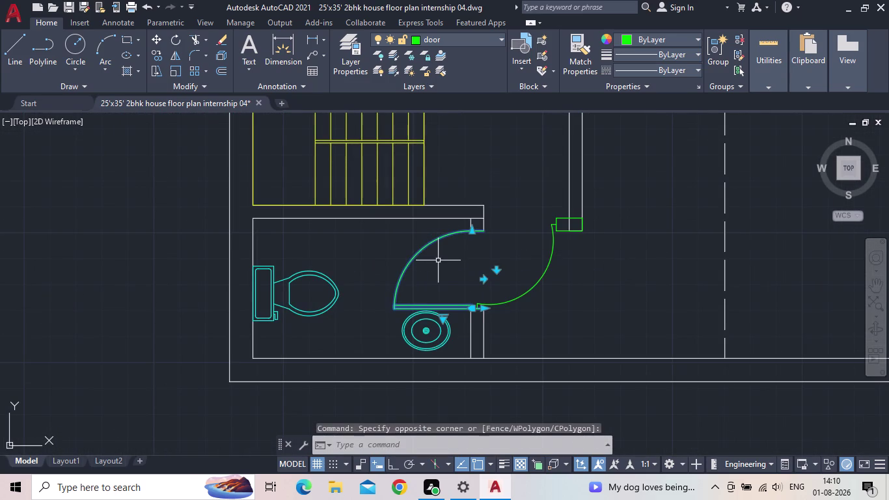
key(c)
key(o)
key(Return)
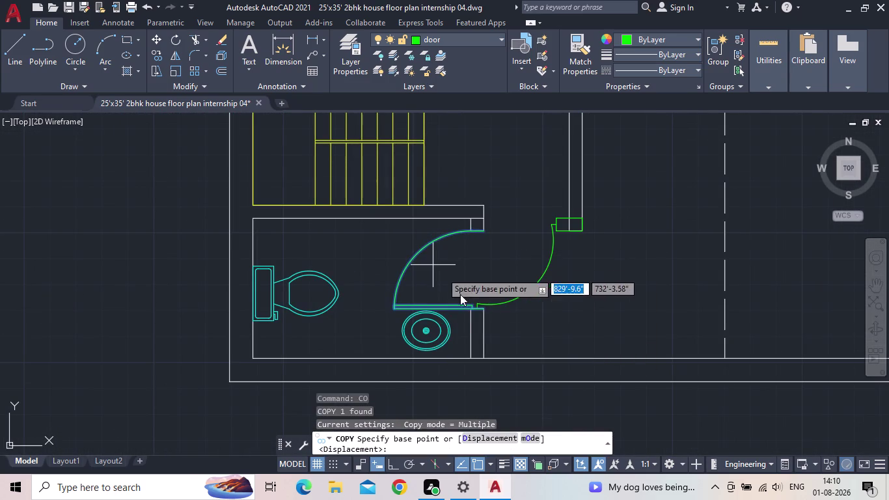
scroll(up, 3)
drag(508, 320, 516, 317)
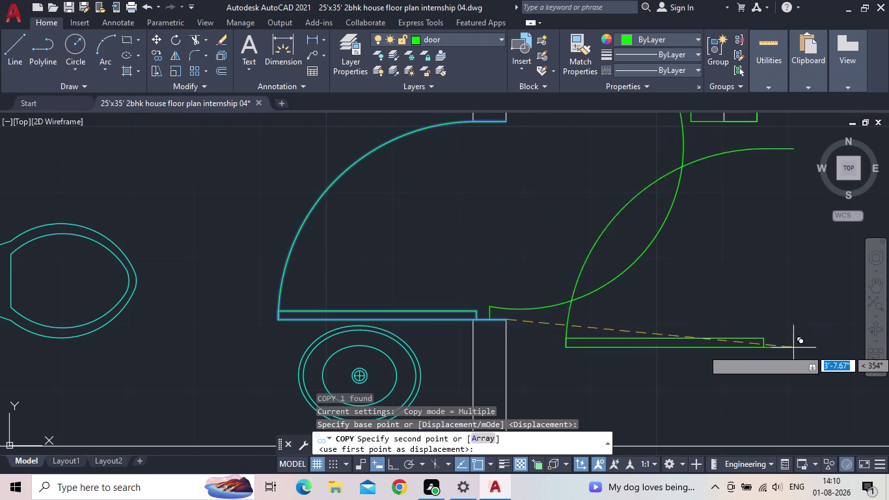
click(818, 351)
scroll(down, 3)
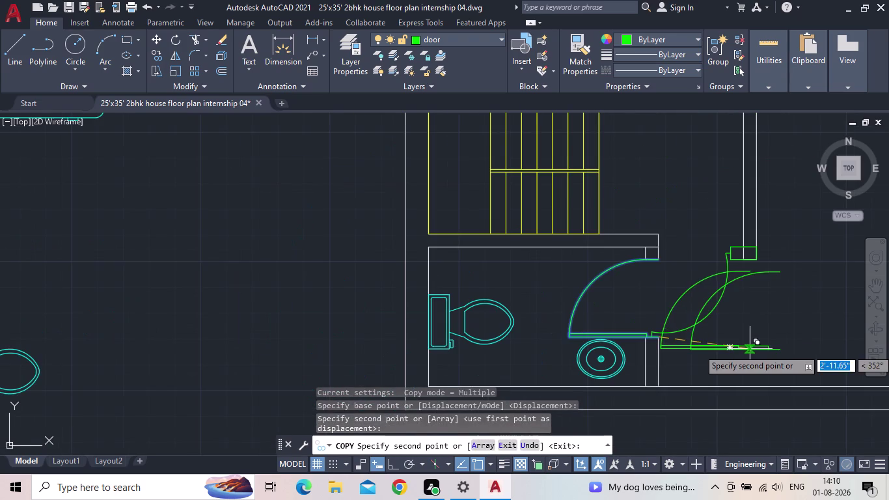
key(Escape)
Flip the copied door with its flip grip so it swings the other way.
middle_drag(718, 351, 645, 348)
scroll(down, 3)
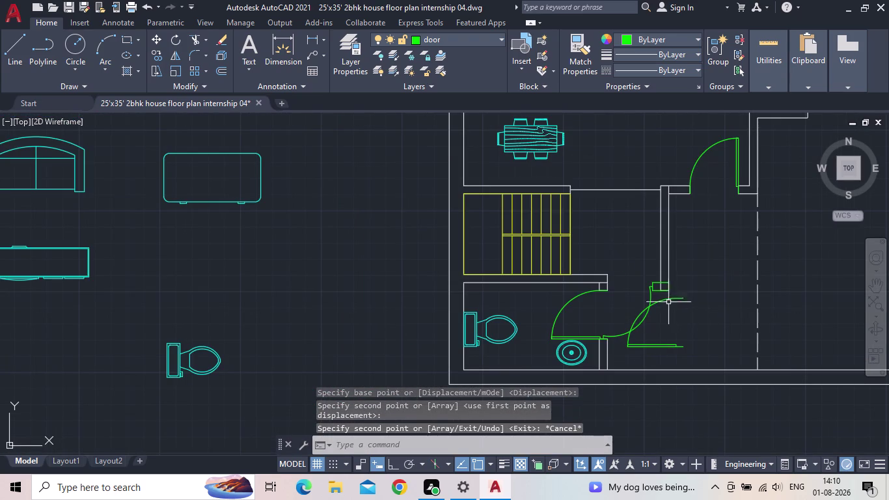
click(666, 300)
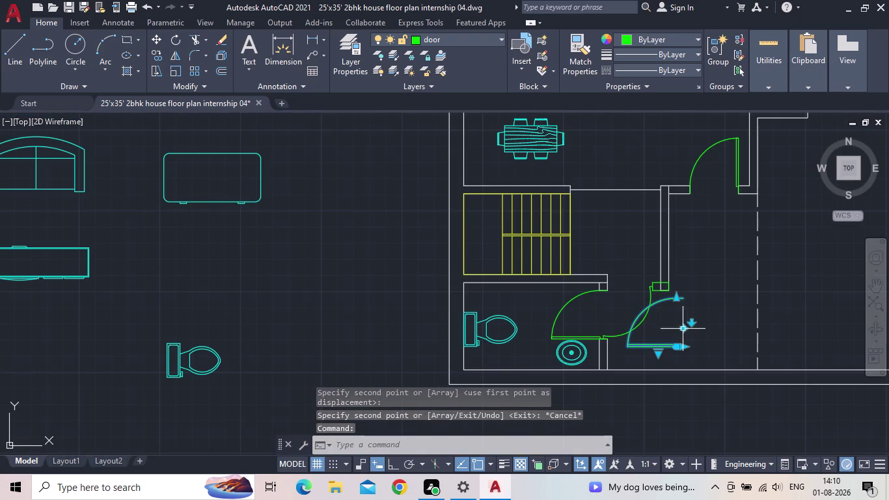
click(684, 326)
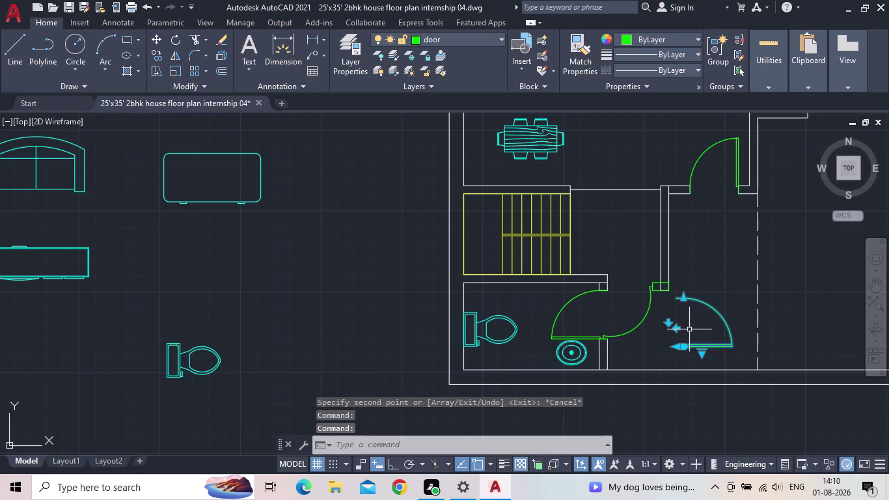
middle_drag(697, 325, 627, 306)
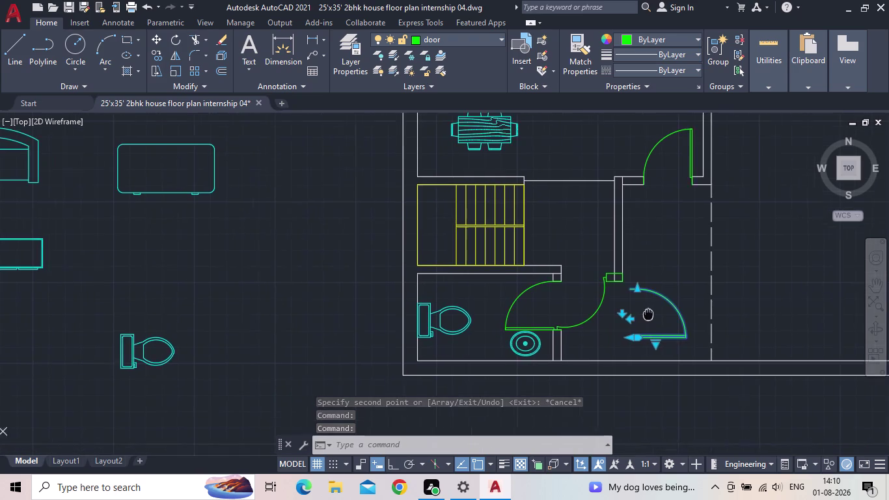
middle_drag(627, 307, 625, 305)
scroll(up, 3)
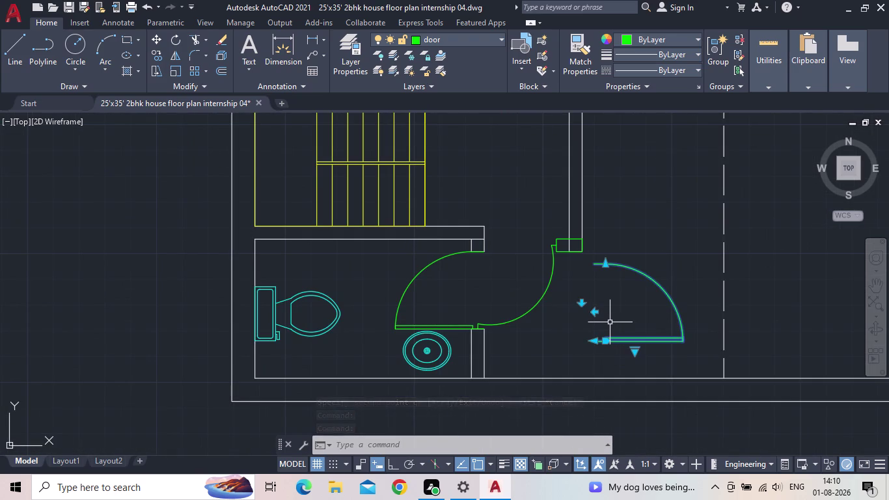
key(Escape)
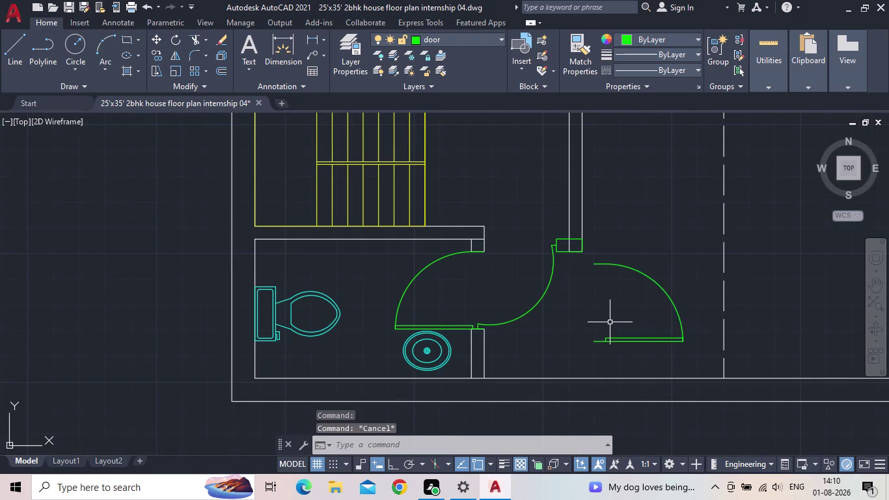
key(m)
key(Return)
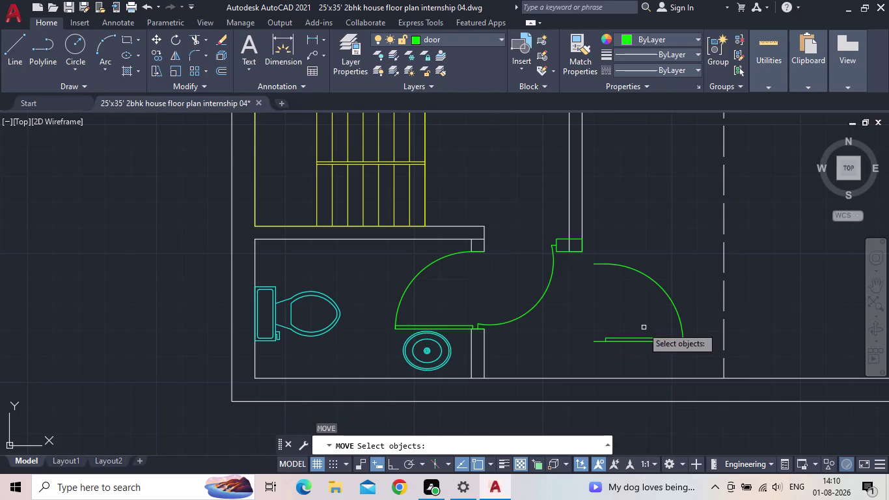
Attempt to move the flipped door copy, then cancel the move.
click(644, 346)
click(630, 325)
scroll(up, 3)
key(n)
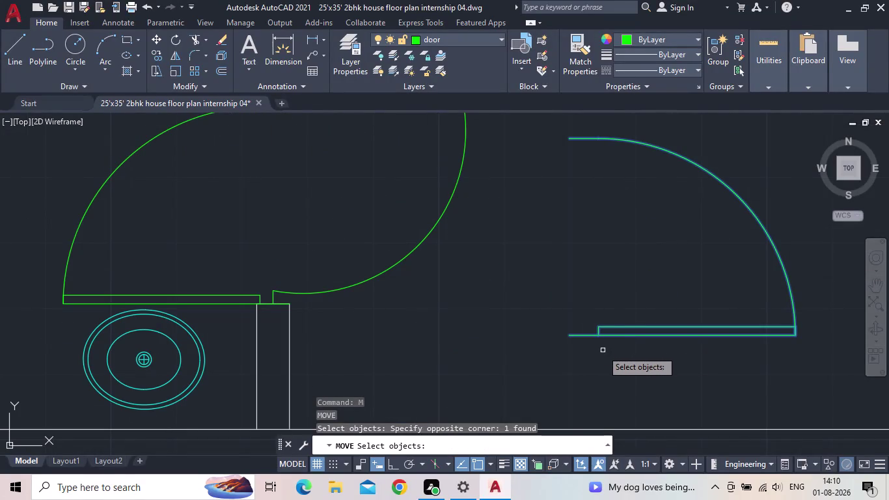
key(space)
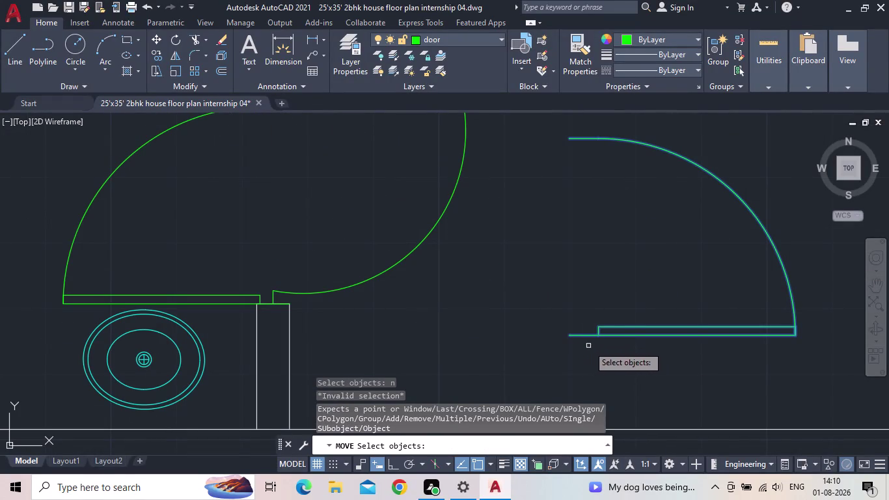
key(space)
click(571, 337)
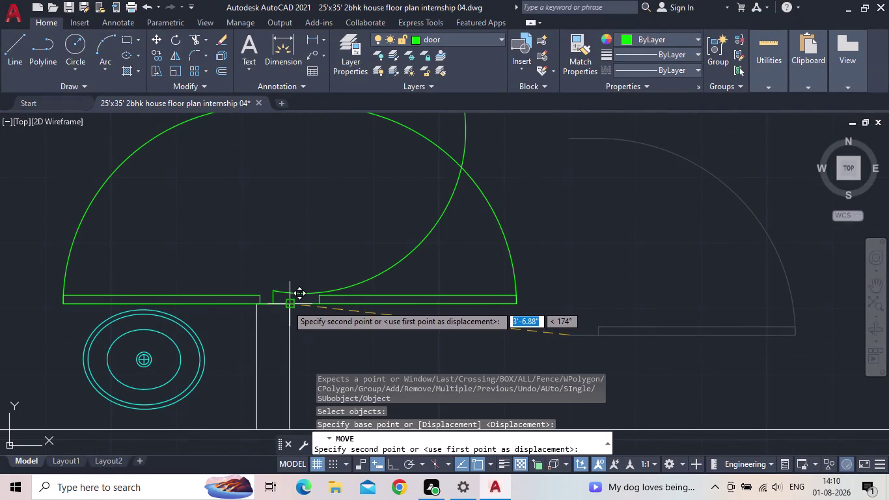
scroll(down, 3)
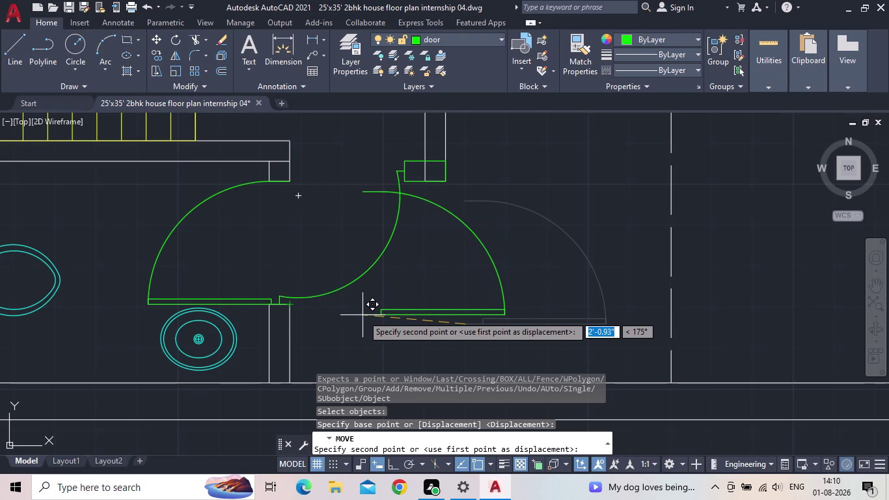
scroll(down, 3)
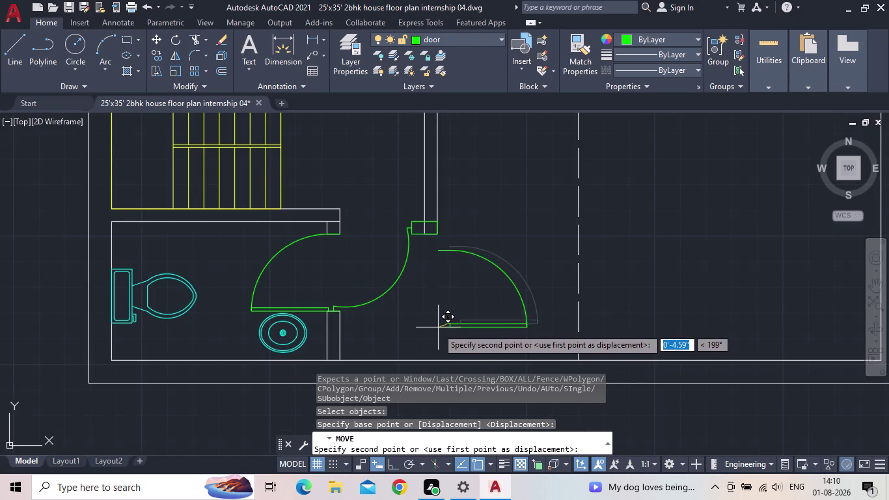
key(Escape)
Delete the extra door copy and recenter the view on the bathroom.
scroll(down, 3)
click(474, 332)
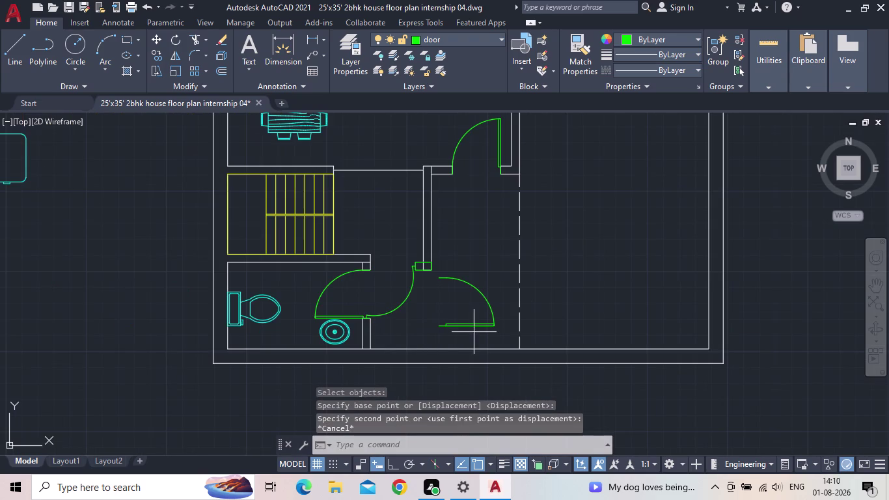
click(461, 315)
key(Delete)
scroll(up, 3)
middle_drag(372, 283, 418, 270)
scroll(down, 3)
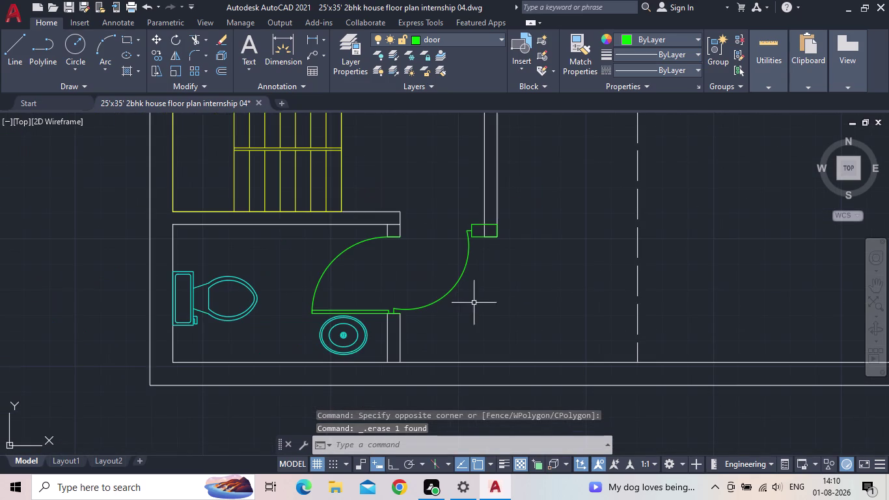
middle_click(475, 302)
middle_drag(494, 307, 482, 292)
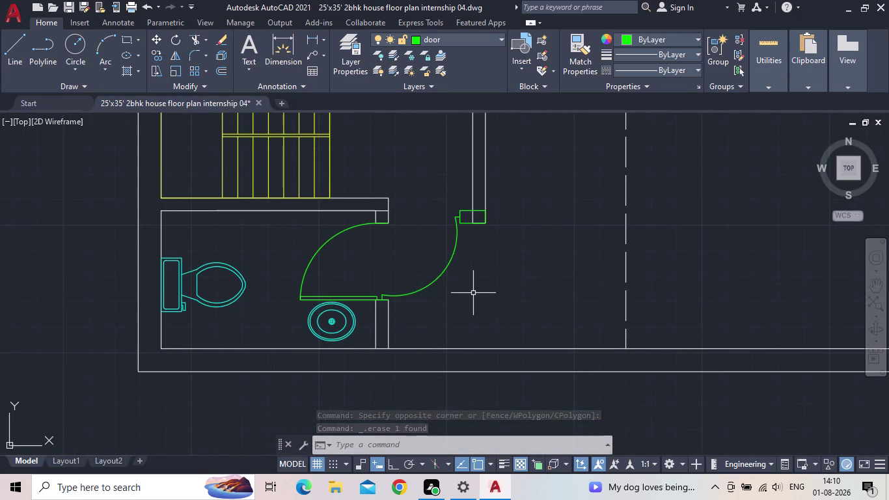
middle_drag(497, 286, 521, 293)
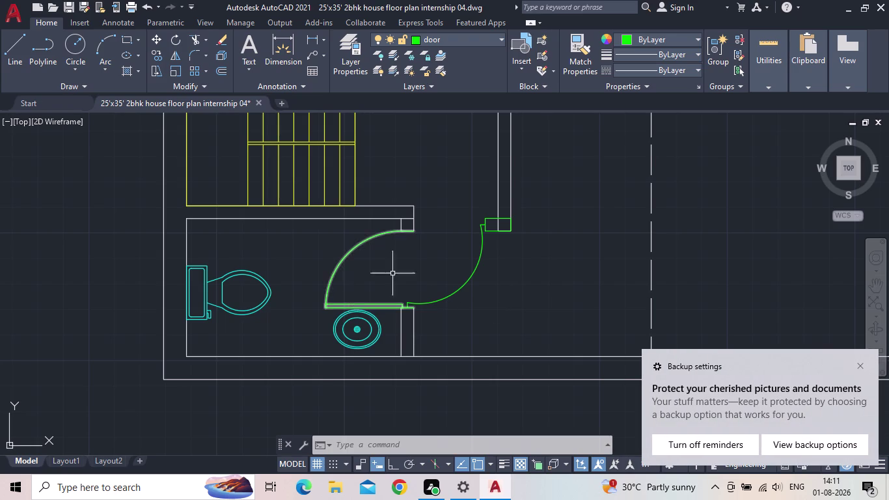
Delete the hand-drawn door swing in the bathroom doorway.
scroll(down, 3)
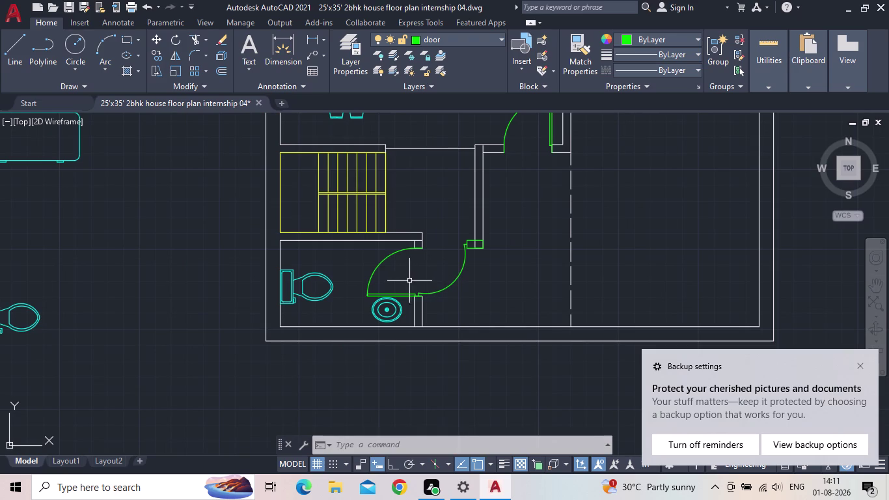
scroll(up, 3)
middle_drag(420, 282, 446, 271)
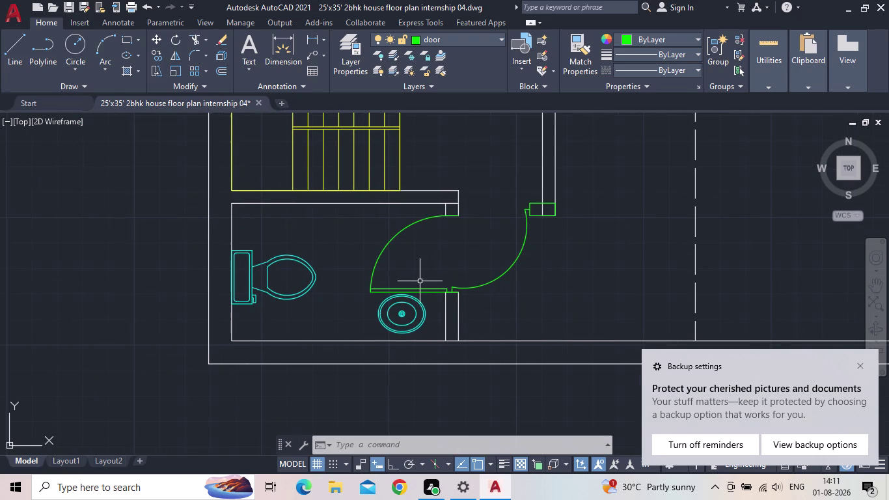
click(859, 366)
middle_drag(624, 309, 646, 300)
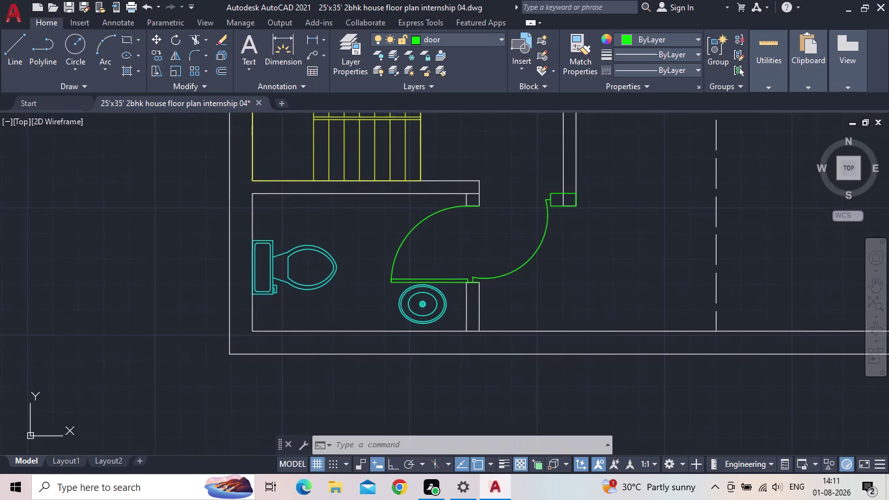
scroll(down, 3)
scroll(down, 3)
scroll(down, 3)
middle_drag(621, 279, 548, 251)
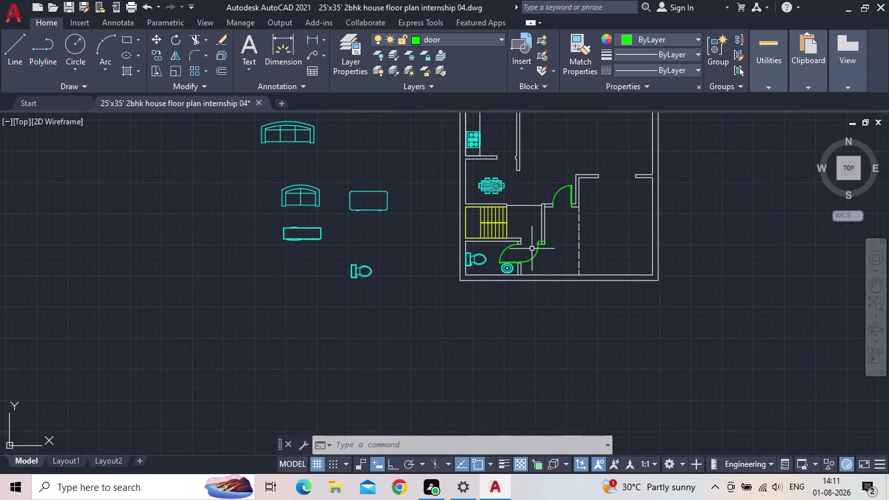
scroll(up, 3)
middle_drag(498, 269, 569, 244)
drag(539, 246, 490, 245)
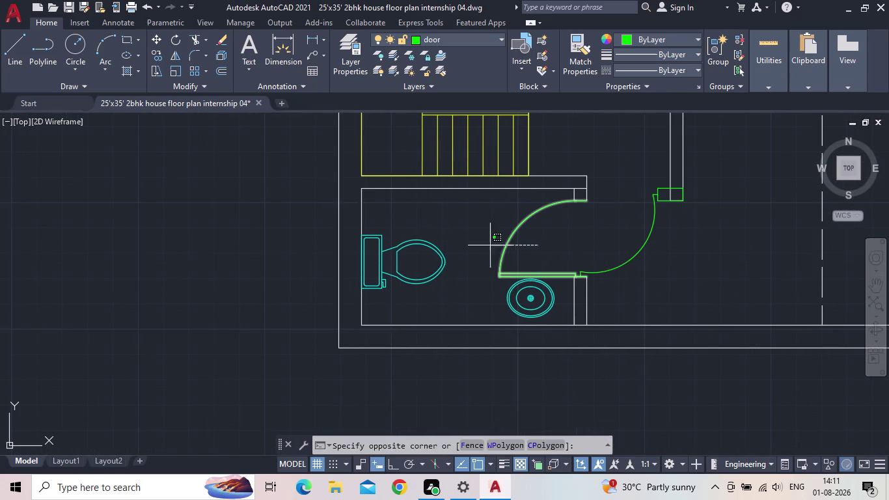
click(467, 241)
key(Delete)
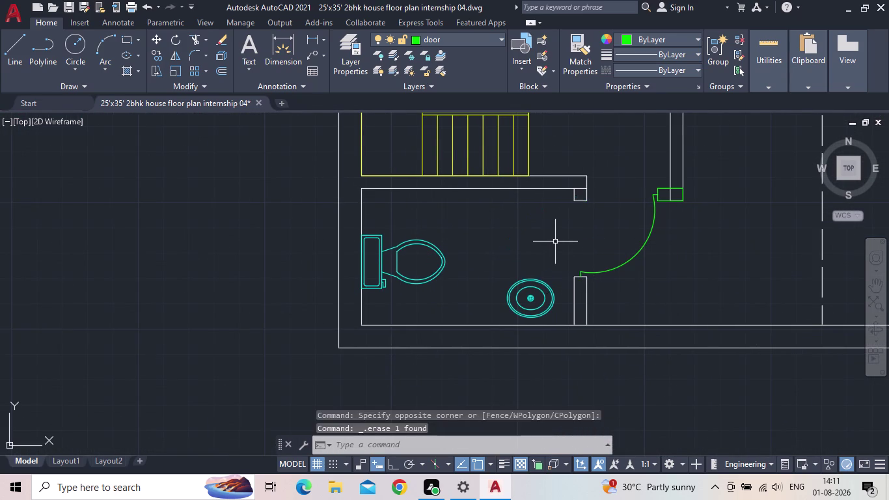
Pan away from the plan to centre the standalone green door symbol.
scroll(down, 3)
middle_drag(591, 231, 463, 270)
scroll(down, 3)
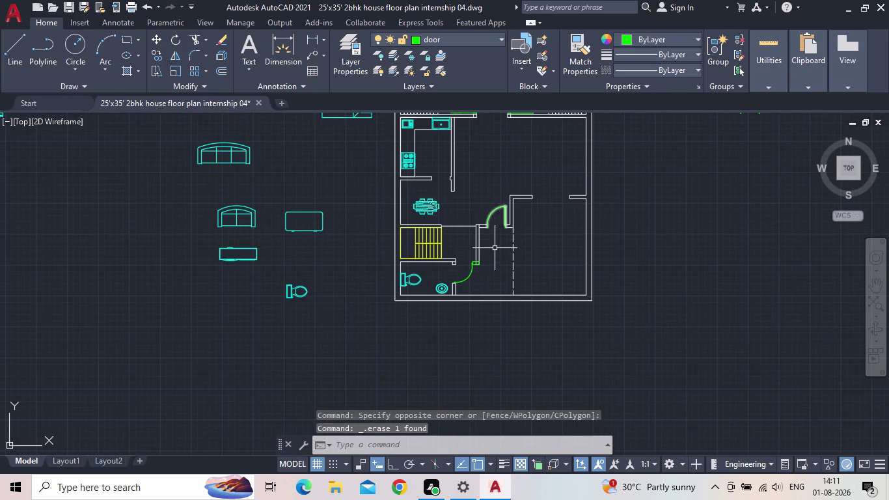
middle_drag(485, 266, 412, 282)
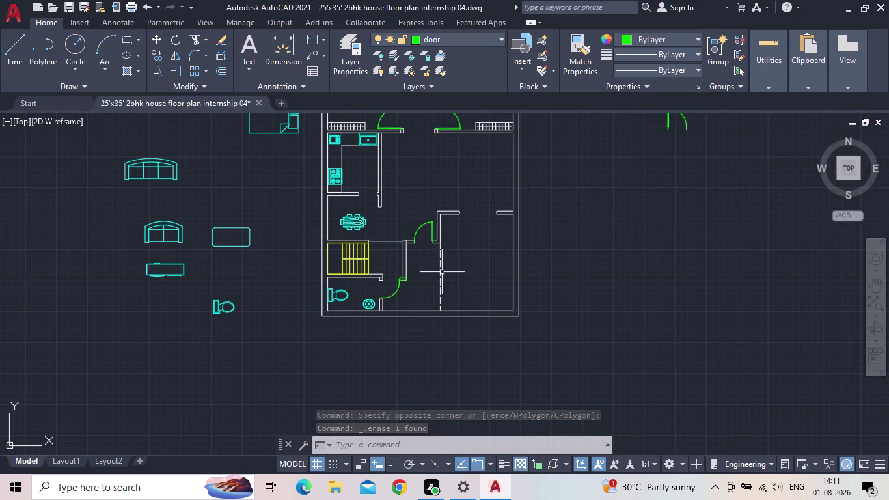
middle_drag(601, 222, 502, 354)
scroll(up, 3)
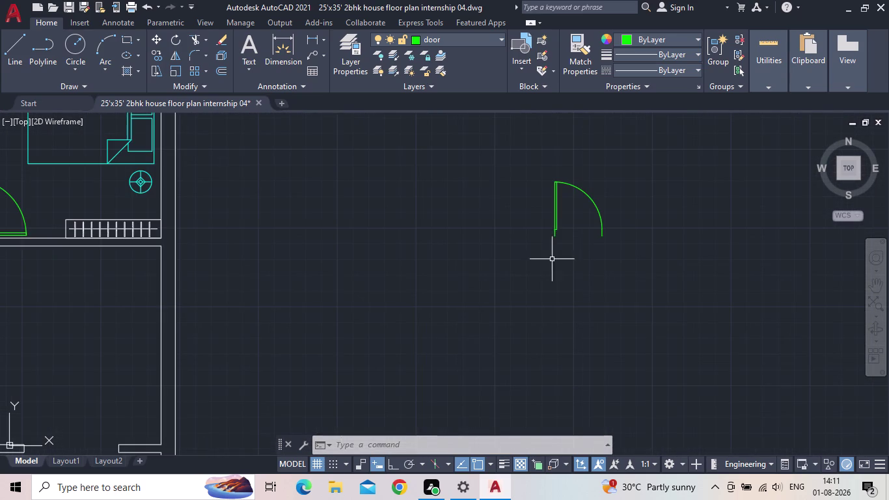
Measure the door symbol's width with a linear dimension, without placing it.
click(313, 43)
scroll(up, 3)
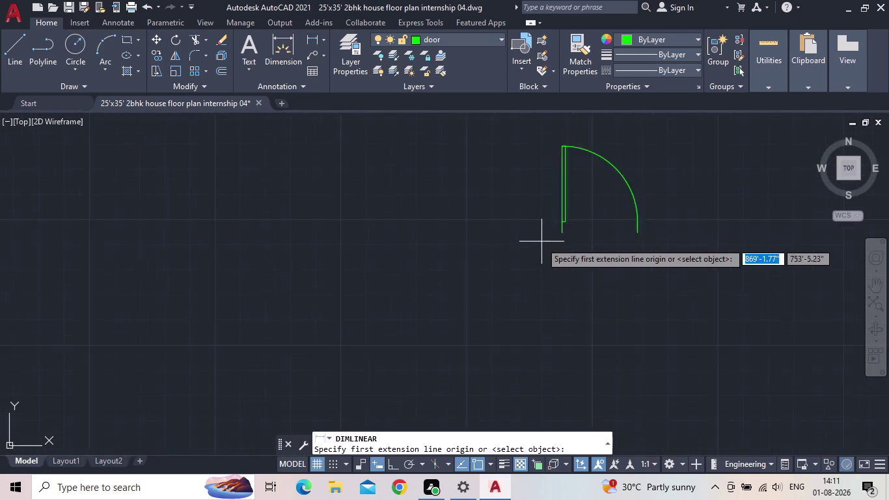
click(575, 225)
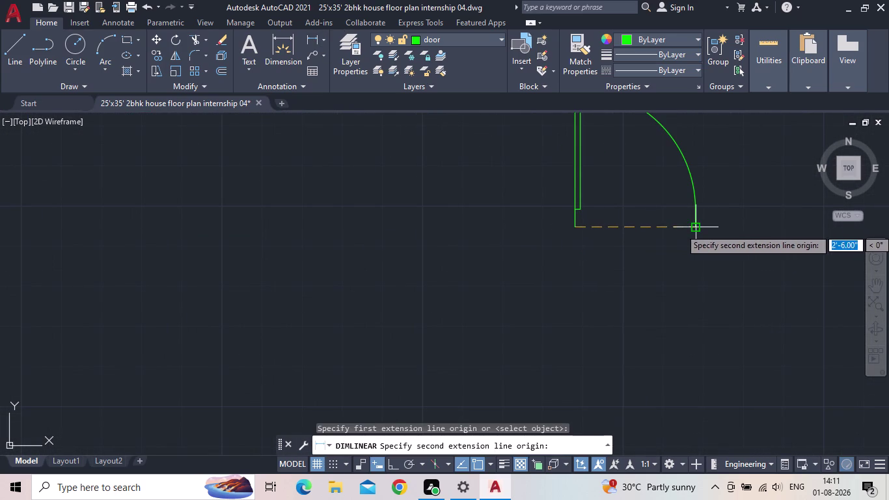
click(699, 228)
key(Escape)
scroll(down, 3)
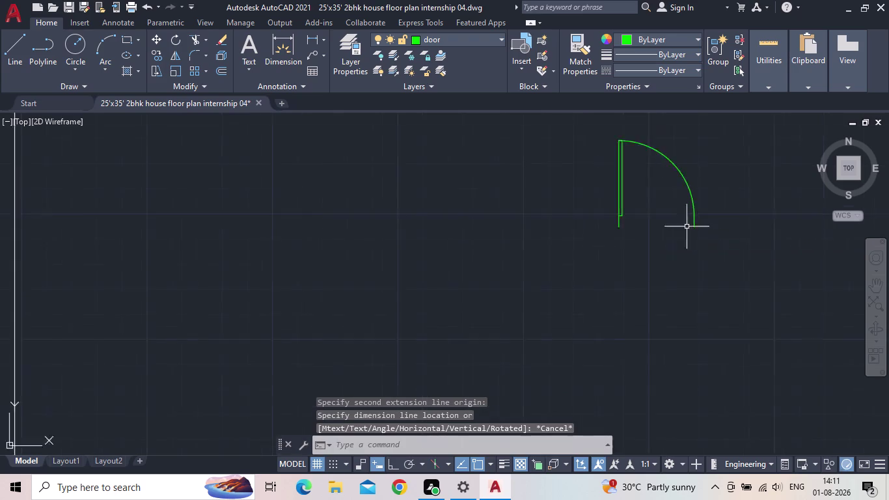
scroll(down, 3)
middle_drag(676, 231, 442, 305)
scroll(up, 3)
Copy the door symbol to the right of the original, then select the left door.
drag(456, 299, 451, 292)
click(321, 190)
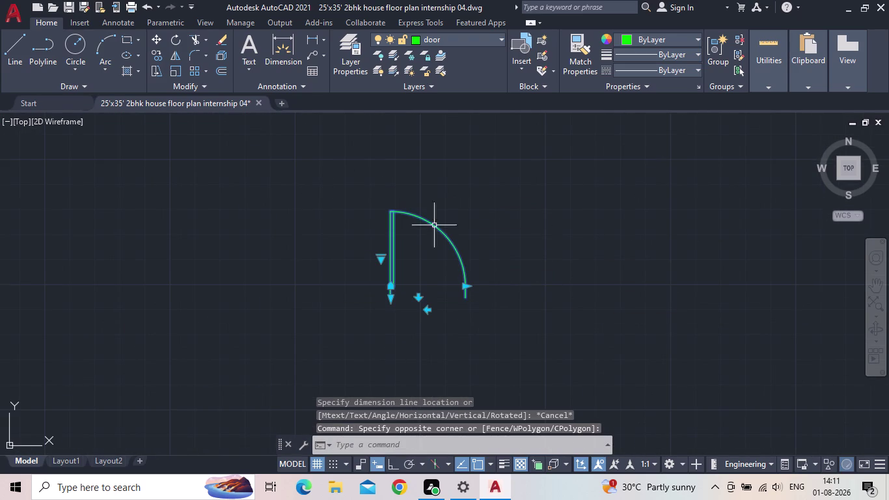
text(co)
key(Return)
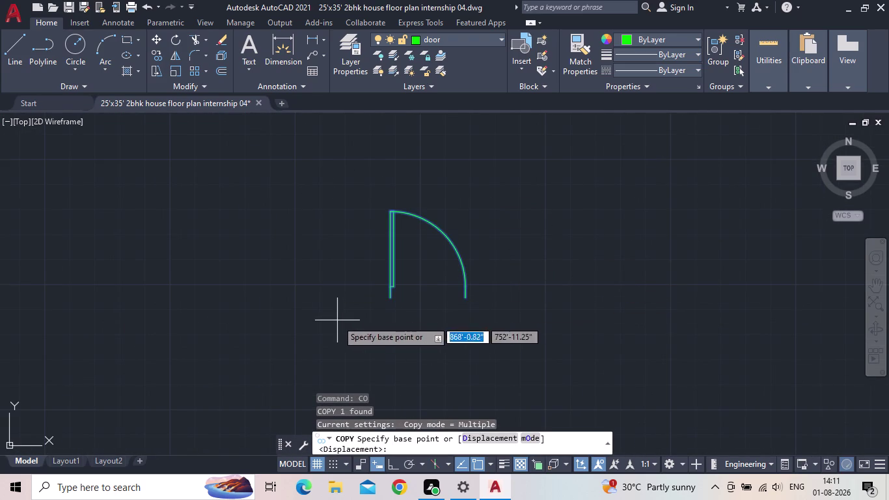
click(394, 300)
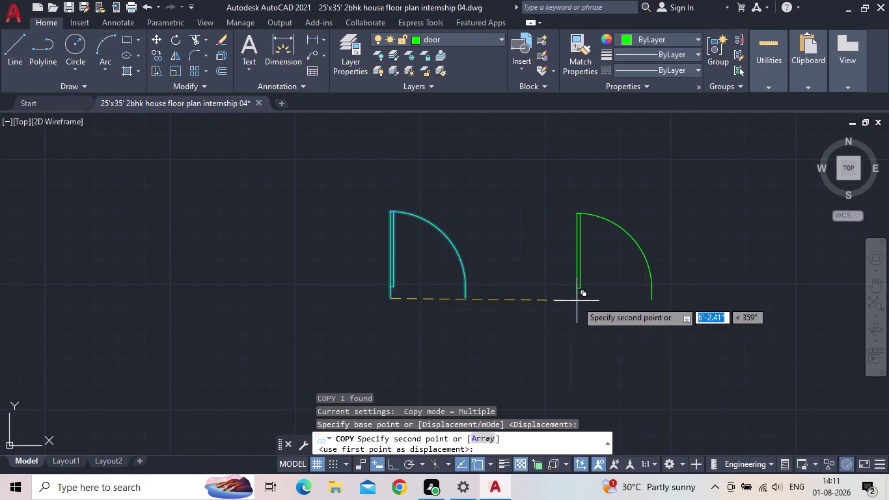
click(577, 301)
key(Escape)
scroll(down, 3)
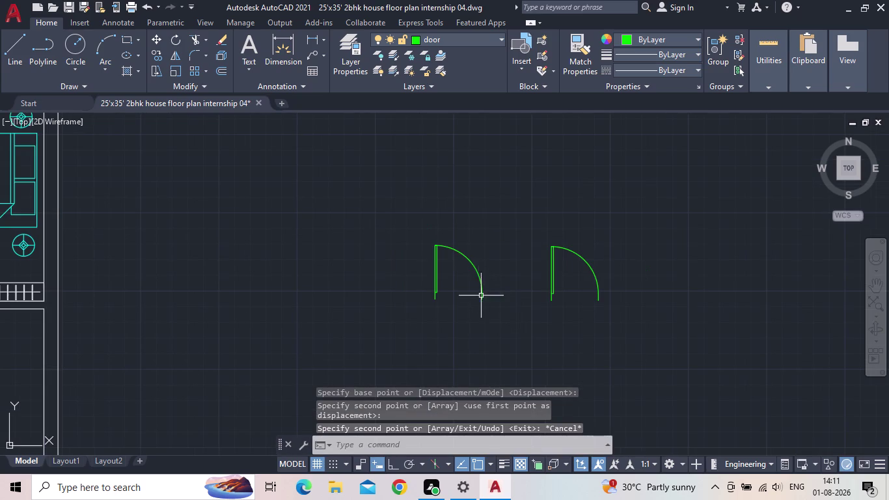
click(480, 300)
key(Escape)
drag(463, 314, 446, 304)
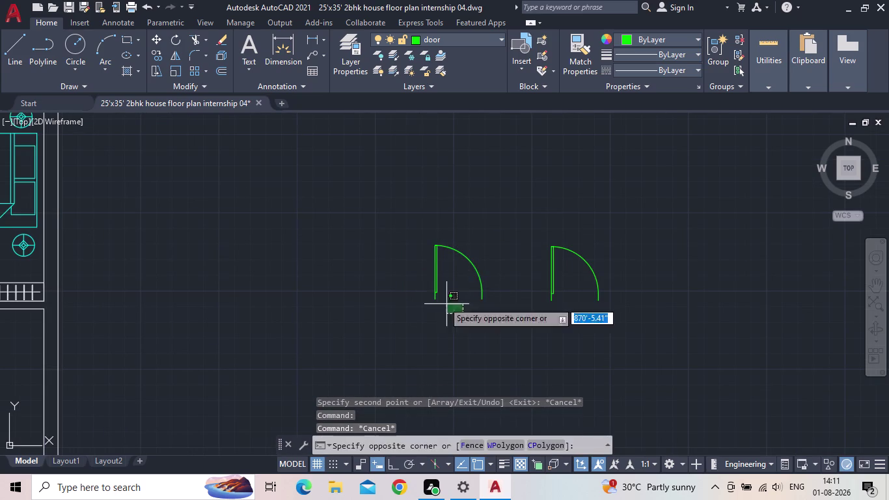
click(419, 270)
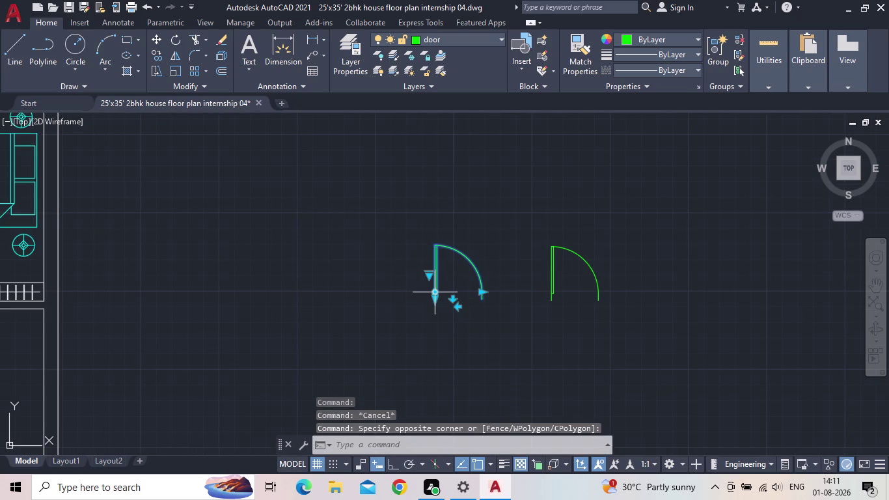
Scale the left door by reference so its width becomes 2.5'.
text(sc)
key(space)
scroll(up, 3)
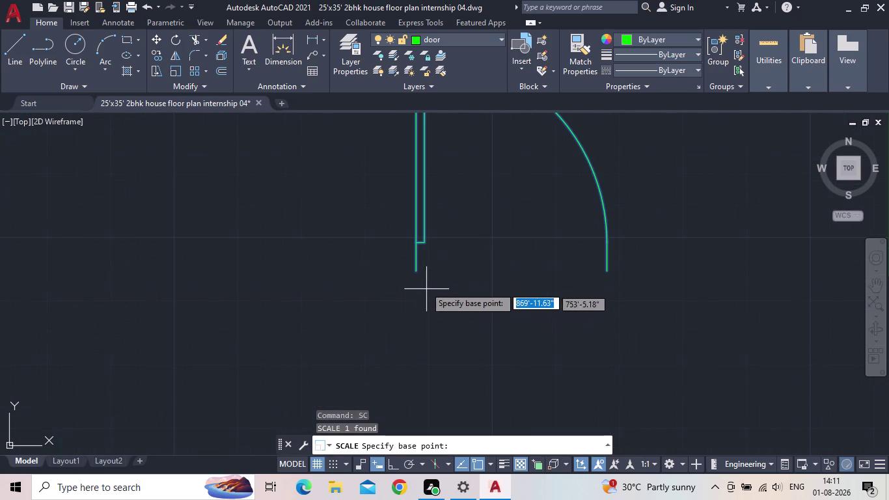
click(416, 268)
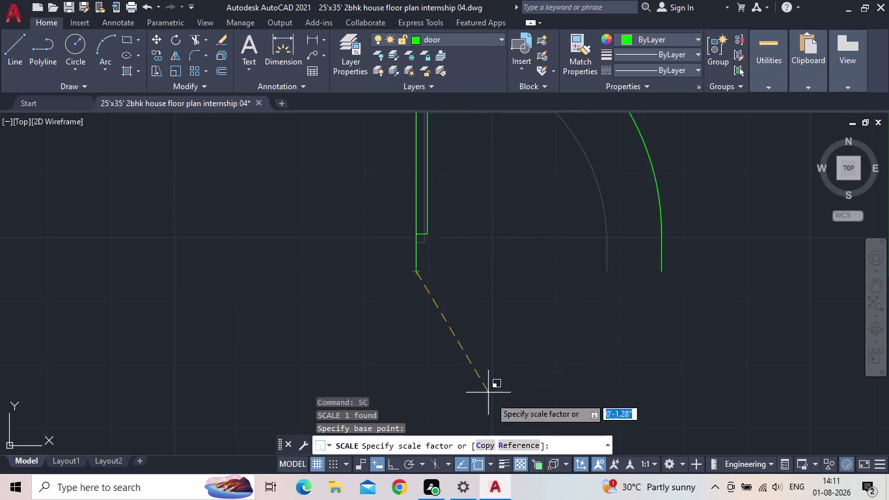
click(518, 446)
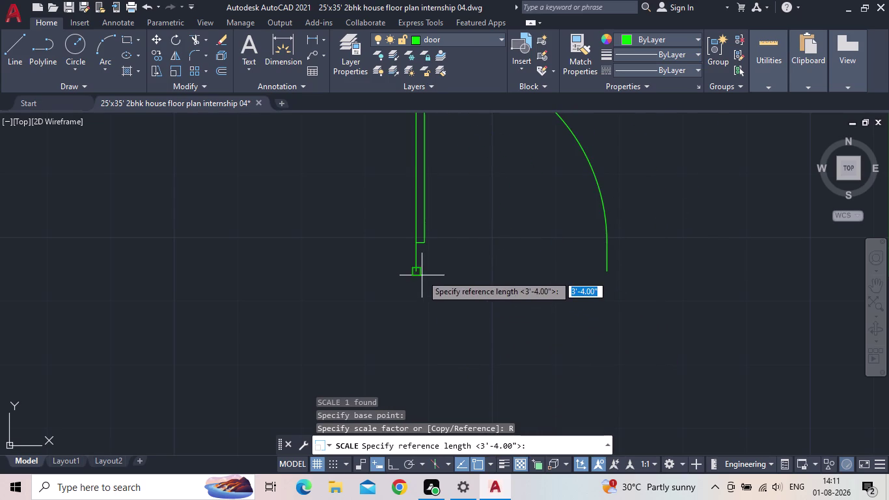
click(419, 272)
click(609, 272)
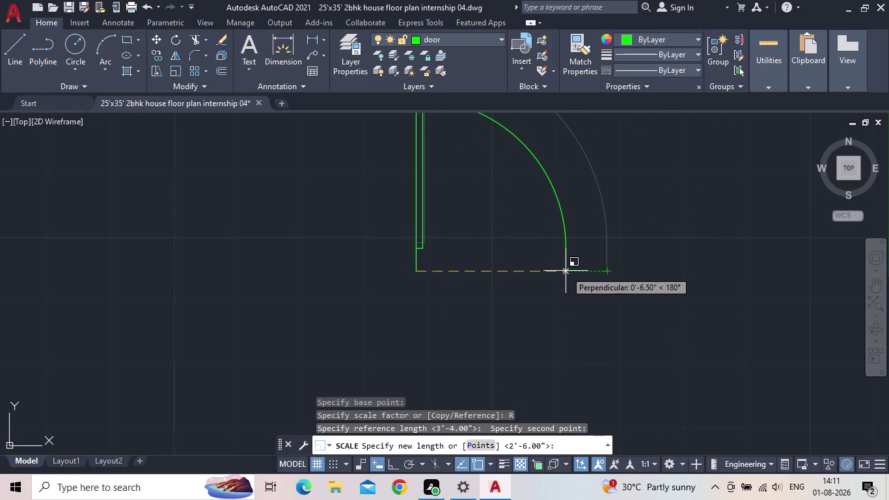
key(2)
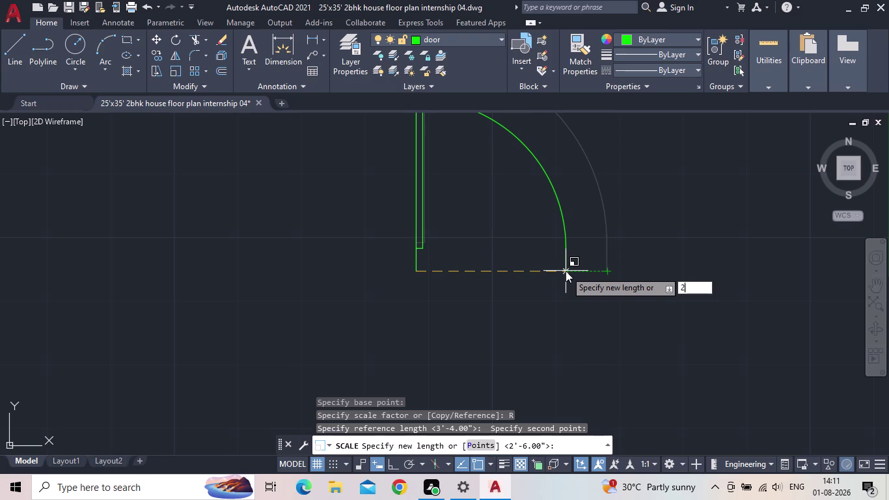
text(.)
text(5)
key(shift+quotedbl)
key(BackSpace)
key(apostrophe)
key(Return)
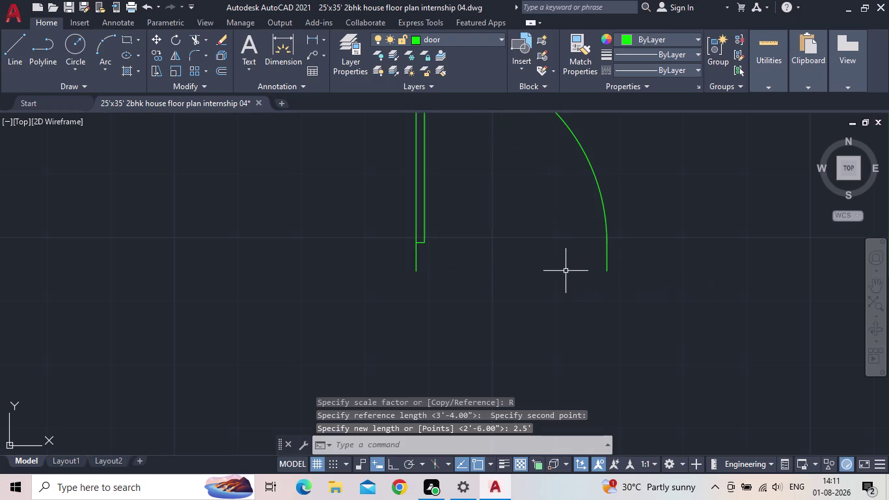
Scale the right door by reference to a 2.5' width as well.
scroll(down, 3)
middle_drag(378, 296, 248, 312)
scroll(down, 3)
drag(716, 253, 699, 245)
click(615, 230)
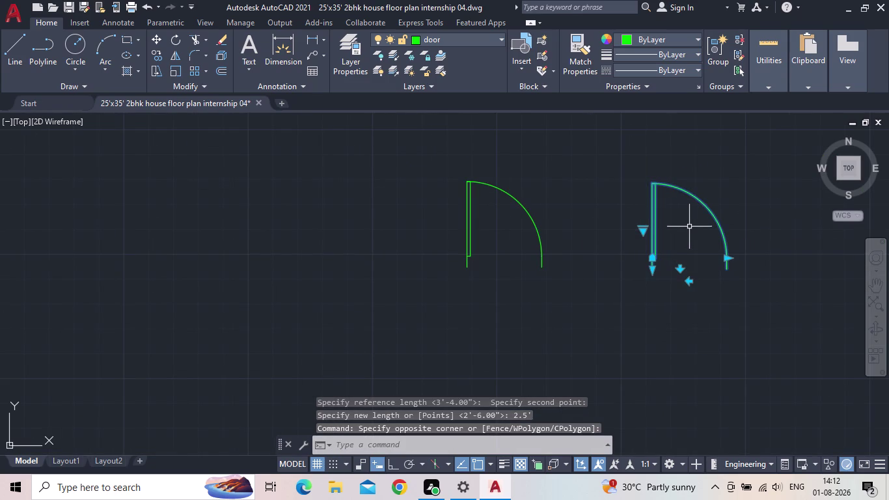
middle_drag(692, 226, 600, 236)
key(s)
key(c)
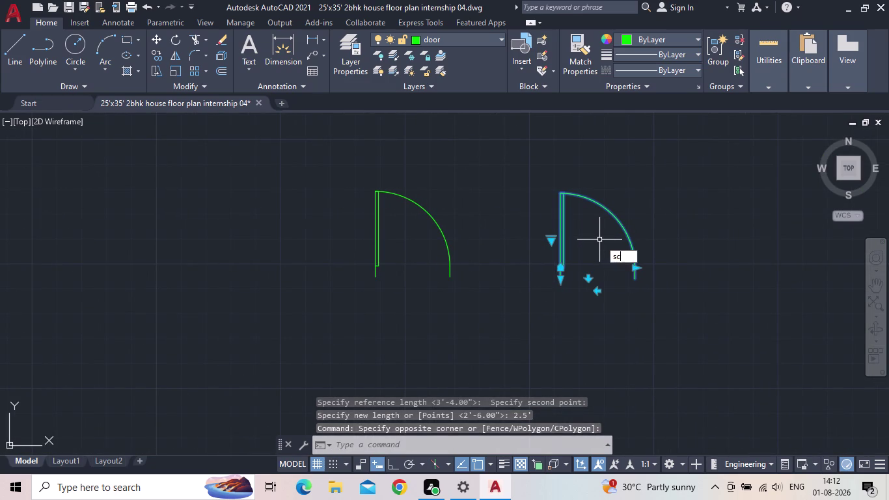
key(space)
scroll(up, 3)
click(521, 293)
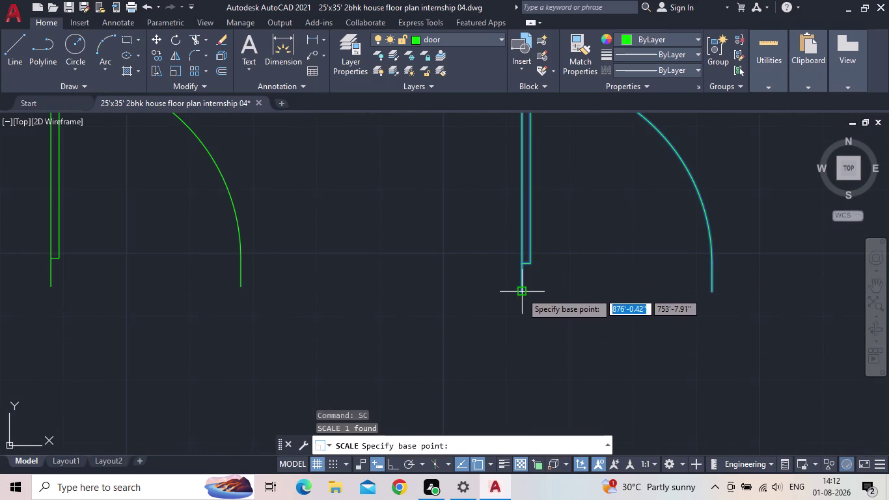
click(507, 445)
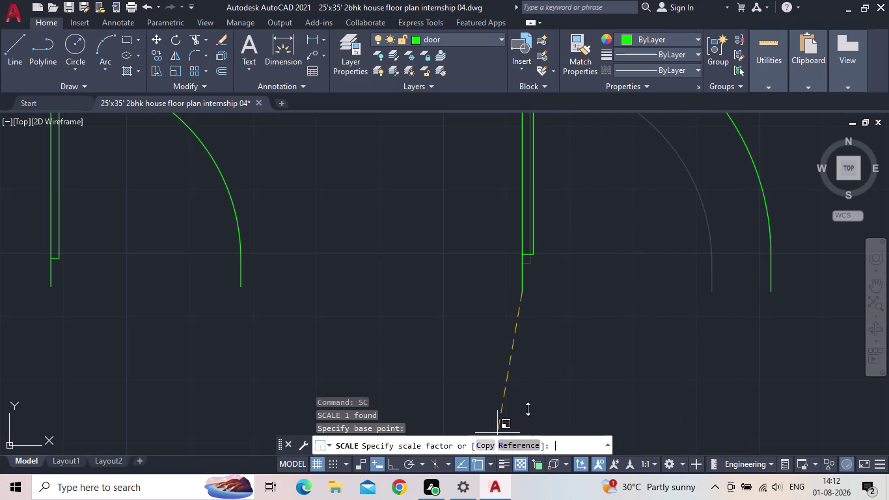
click(522, 291)
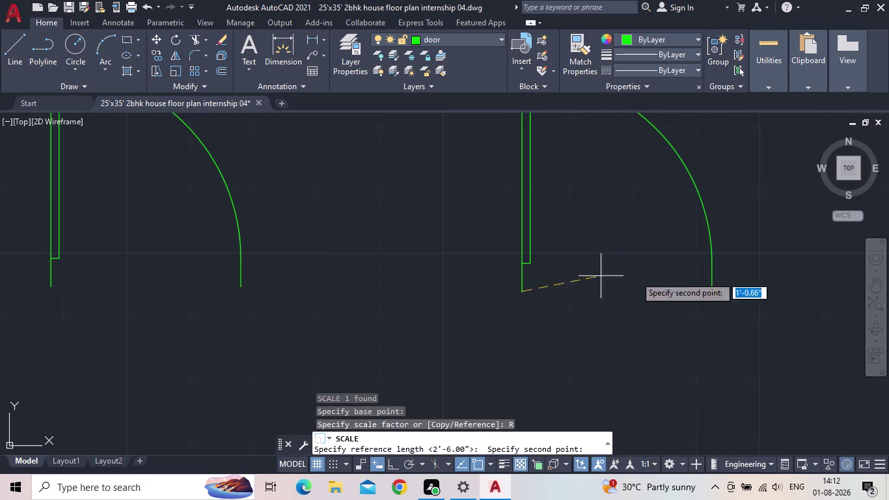
click(708, 293)
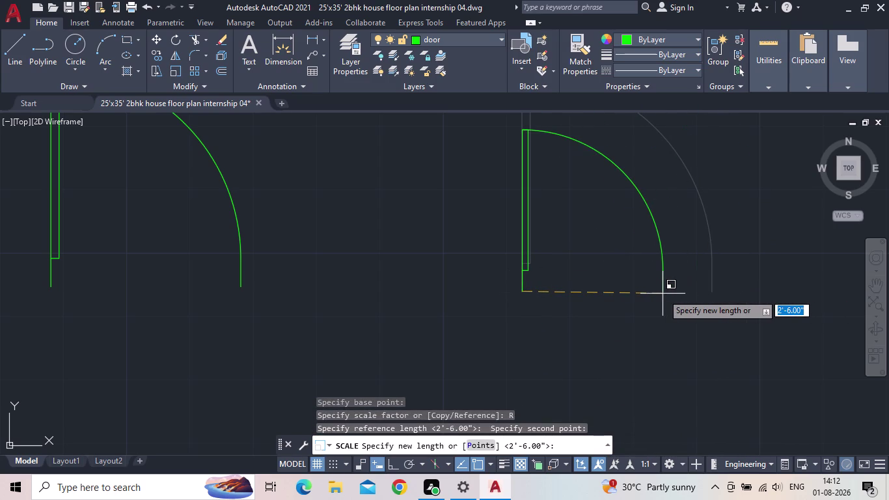
text(2.5')
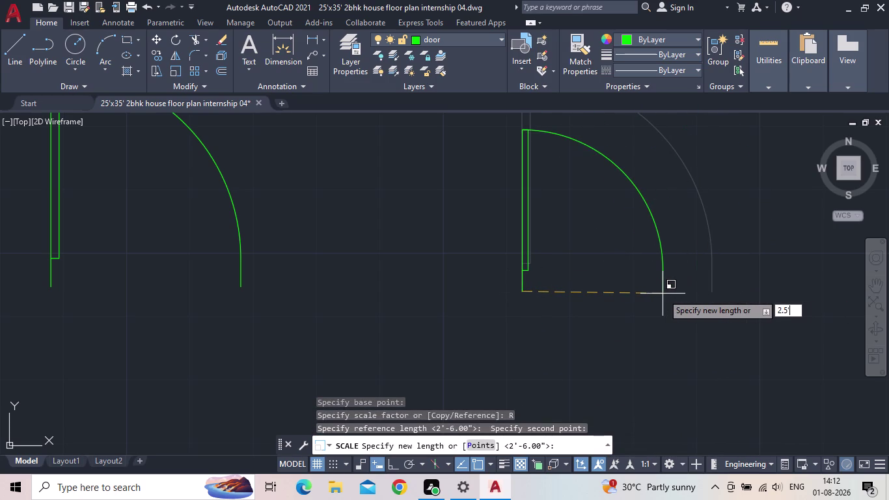
key(Return)
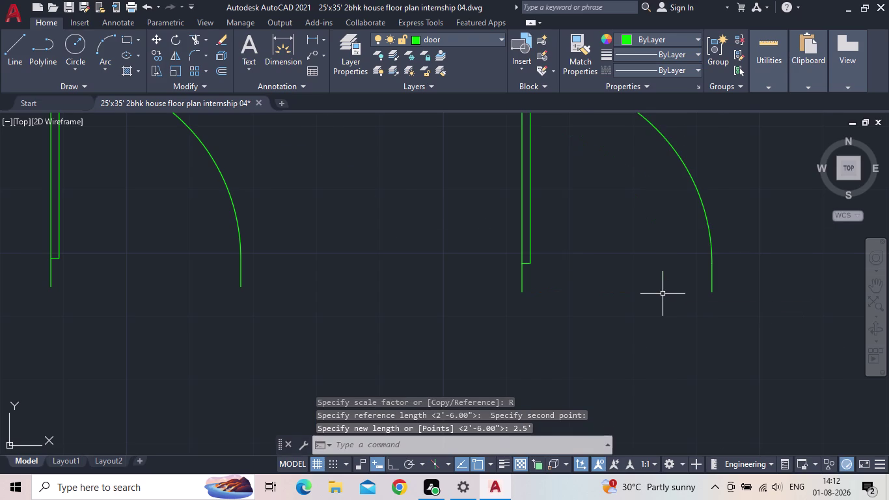
scroll(down, 3)
click(624, 276)
Flip the right door leaf so it swings the opposite way.
click(593, 268)
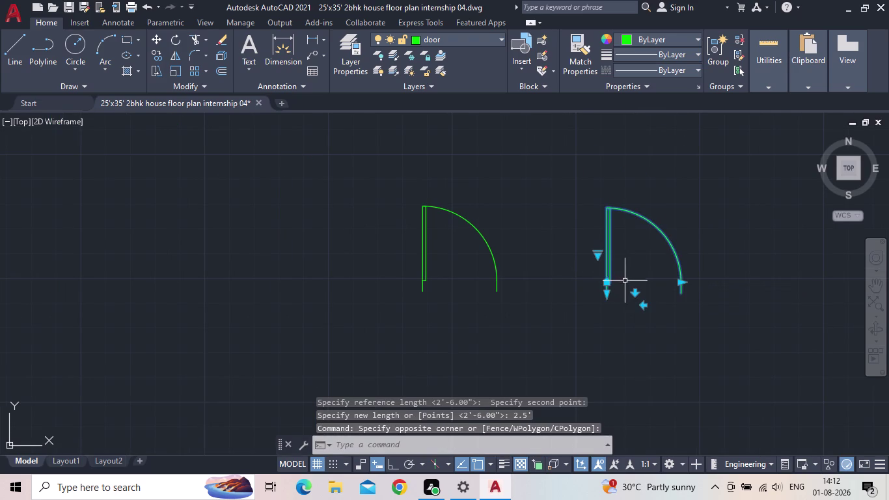
click(643, 307)
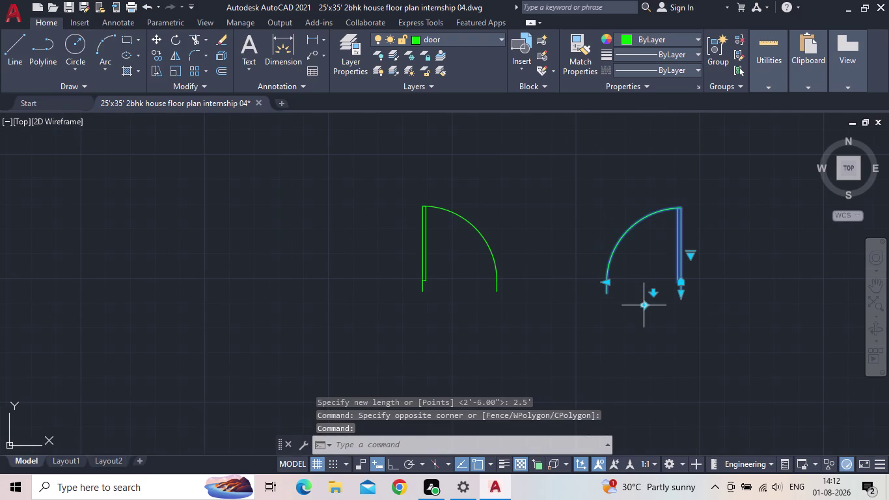
key(Escape)
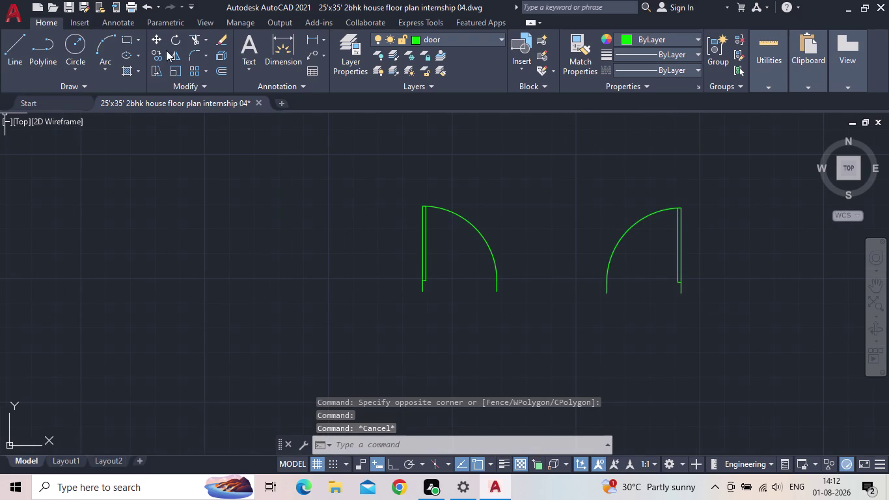
Move the right door leaf against the tip of the left leaf.
click(160, 44)
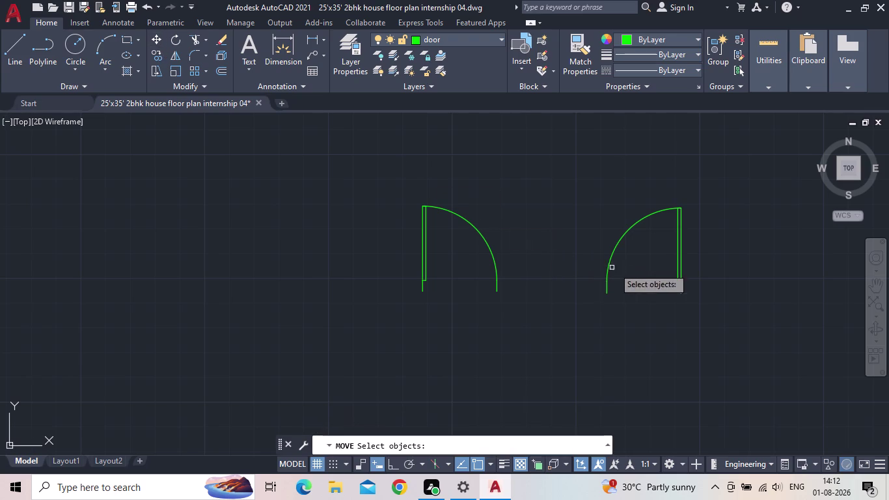
click(682, 280)
key(space)
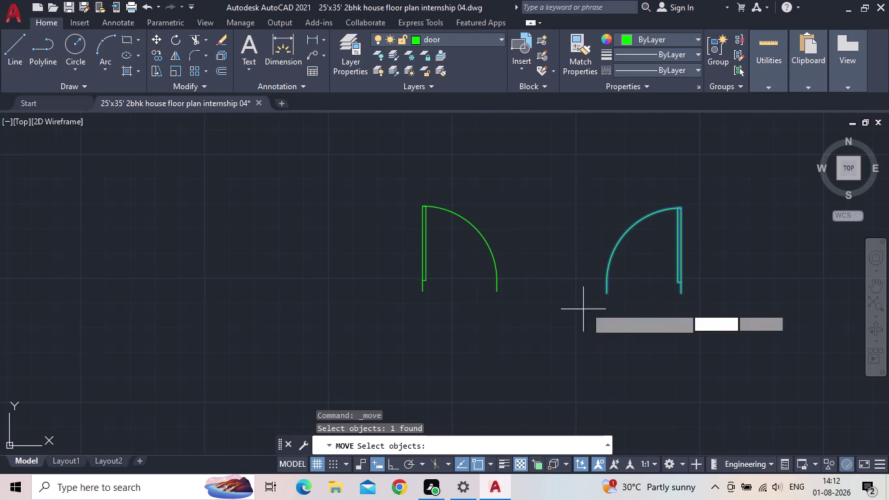
drag(608, 296, 593, 296)
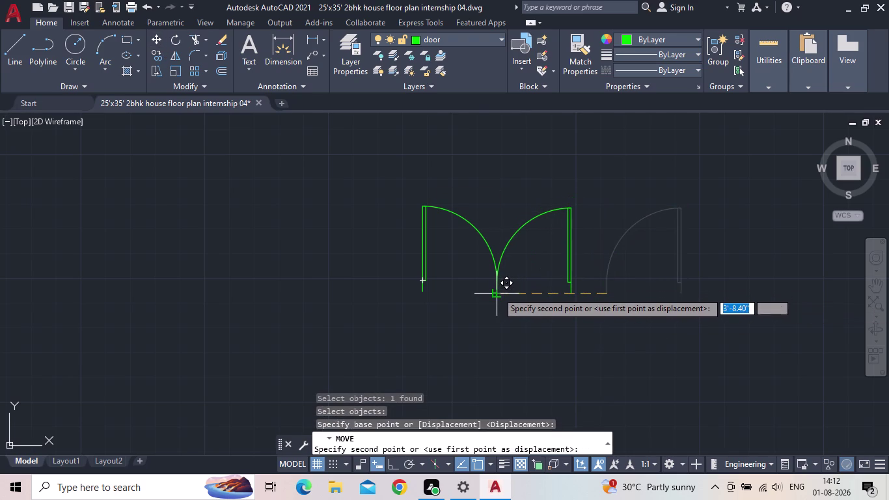
scroll(up, 3)
scroll(up, 3)
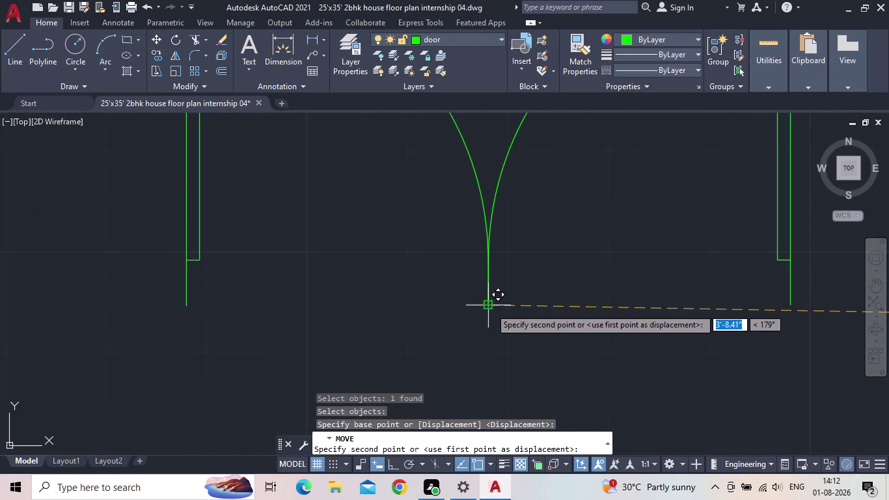
click(490, 308)
Window-select both door leaves of the new double door.
scroll(down, 3)
middle_drag(567, 292, 557, 263)
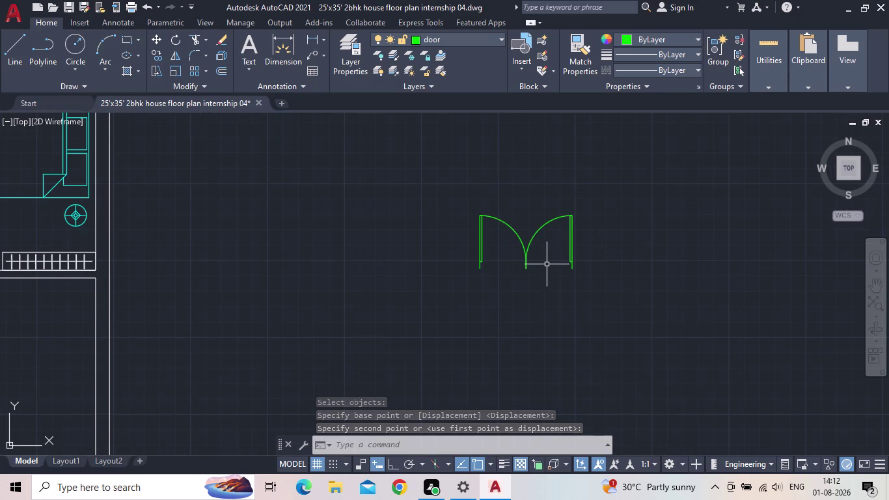
middle_drag(549, 265, 578, 215)
scroll(down, 3)
scroll(up, 3)
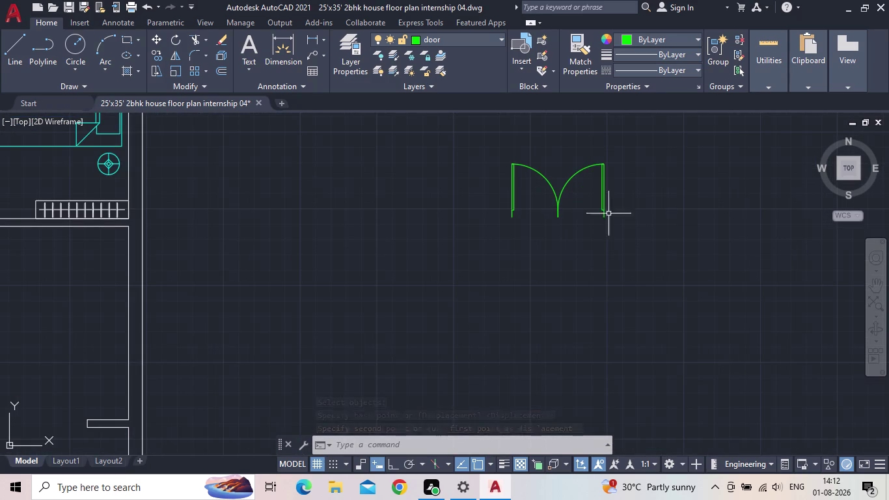
drag(665, 205, 647, 204)
click(433, 193)
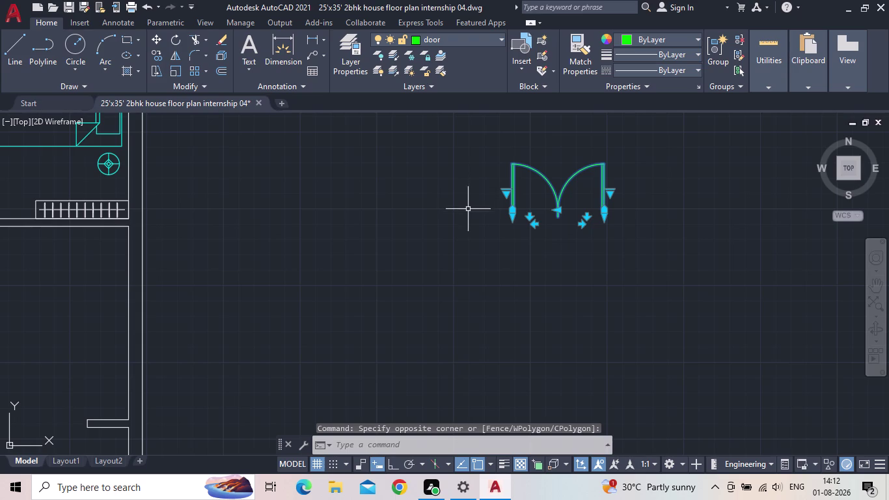
Start copying the double door with CO and pick its base point.
key(c)
key(o)
key(Return)
scroll(up, 3)
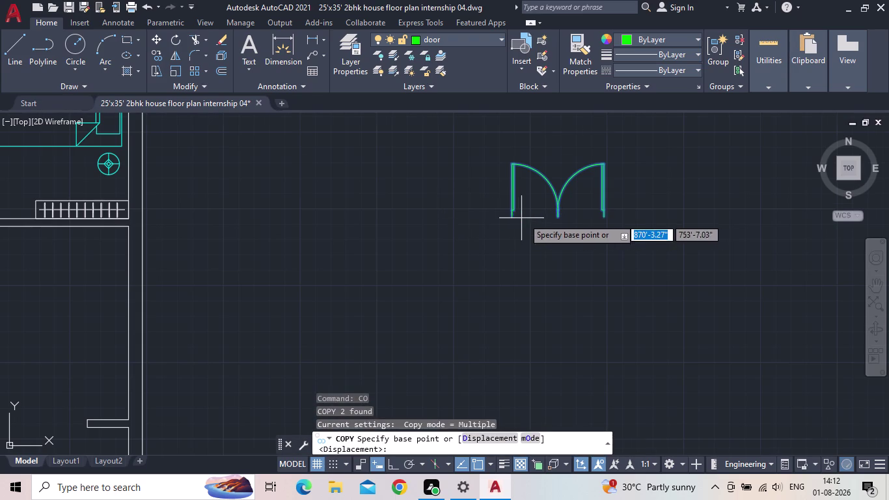
click(578, 216)
Place the door copy in the wall opening of the large right-hand room.
middle_drag(343, 235, 438, 236)
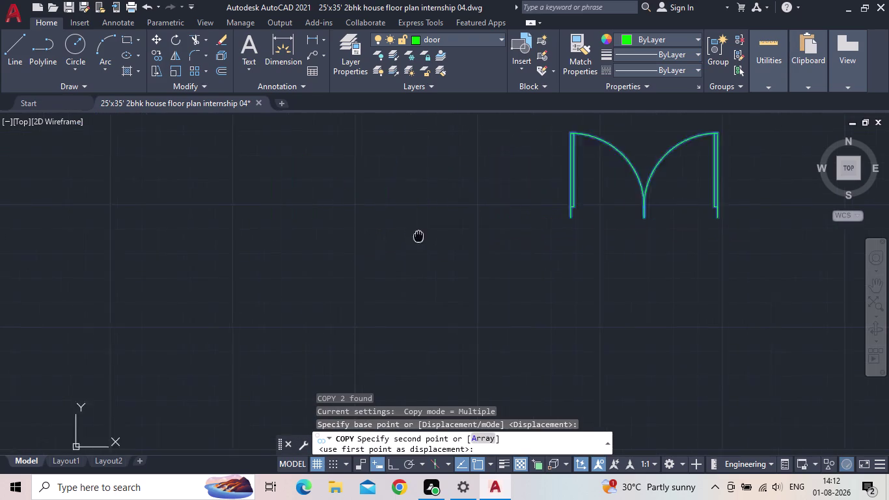
middle_drag(438, 237, 532, 236)
scroll(down, 3)
middle_drag(275, 227, 490, 195)
scroll(down, 3)
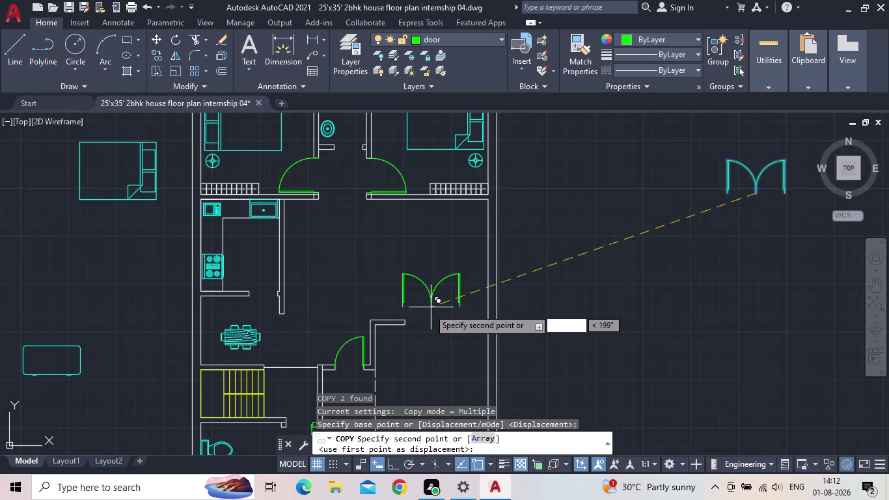
middle_drag(427, 309, 453, 194)
scroll(up, 3)
scroll(up, 3)
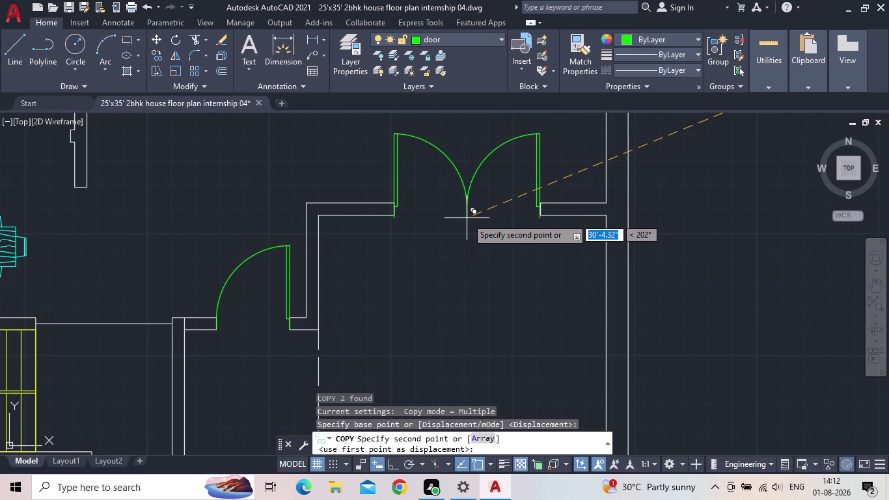
scroll(up, 3)
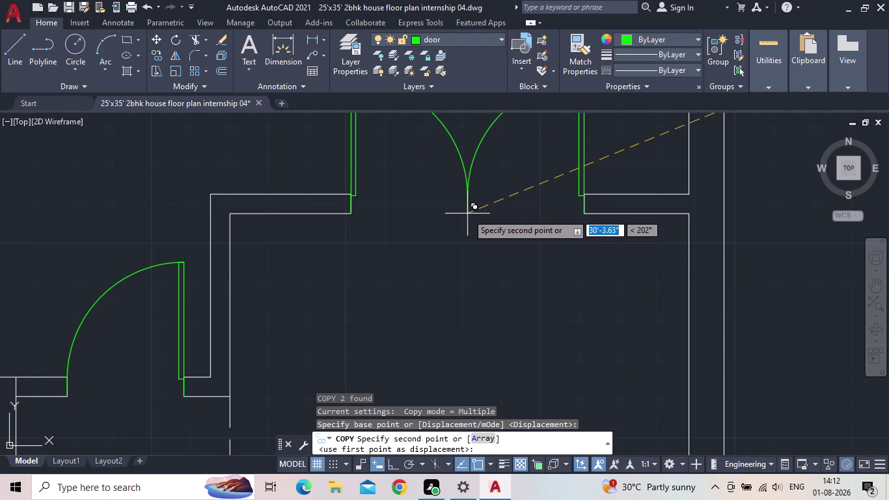
click(468, 214)
scroll(down, 3)
key(Escape)
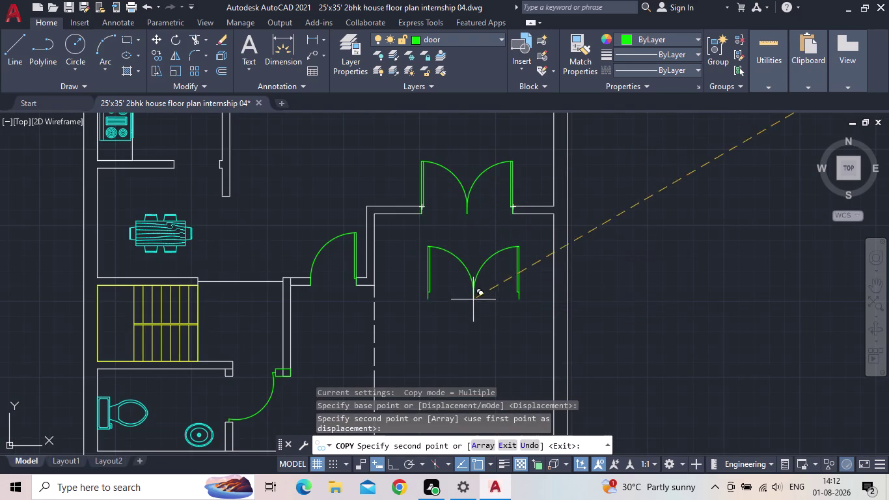
Select the wall line beside the placed double door.
scroll(down, 3)
scroll(up, 3)
middle_drag(478, 292, 490, 190)
scroll(up, 3)
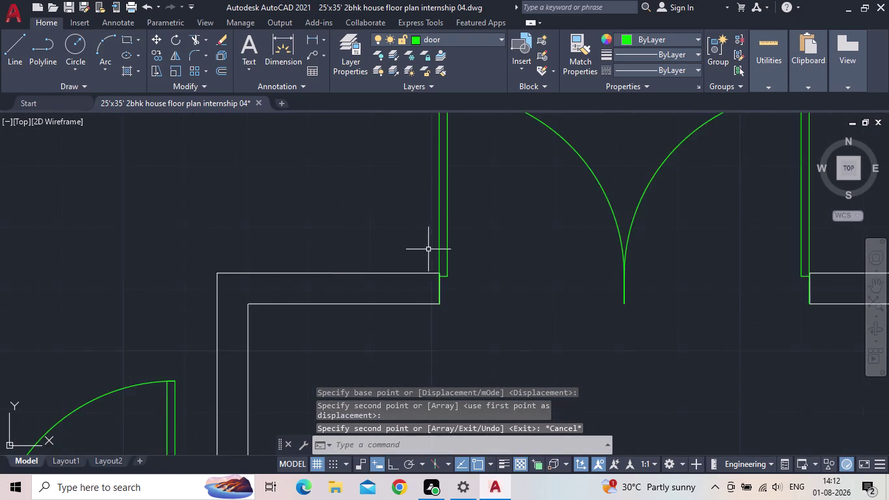
click(770, 270)
click(695, 267)
middle_drag(570, 258, 585, 206)
scroll(up, 3)
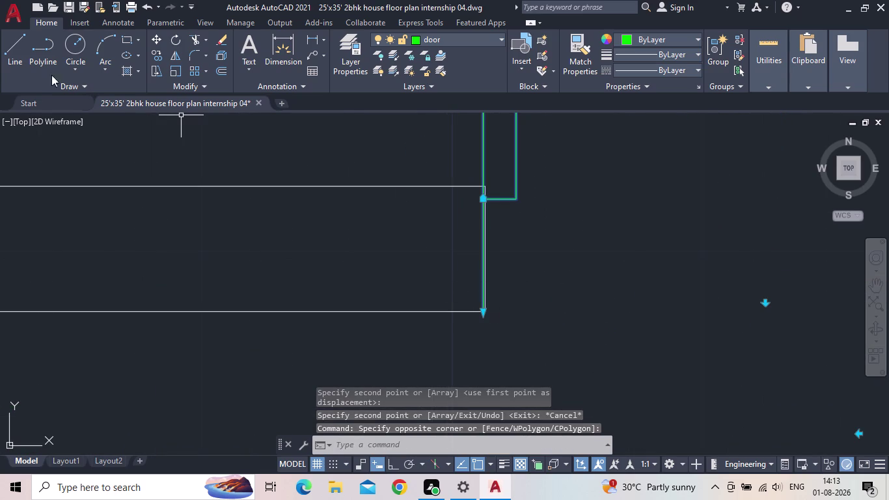
Move the doorway wall line from its corner to its new position.
click(159, 43)
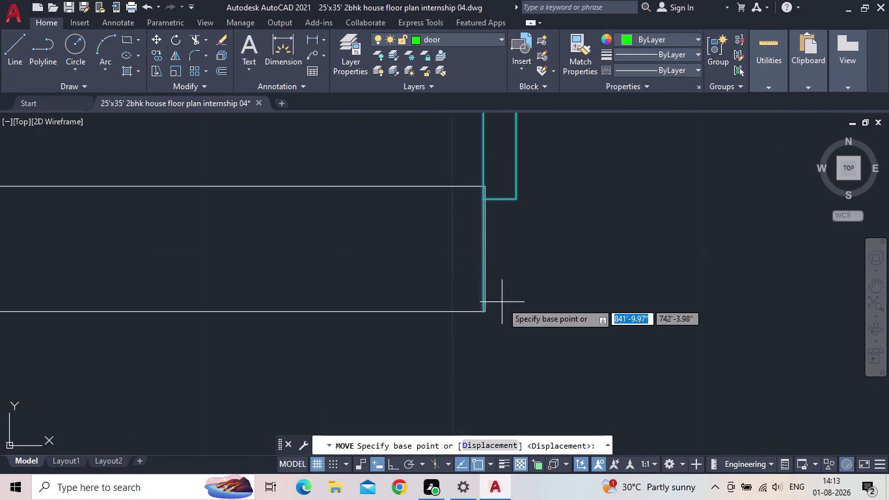
scroll(up, 3)
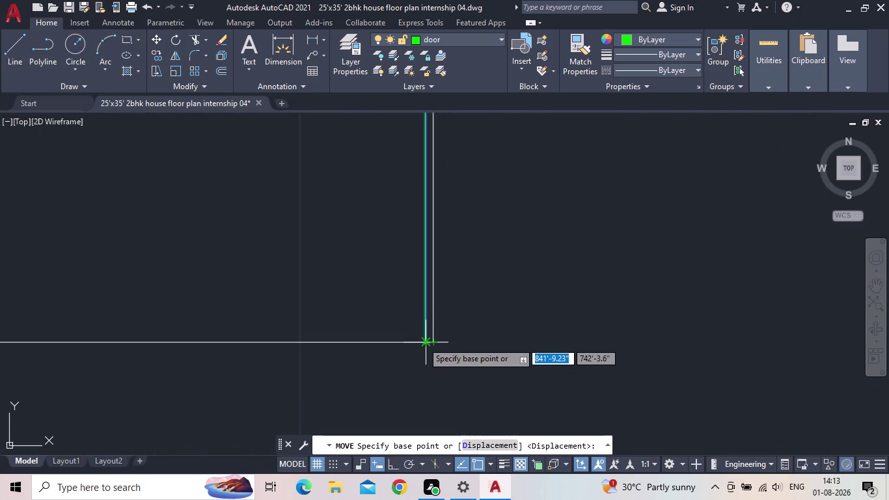
click(422, 342)
click(433, 337)
scroll(down, 3)
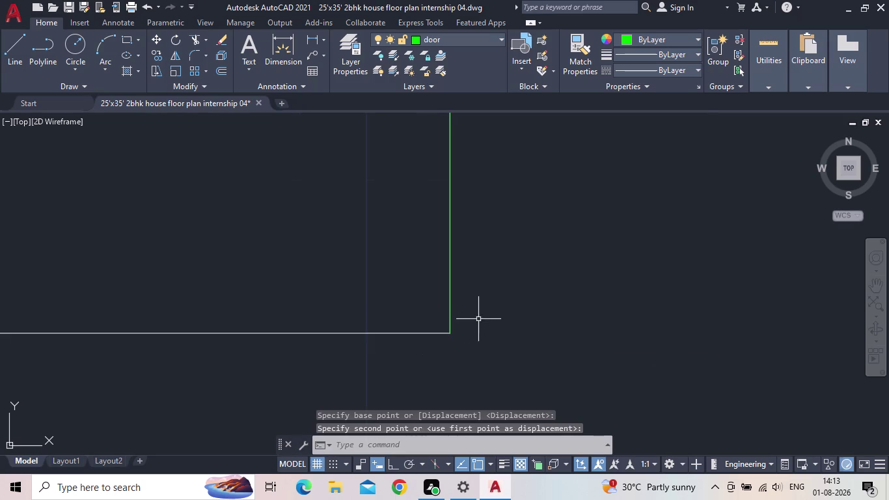
scroll(down, 3)
middle_drag(561, 246, 489, 365)
scroll(down, 3)
scroll(down, 3)
middle_drag(607, 310, 605, 309)
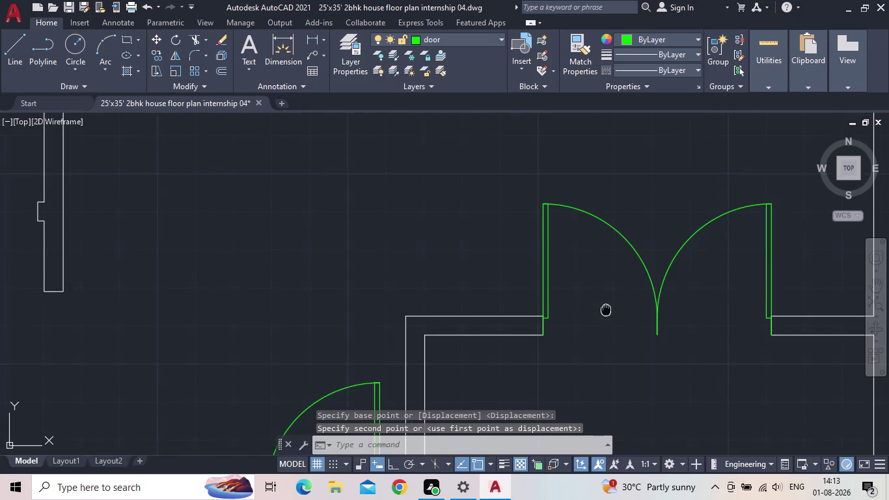
middle_drag(605, 310, 461, 327)
key(Escape)
Erase the spare double door beside the plan.
scroll(down, 3)
middle_drag(464, 300, 463, 297)
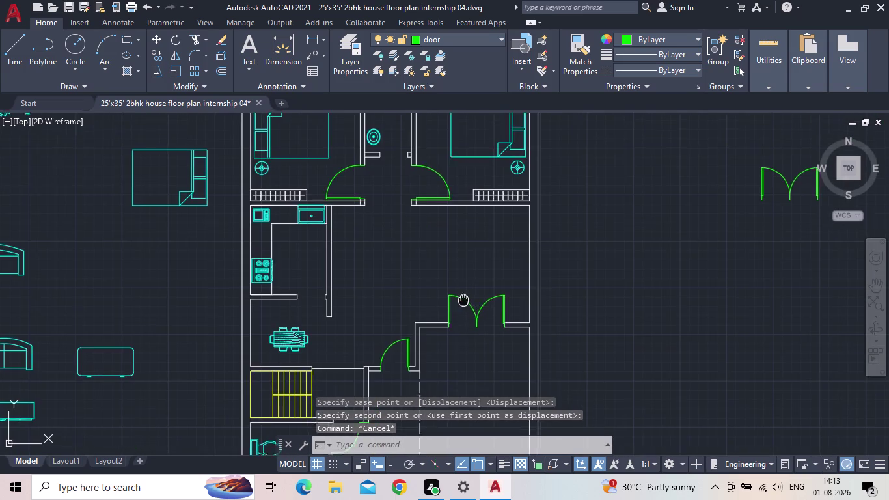
middle_drag(462, 298, 453, 253)
scroll(down, 3)
drag(699, 220, 693, 207)
click(608, 146)
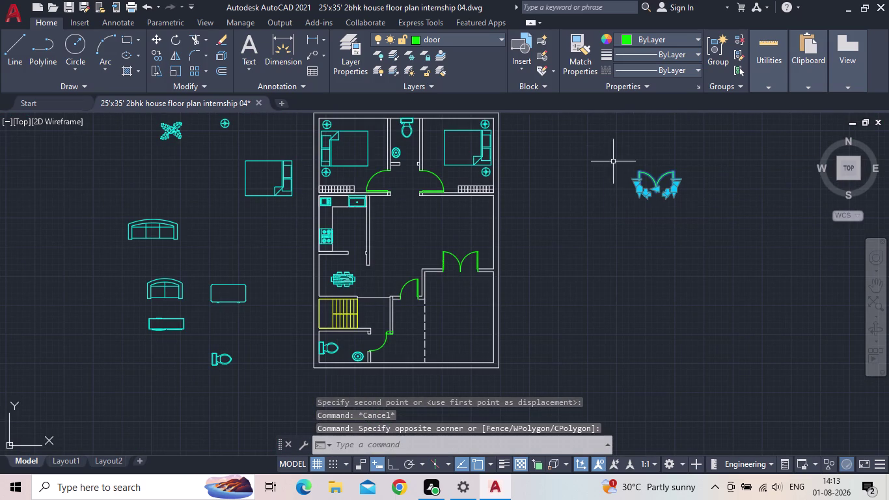
key(Delete)
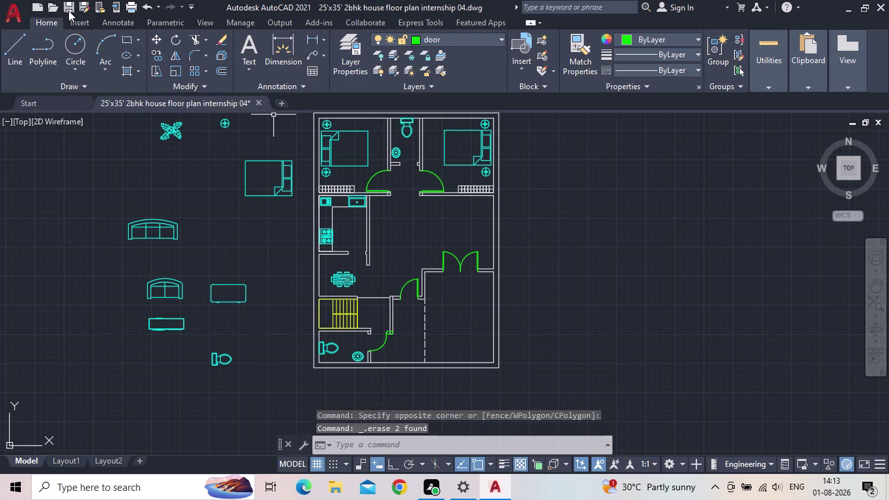
Save the drawing and start window-selecting the spare bed block.
click(68, 10)
middle_drag(325, 265, 328, 277)
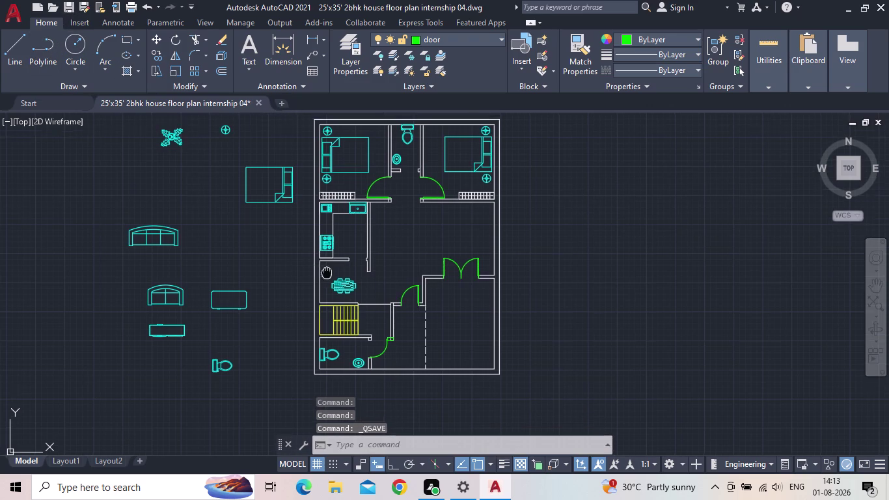
middle_drag(328, 277, 332, 356)
drag(274, 335, 274, 323)
Delete the spare bed block beside the plan.
click(229, 253)
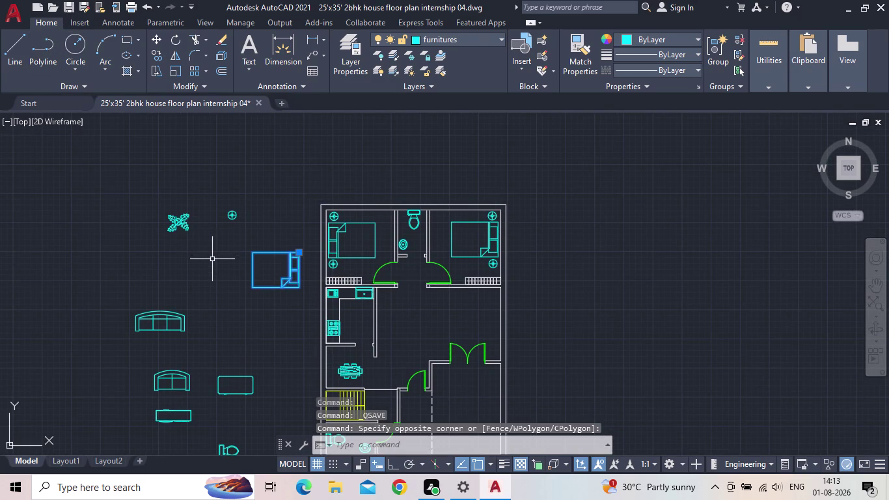
key(Delete)
scroll(up, 3)
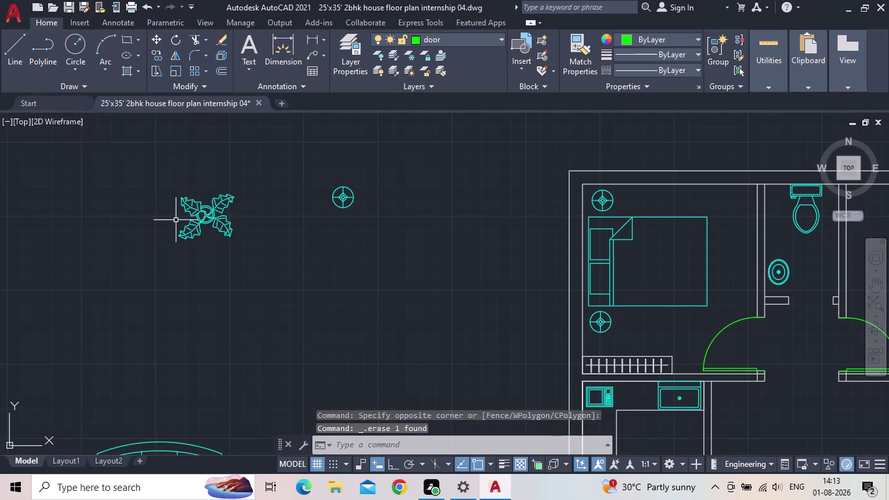
Select the plant block and start copying it from its centre.
click(204, 207)
scroll(up, 3)
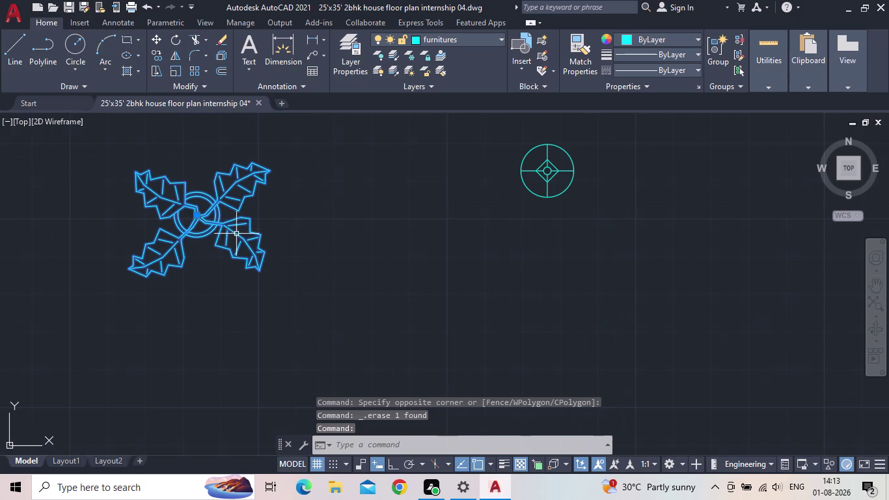
scroll(down, 3)
key(c)
key(o)
key(Return)
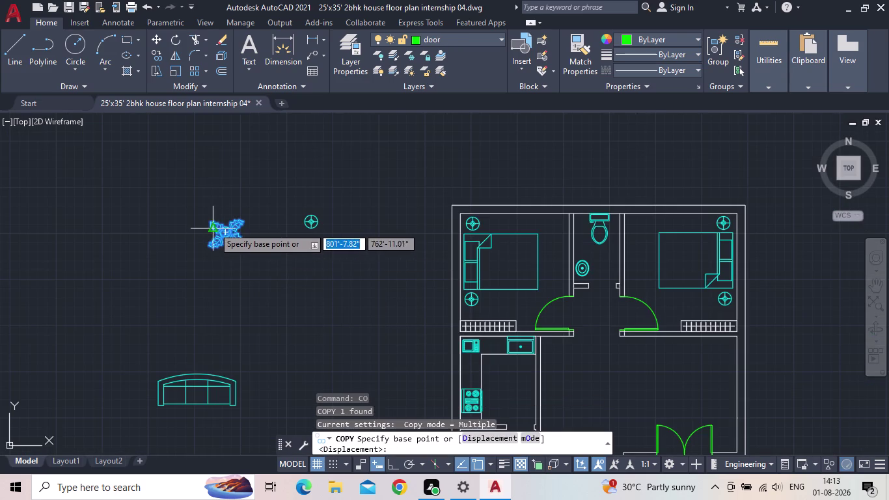
scroll(up, 3)
click(244, 240)
Place a plant copy beside the kitchen.
middle_drag(495, 253, 420, 260)
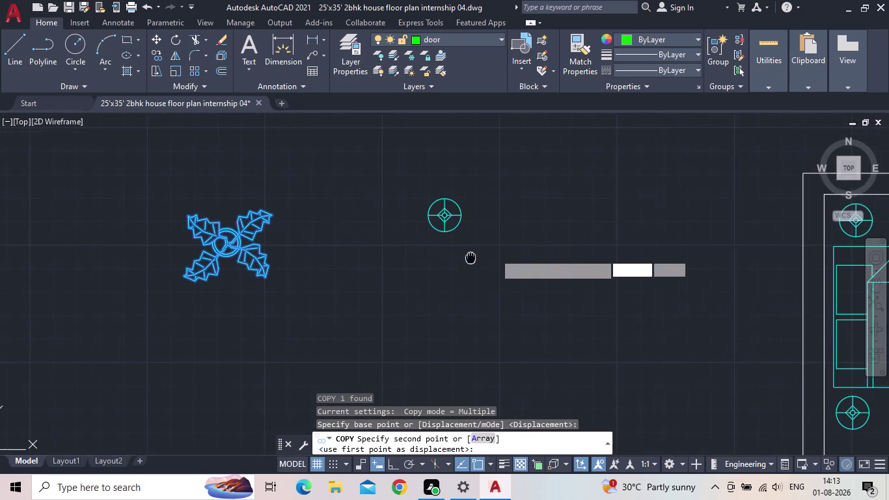
middle_drag(420, 260, 286, 261)
scroll(down, 3)
scroll(up, 3)
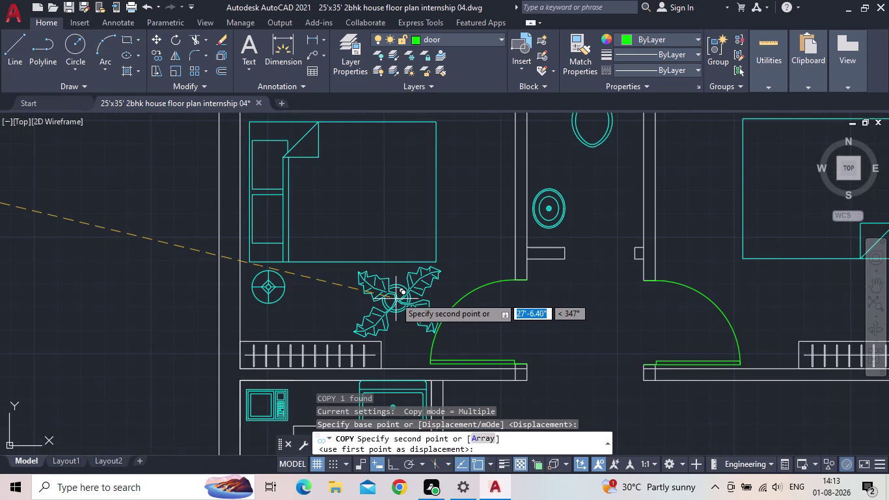
scroll(down, 3)
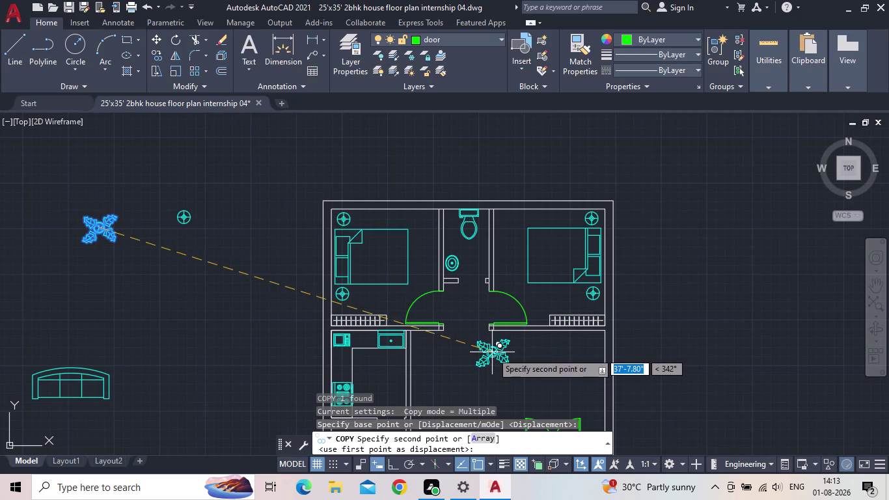
middle_drag(507, 358, 472, 324)
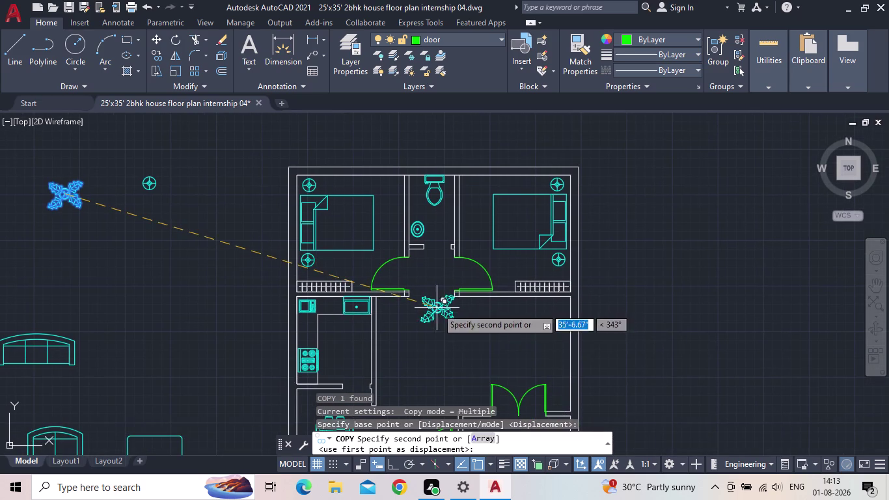
middle_drag(489, 336, 478, 327)
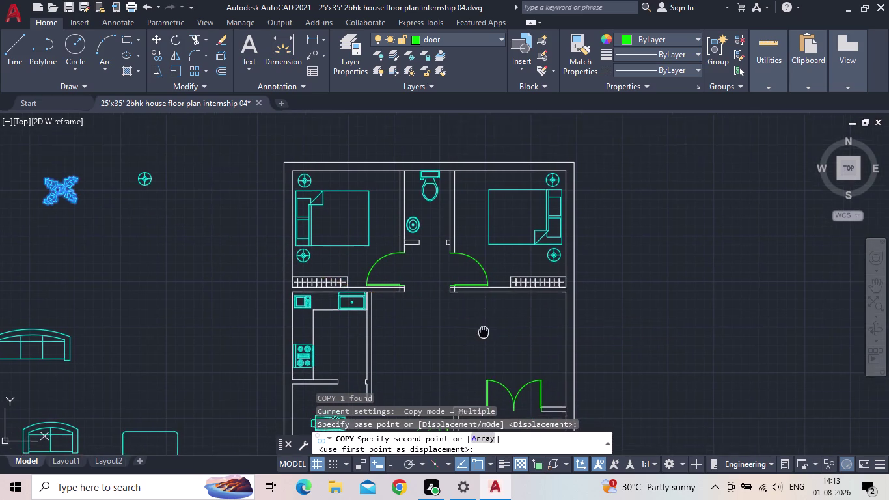
middle_drag(479, 327, 457, 324)
scroll(down, 3)
scroll(up, 3)
middle_drag(458, 296, 452, 283)
scroll(down, 3)
scroll(up, 3)
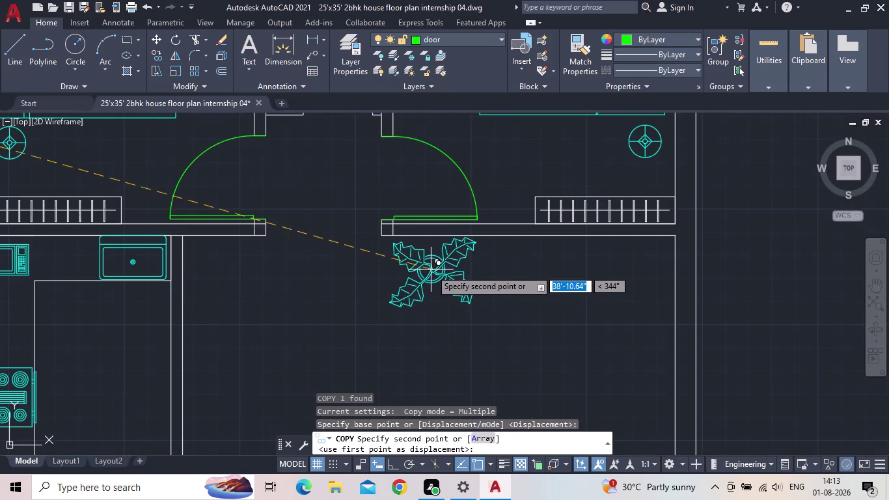
scroll(down, 3)
scroll(down, 3)
middle_drag(431, 293, 458, 254)
scroll(up, 3)
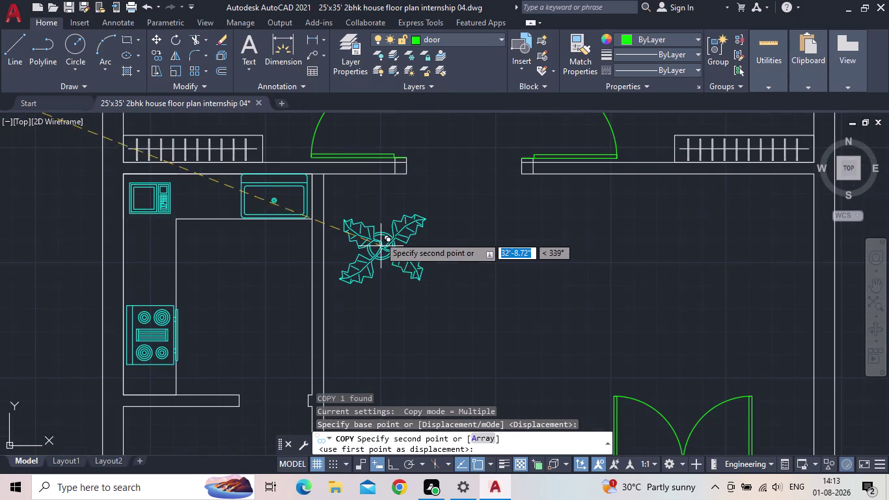
click(377, 223)
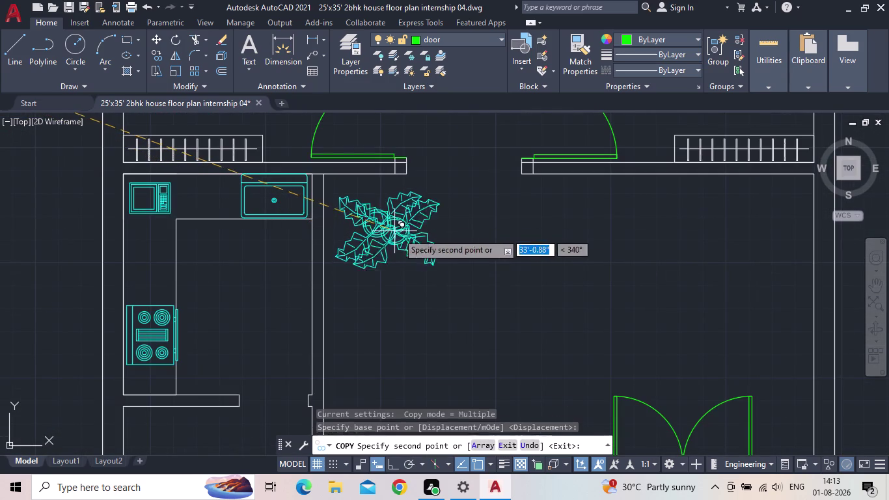
Place a second plant copy beside the lower bathroom doorway.
scroll(down, 3)
middle_drag(432, 278, 484, 183)
scroll(up, 3)
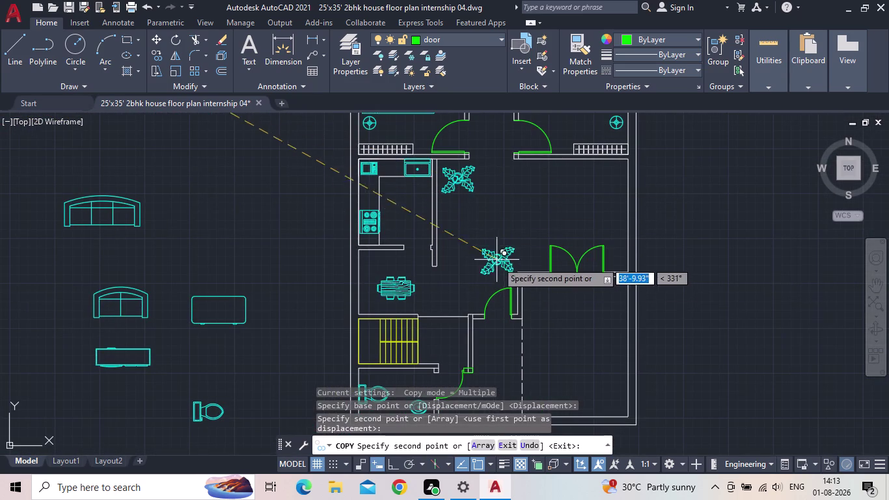
middle_drag(505, 296, 507, 175)
scroll(up, 3)
scroll(up, 3)
click(467, 276)
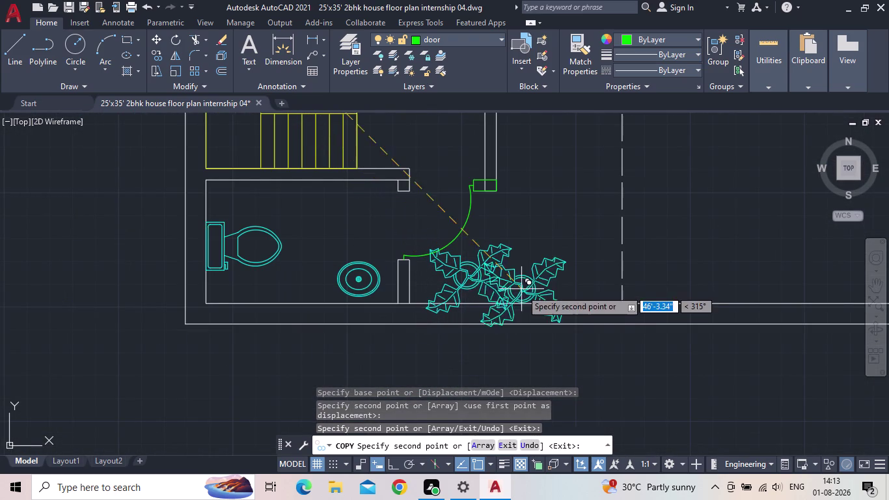
key(Escape)
Select the bathroom plant and start scaling it with SC.
click(473, 283)
key(s)
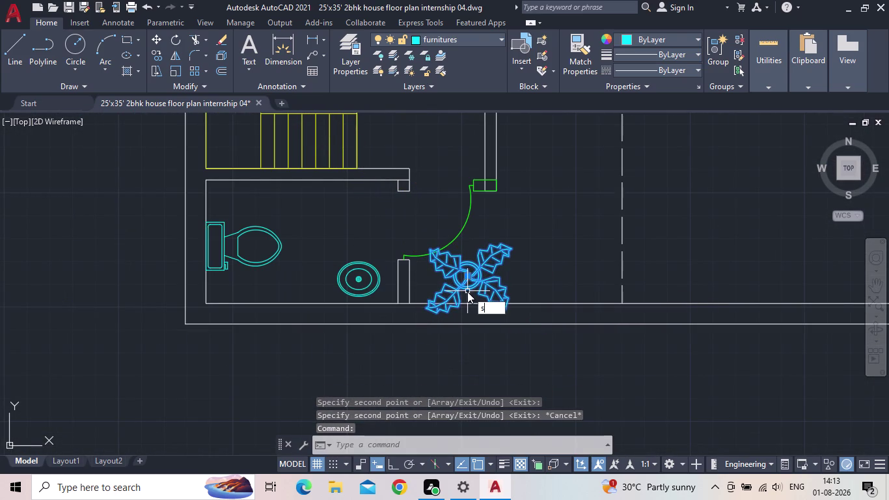
key(c)
key(Return)
Scale the bathroom-side plant down about its centre.
click(463, 275)
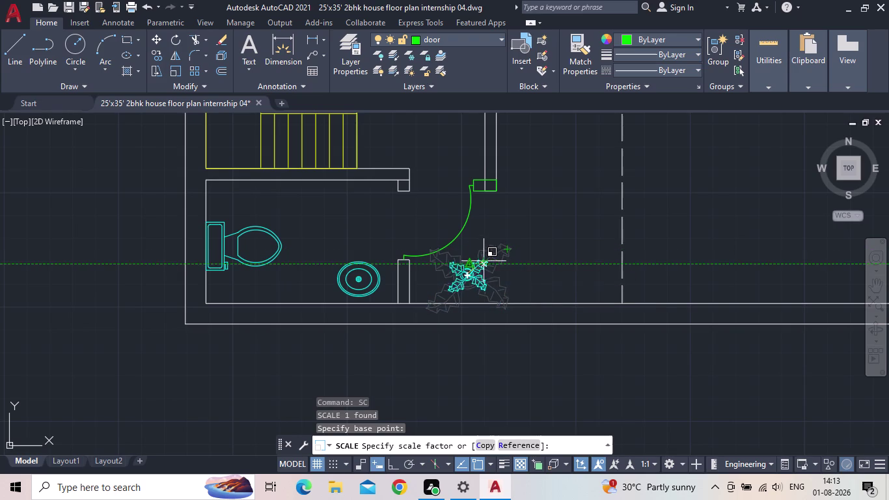
click(484, 255)
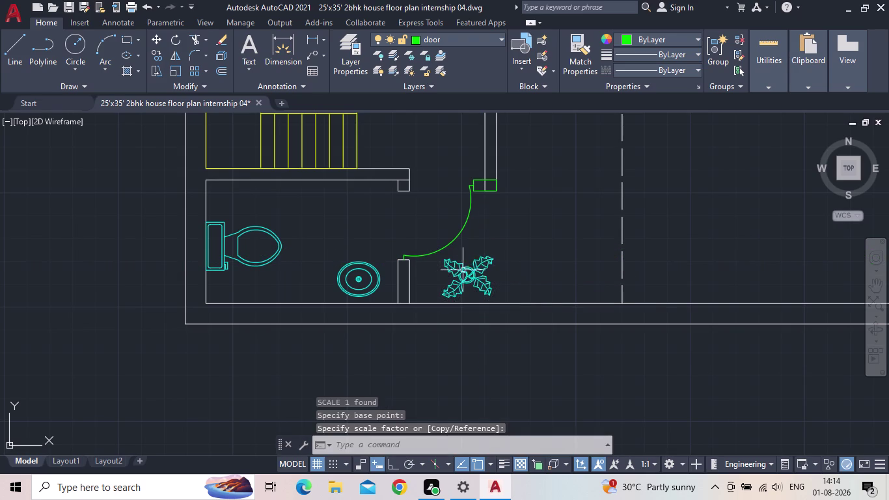
click(468, 273)
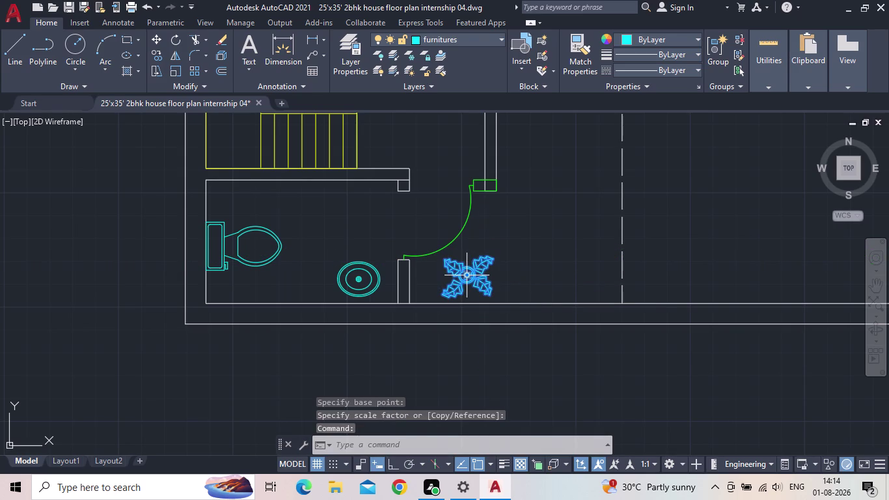
key(Escape)
Copy the bathroom plant twice to the right, forming a row of three plants.
key(c)
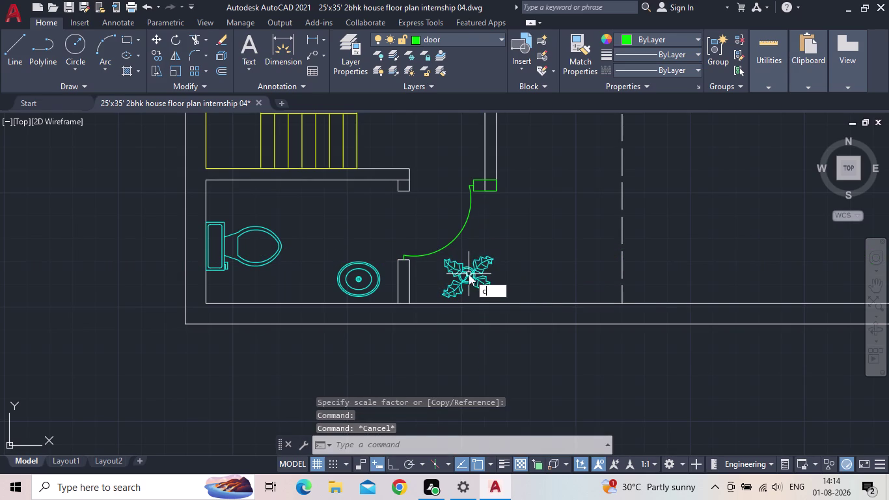
key(o)
key(space)
click(467, 277)
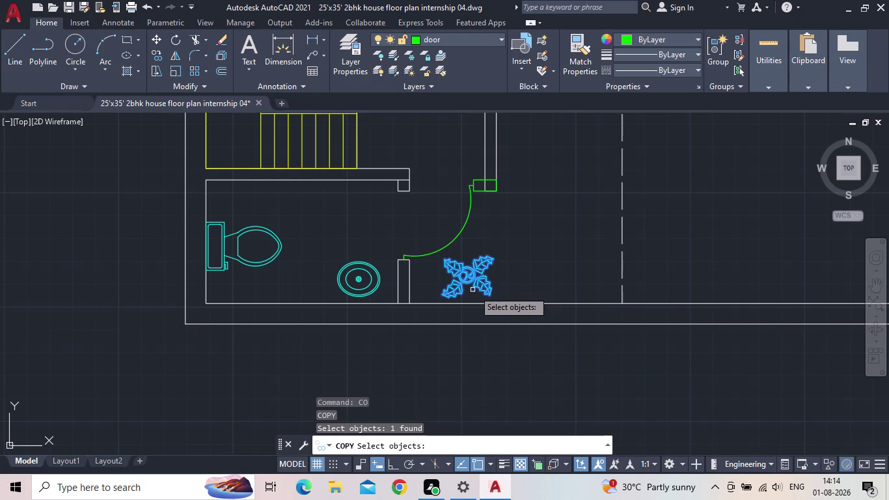
key(space)
click(470, 276)
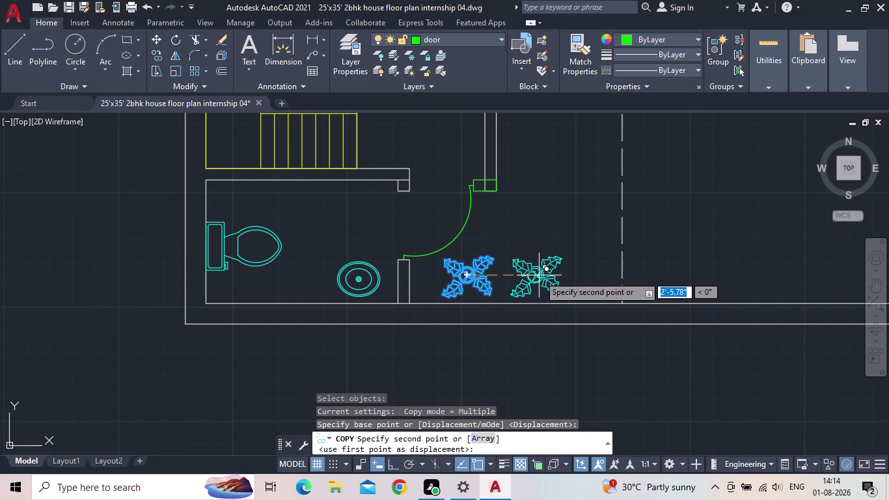
click(533, 276)
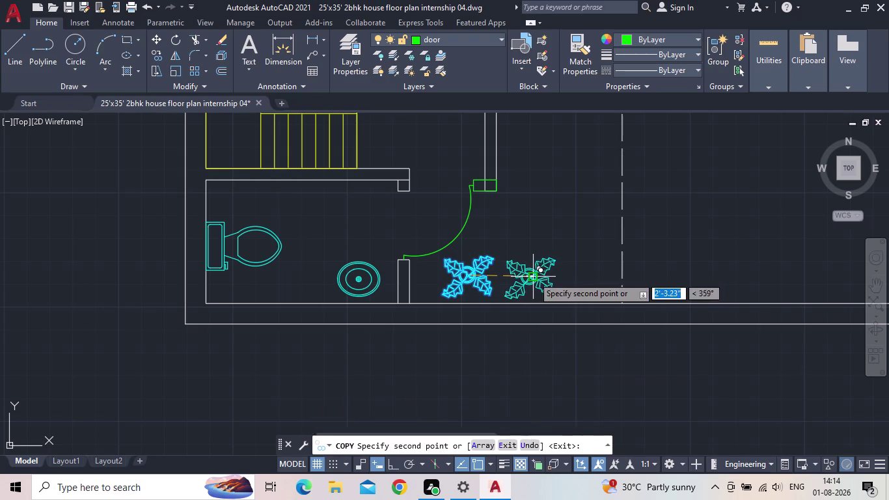
click(594, 276)
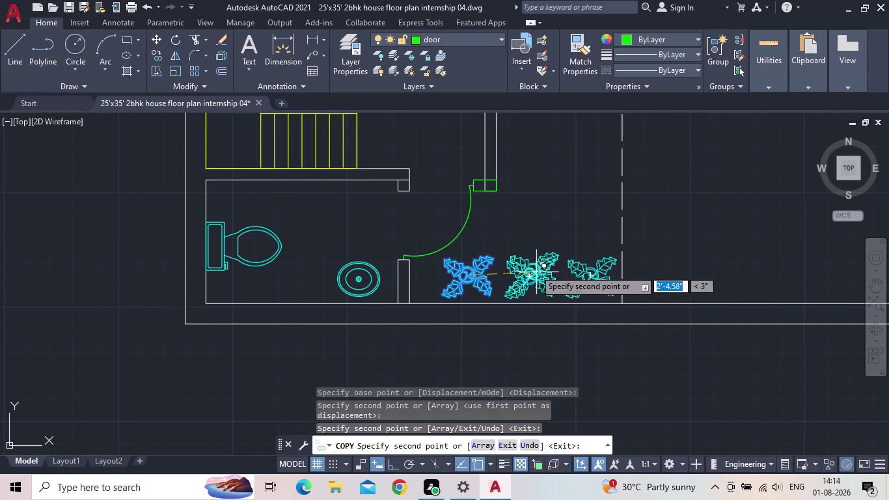
scroll(down, 3)
middle_drag(582, 181, 588, 263)
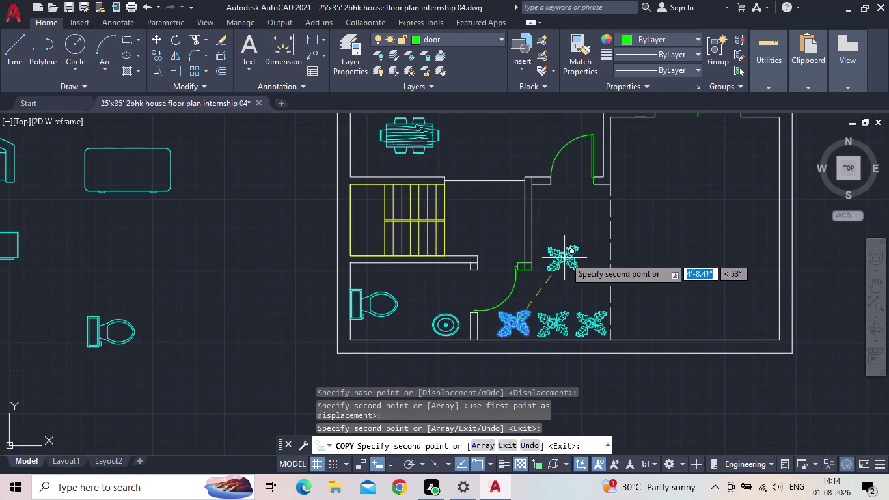
middle_drag(568, 256, 556, 387)
middle_drag(527, 202, 548, 346)
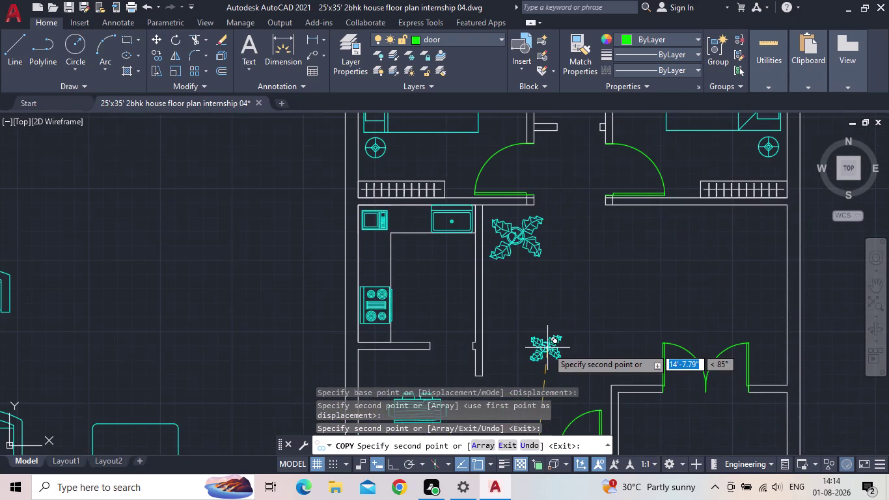
key(Escape)
Scale the plant beside the kitchen down about its centre.
click(527, 237)
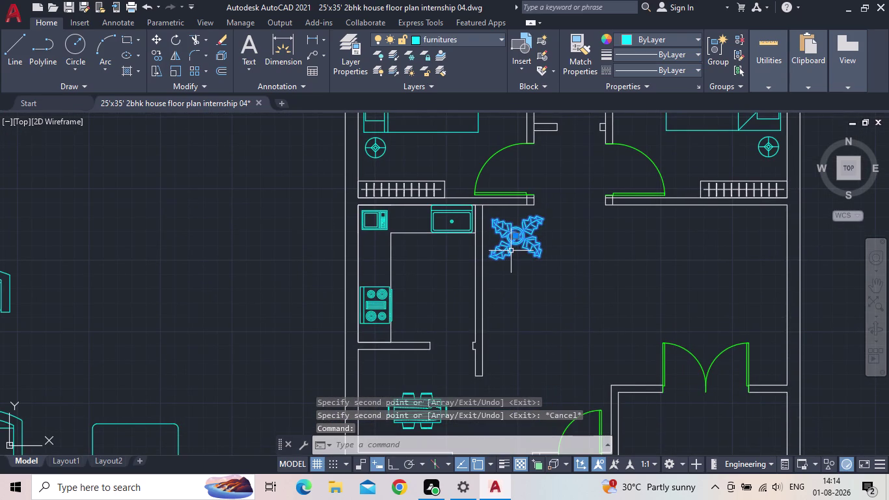
key(s)
key(c)
key(space)
scroll(up, 3)
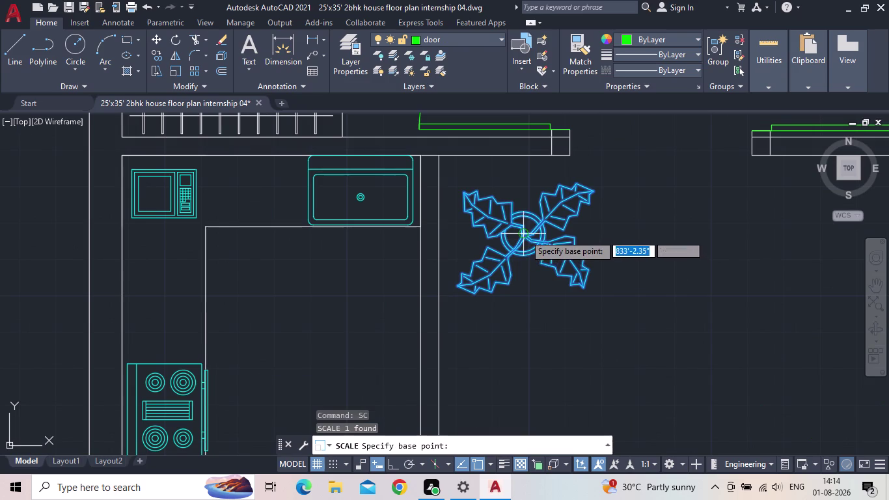
click(524, 235)
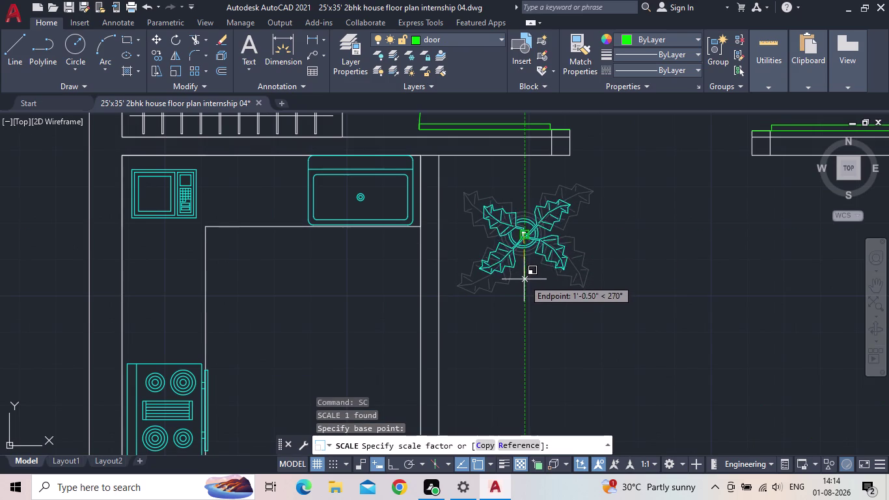
click(526, 282)
Cancel the accidental grip stretch on the kitchen plant and zoom out over the plan.
click(527, 242)
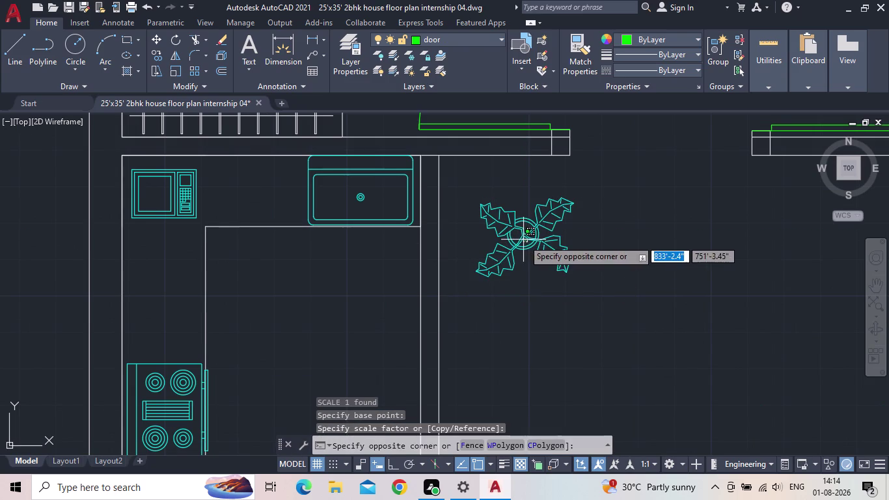
click(523, 239)
click(523, 235)
click(525, 235)
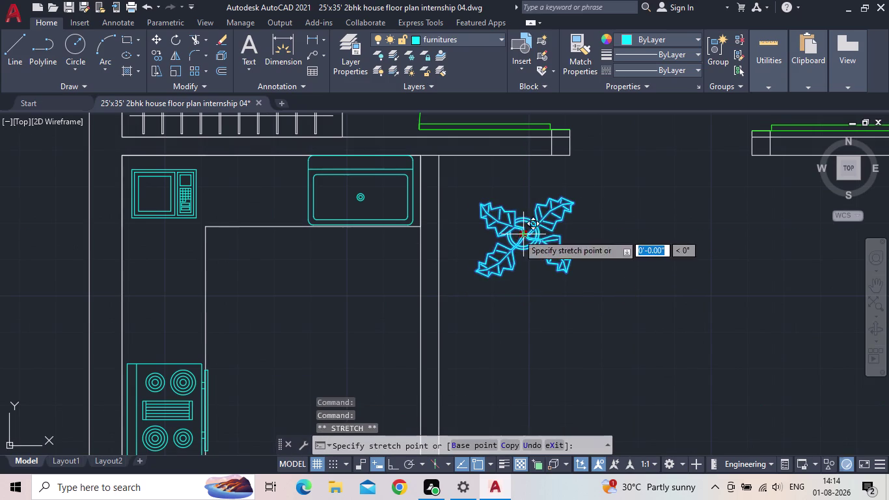
click(506, 227)
scroll(down, 3)
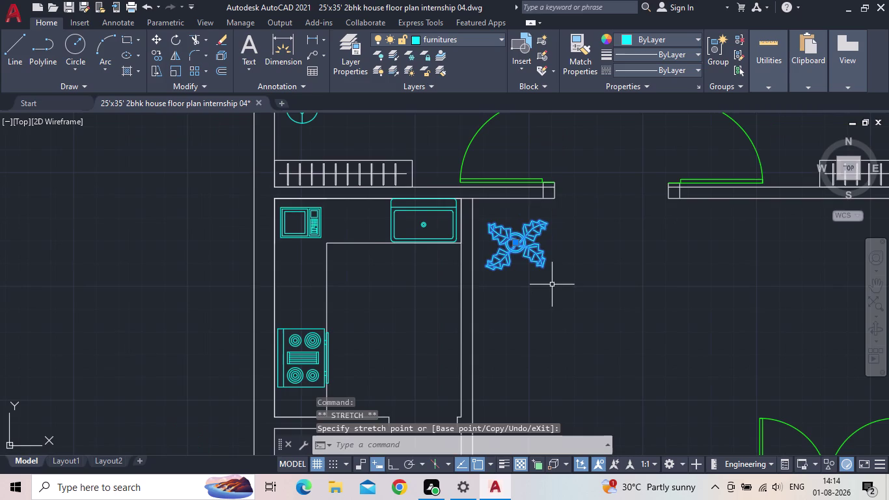
key(Escape)
scroll(down, 3)
middle_drag(524, 268, 470, 221)
scroll(down, 3)
middle_drag(513, 284, 502, 261)
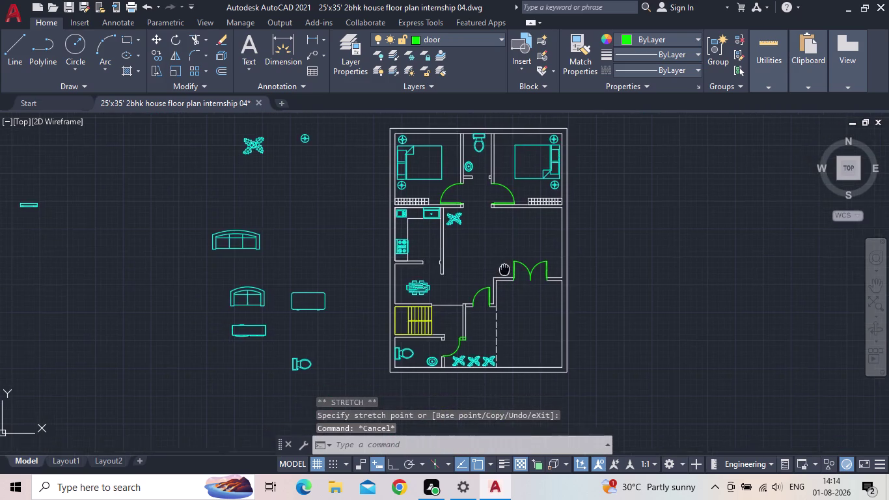
middle_drag(502, 261, 500, 230)
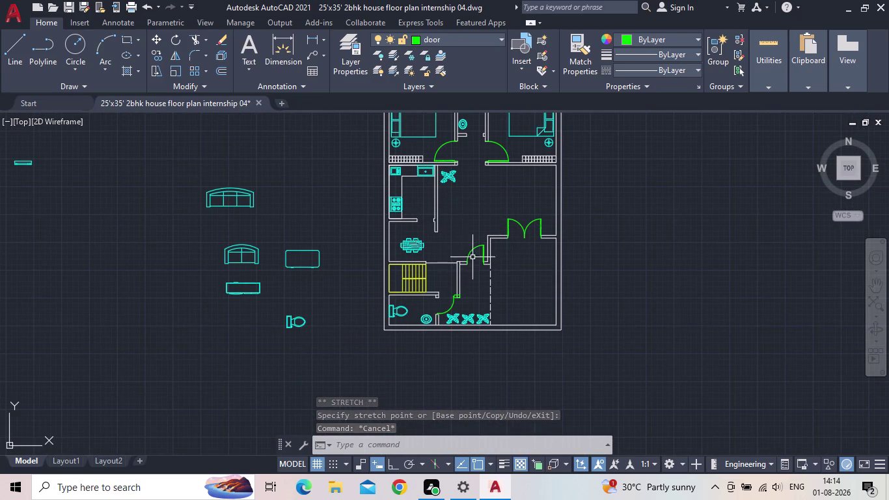
scroll(up, 3)
scroll(down, 3)
middle_drag(459, 260, 475, 289)
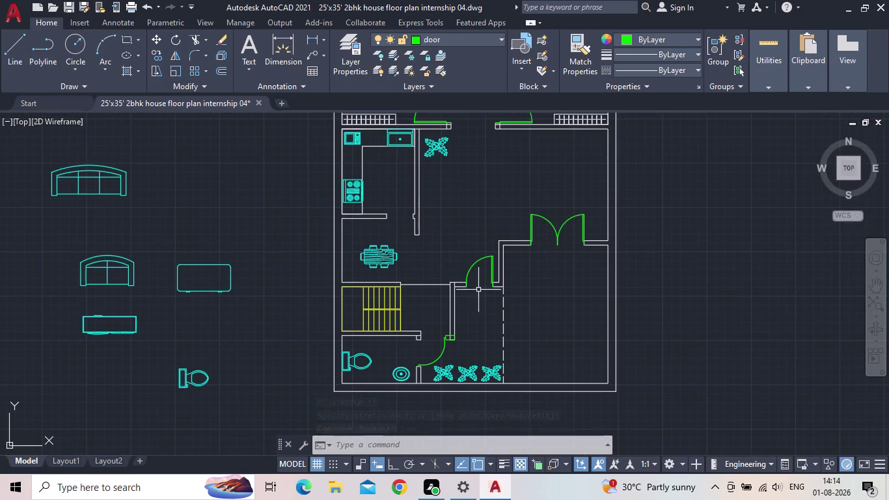
click(70, 7)
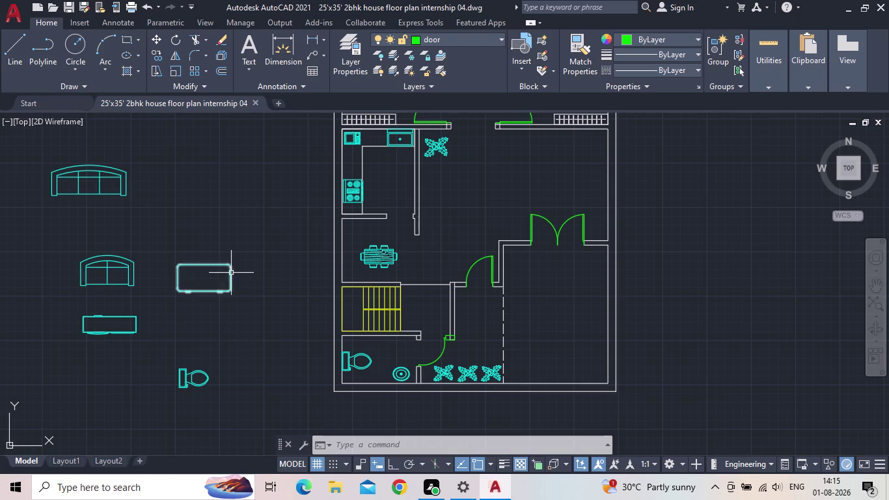
scroll(down, 3)
middle_drag(438, 222, 383, 267)
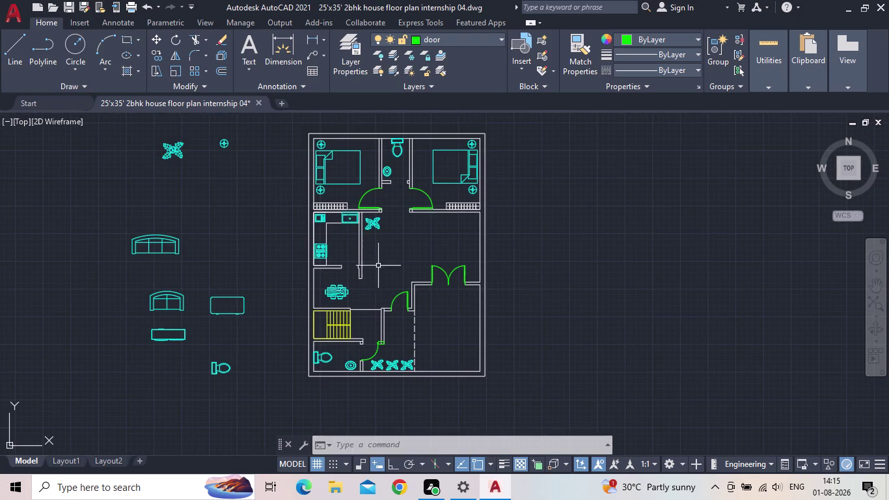
click(67, 8)
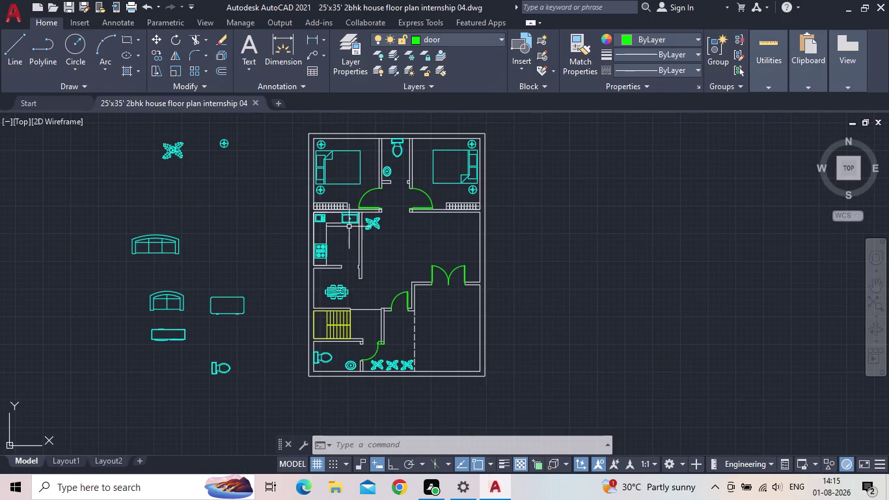
scroll(up, 3)
middle_drag(348, 261, 318, 246)
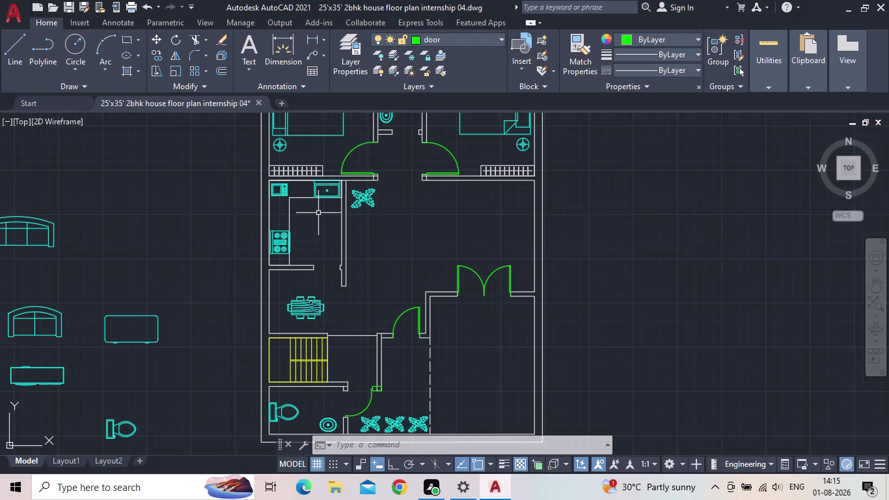
middle_drag(384, 263, 375, 240)
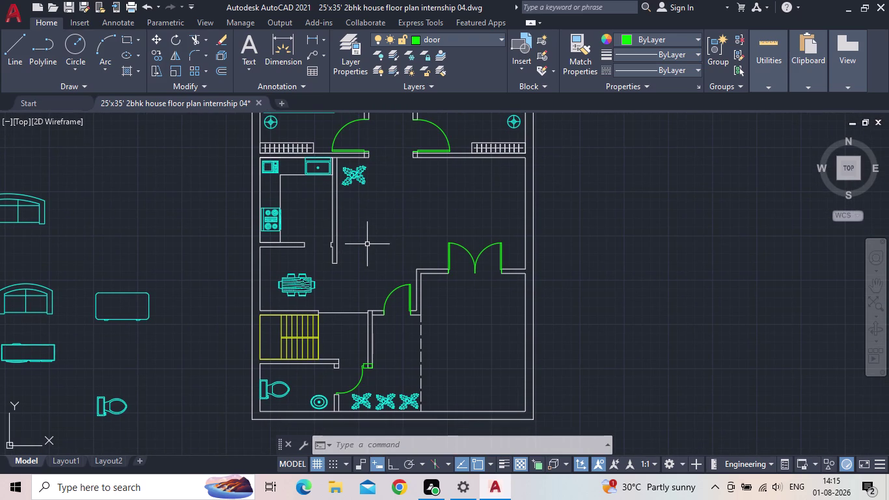
scroll(down, 3)
middle_drag(401, 216, 381, 228)
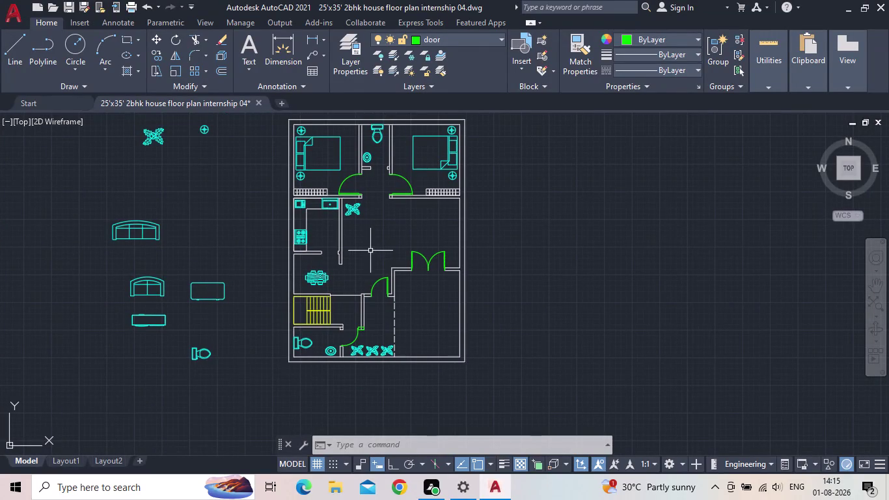
middle_drag(385, 239, 409, 216)
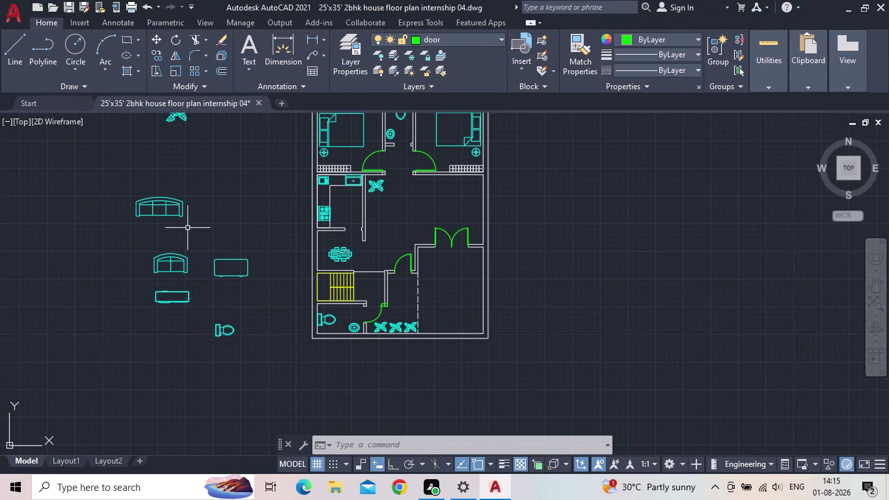
Select the arched sofa and begin a RO rotation, then cancel it.
drag(182, 227, 162, 224)
click(120, 206)
scroll(up, 3)
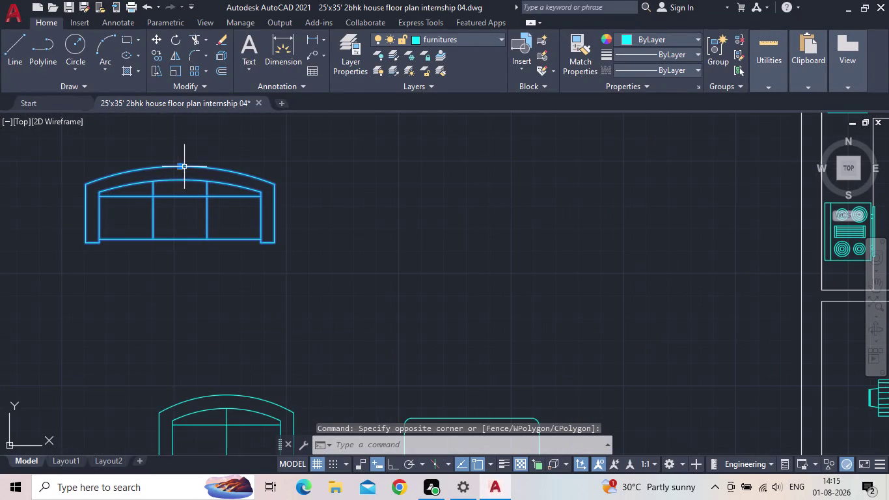
click(390, 465)
text(ro)
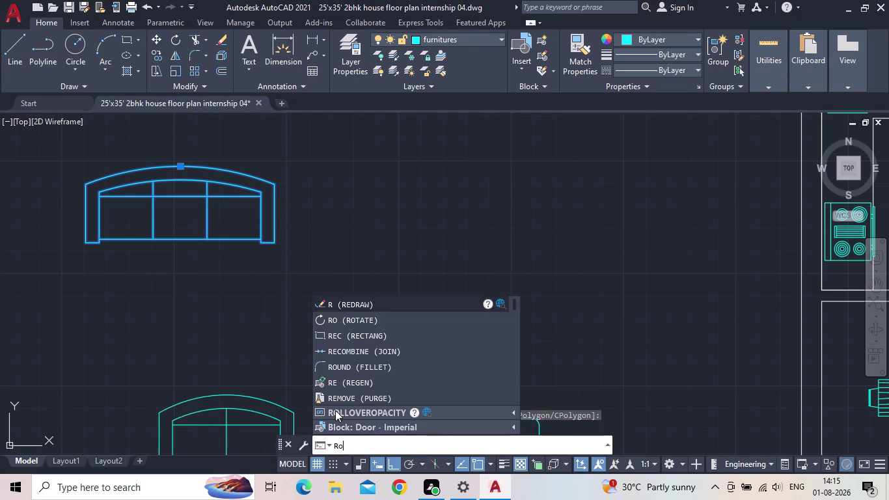
key(Return)
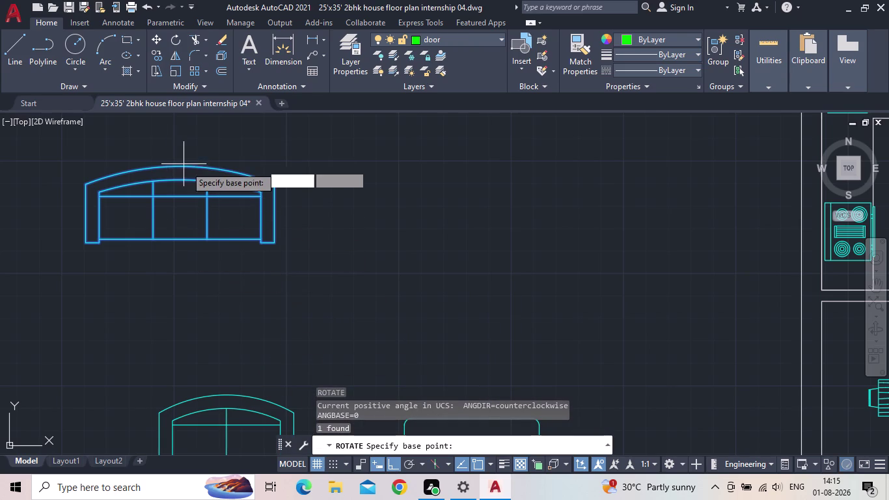
click(181, 166)
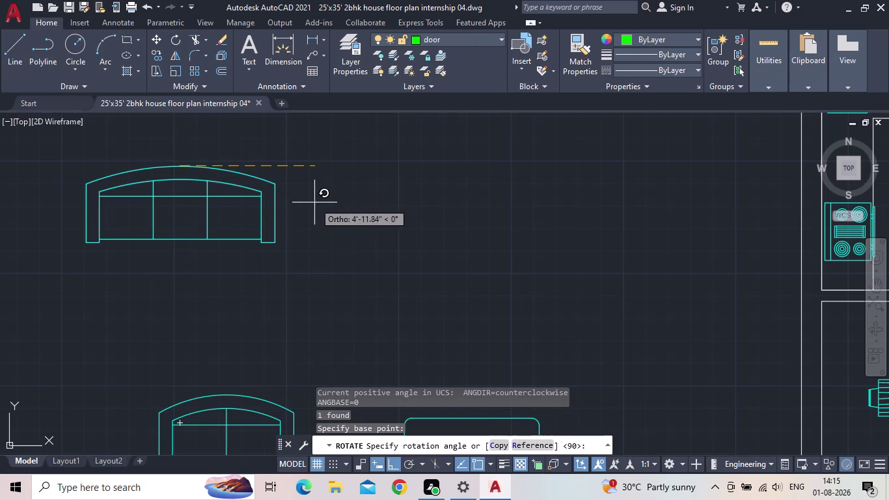
key(Escape)
key(Escape)
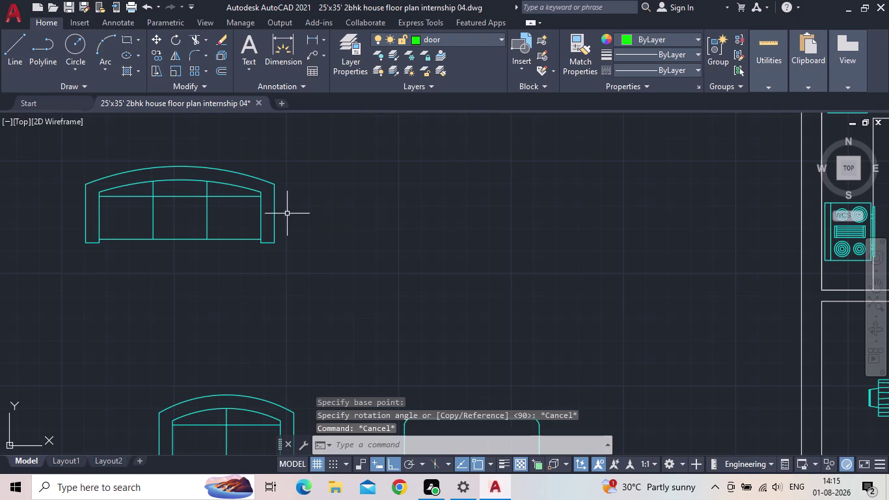
Rotate the arched sofa 270° about its top point so it stands upright.
key(r)
key(o)
key(Return)
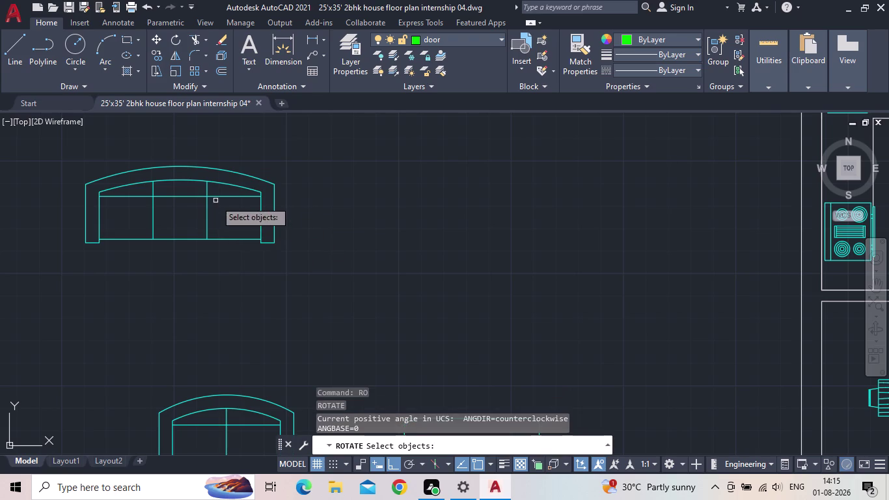
drag(302, 217, 283, 210)
click(228, 194)
key(space)
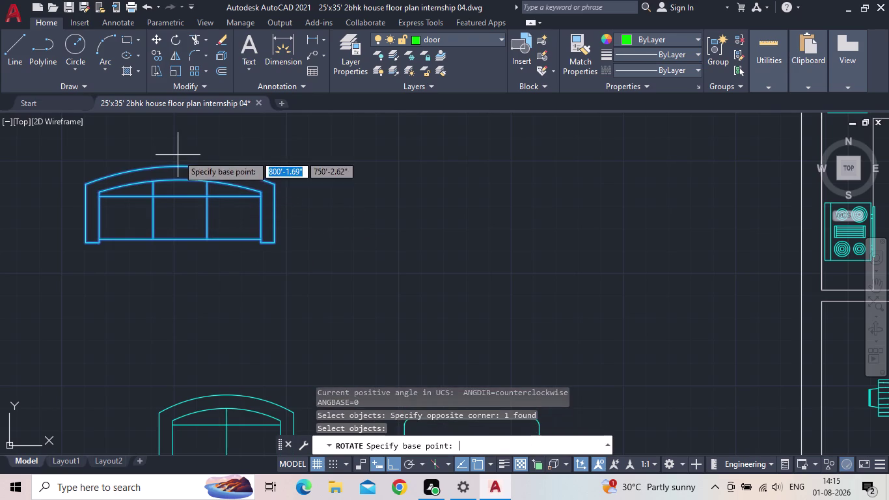
click(183, 240)
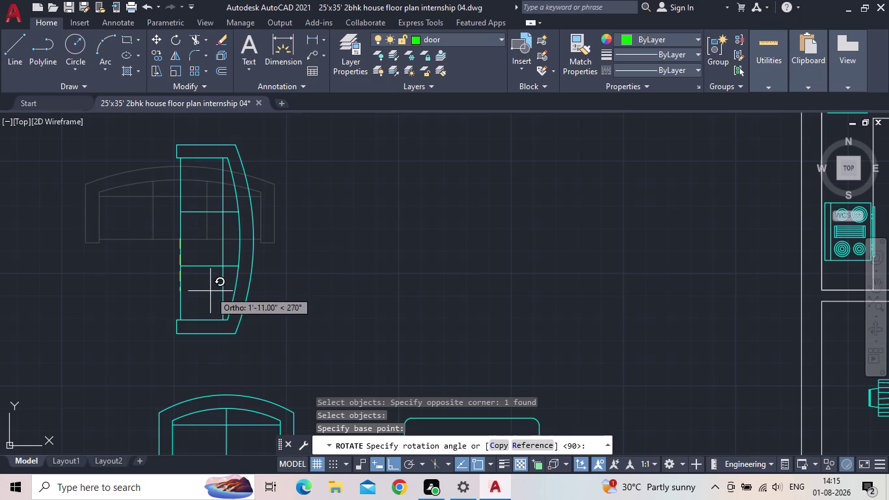
click(181, 360)
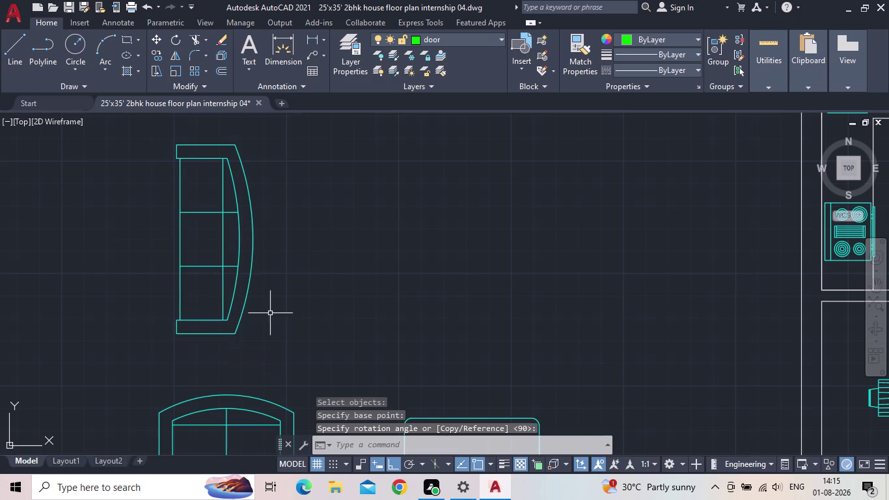
Zoom out to the whole floor plan and cancel a stray selection near the lower sofa.
scroll(down, 3)
middle_drag(240, 275, 291, 277)
scroll(down, 3)
scroll(down, 3)
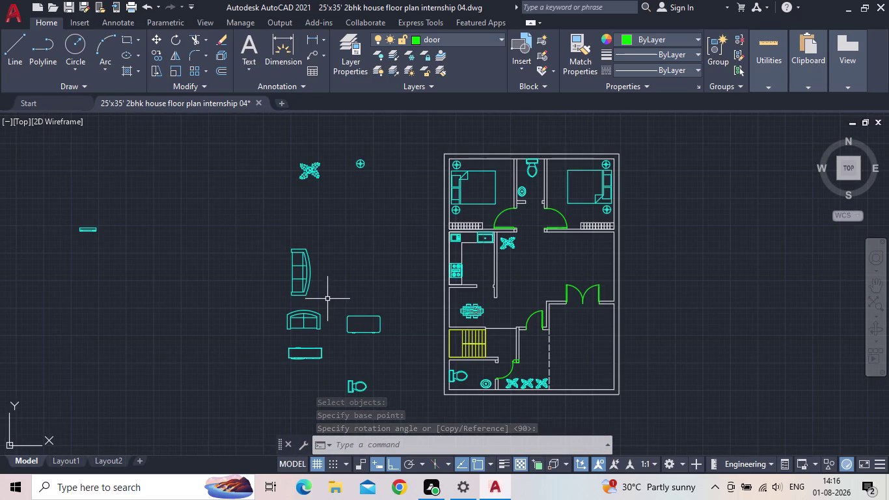
click(308, 326)
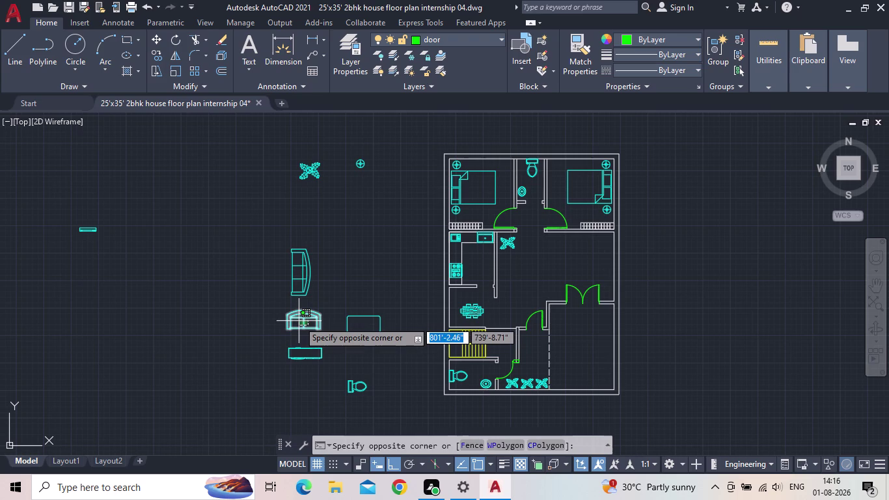
click(298, 321)
key(Escape)
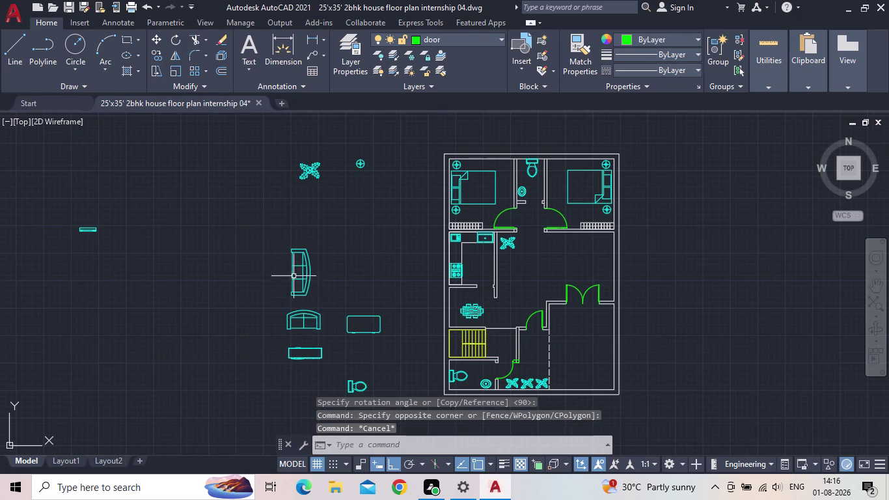
Grip-move the upright arched sofa into the plan against the living room's right wall.
click(296, 270)
click(309, 270)
click(307, 269)
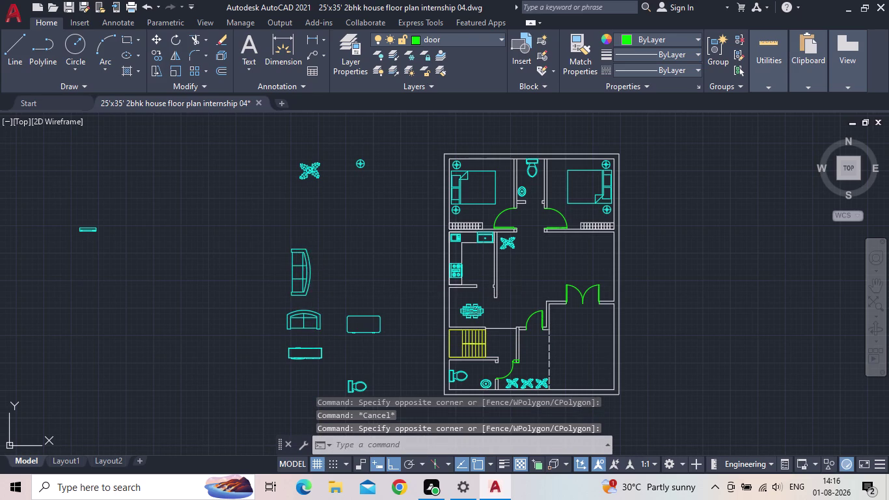
scroll(up, 3)
drag(310, 270, 339, 272)
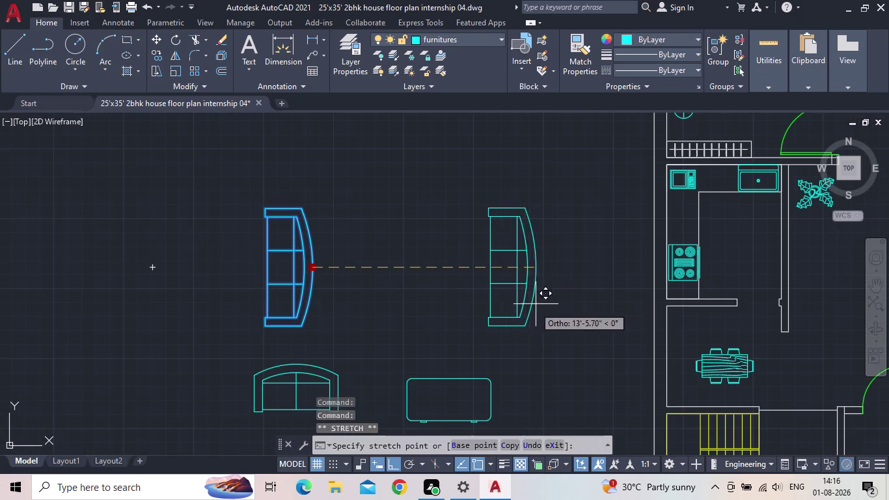
click(391, 465)
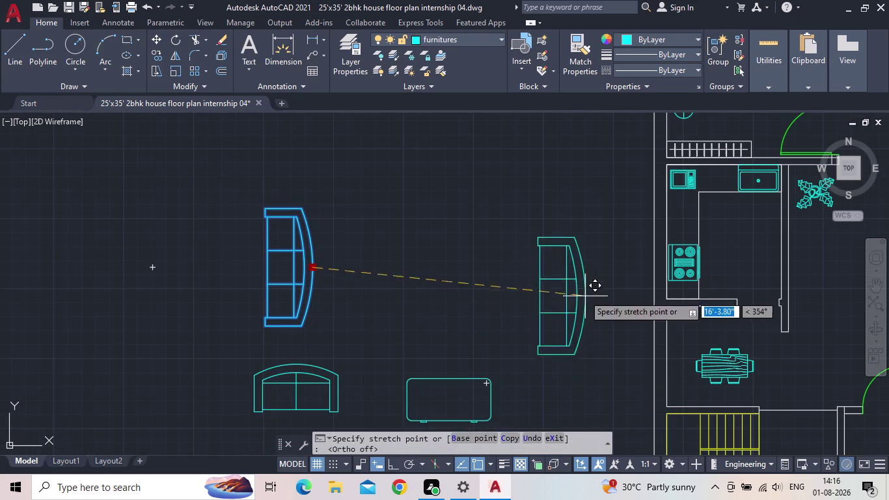
middle_drag(583, 294, 351, 279)
scroll(down, 3)
scroll(up, 3)
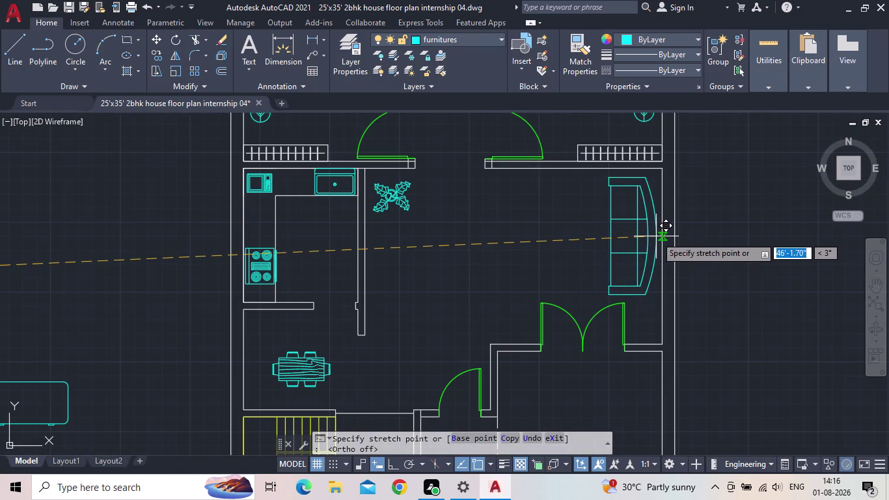
click(656, 236)
key(Escape)
Scale the living-room sofa down with SC from a base point on the sofa.
click(623, 248)
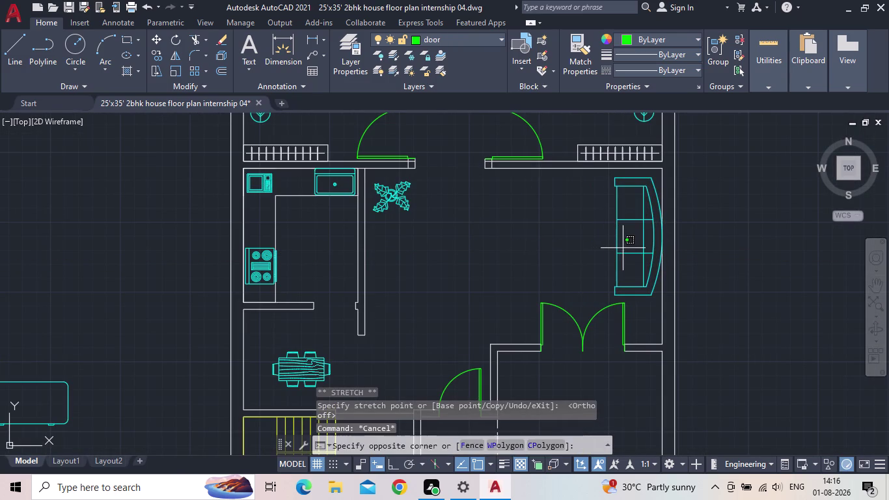
click(618, 249)
click(615, 249)
click(625, 245)
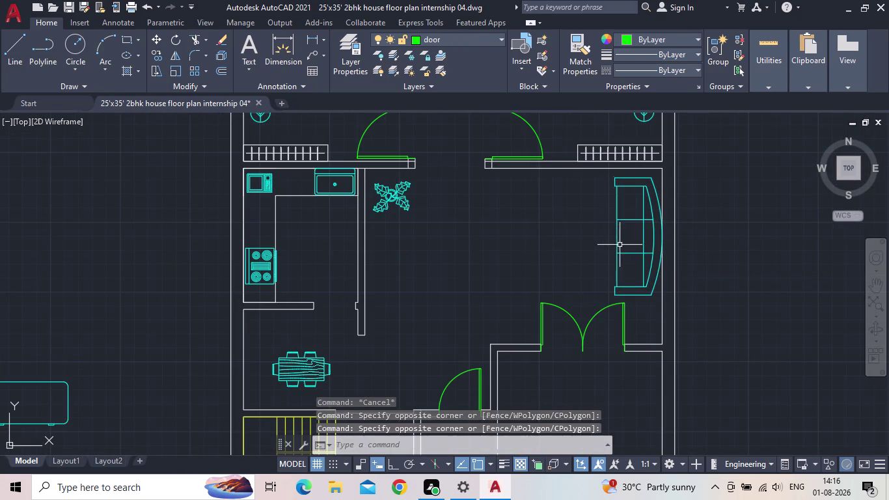
click(618, 243)
key(s)
key(c)
key(space)
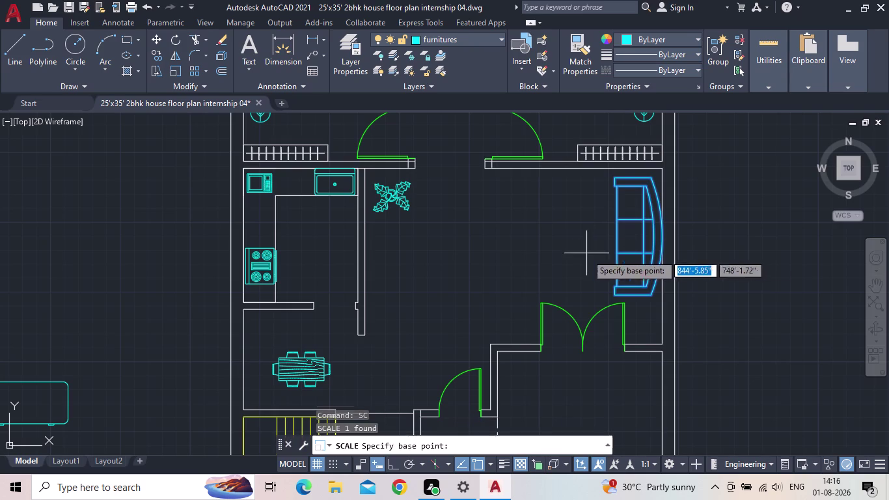
click(617, 242)
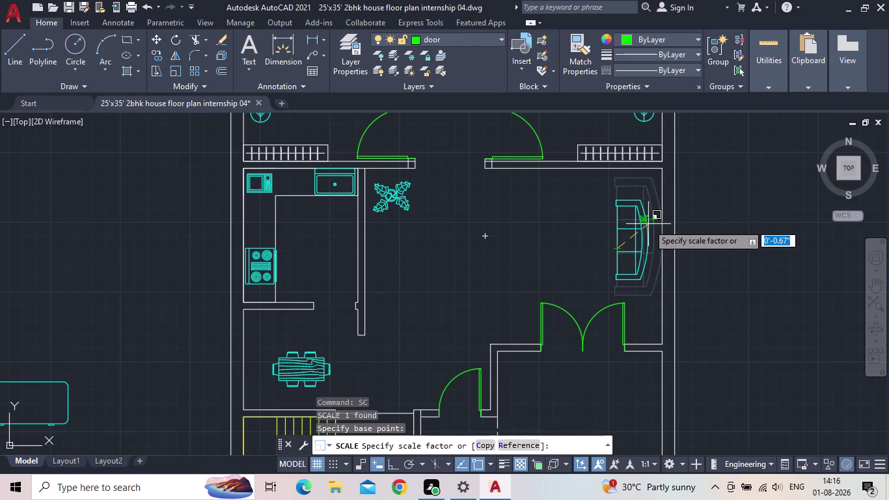
click(648, 224)
scroll(up, 3)
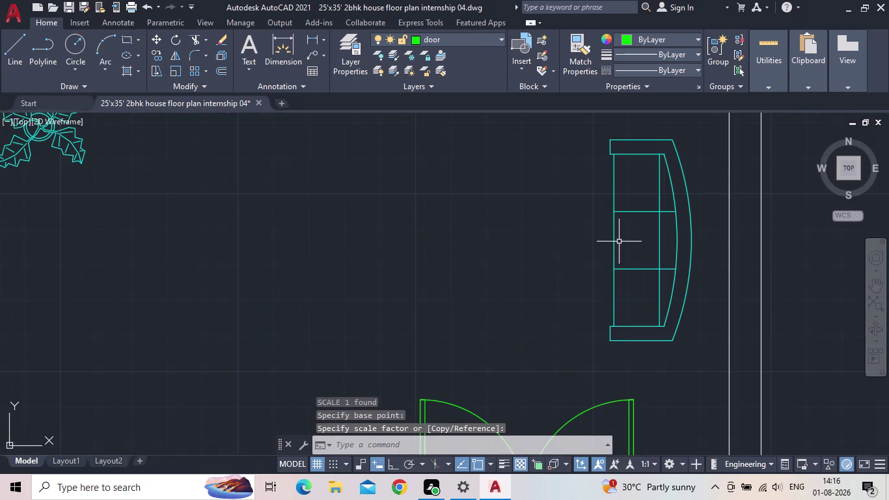
Grip-move the resized sofa closer against the right wall.
click(615, 244)
drag(691, 239, 697, 239)
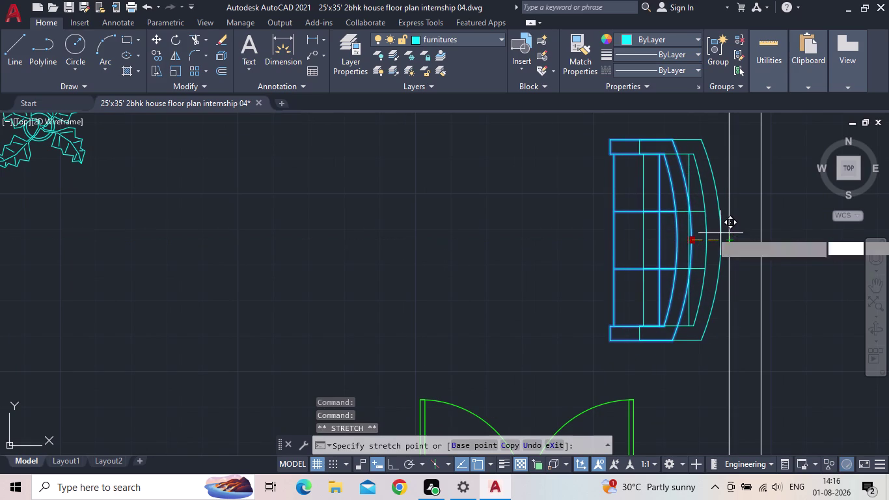
click(718, 227)
scroll(down, 3)
middle_drag(643, 211, 621, 258)
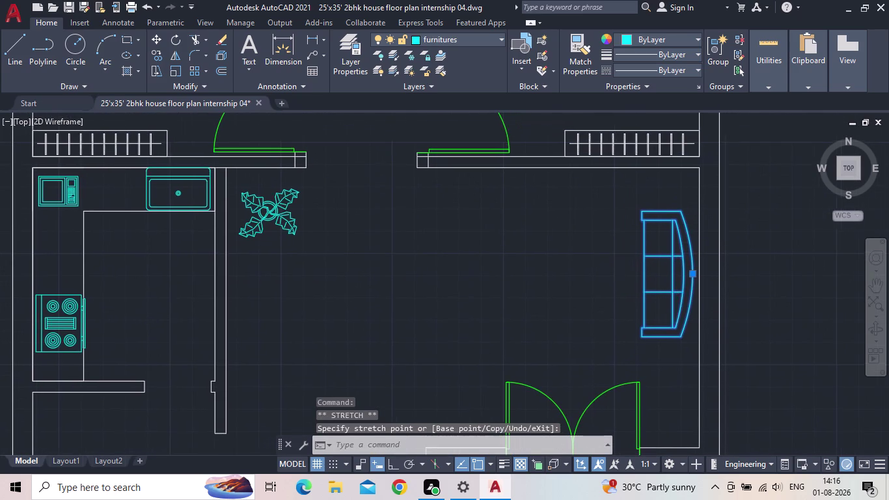
key(Escape)
scroll(down, 3)
middle_drag(554, 265, 480, 263)
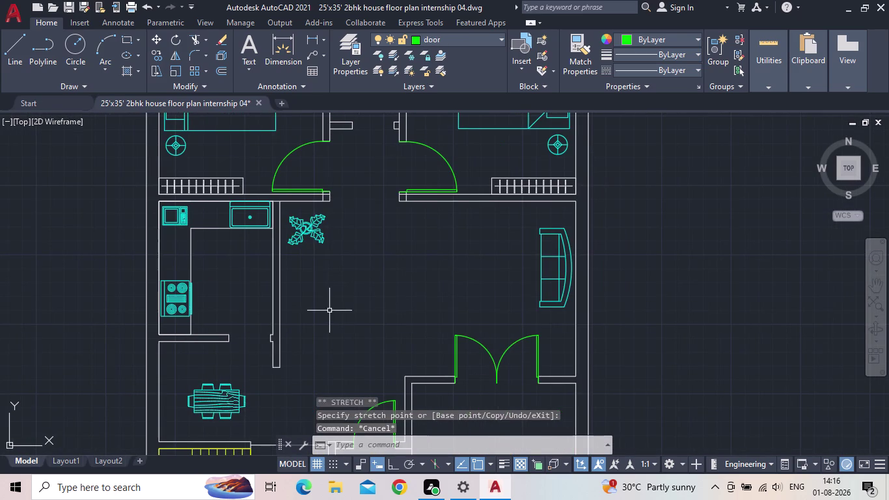
Move the arched sofa from outside the plan into the living area.
scroll(down, 3)
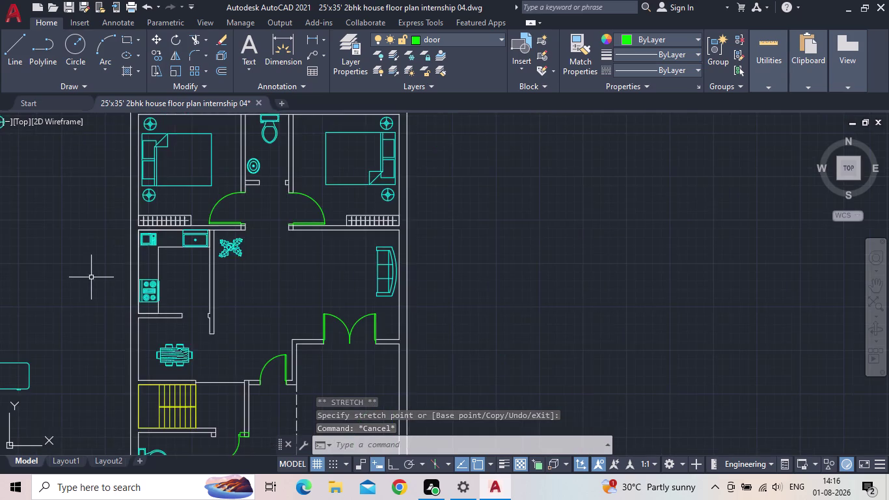
middle_drag(96, 276, 361, 306)
drag(182, 431, 175, 417)
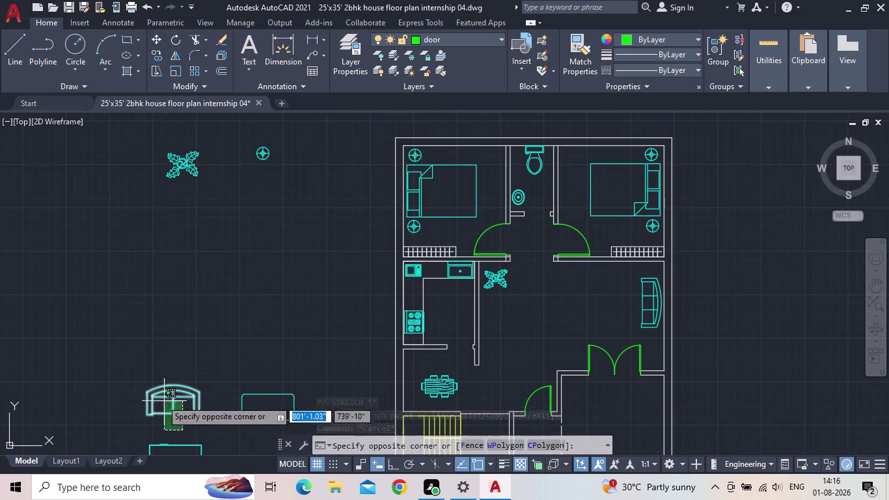
click(148, 391)
drag(171, 385, 199, 376)
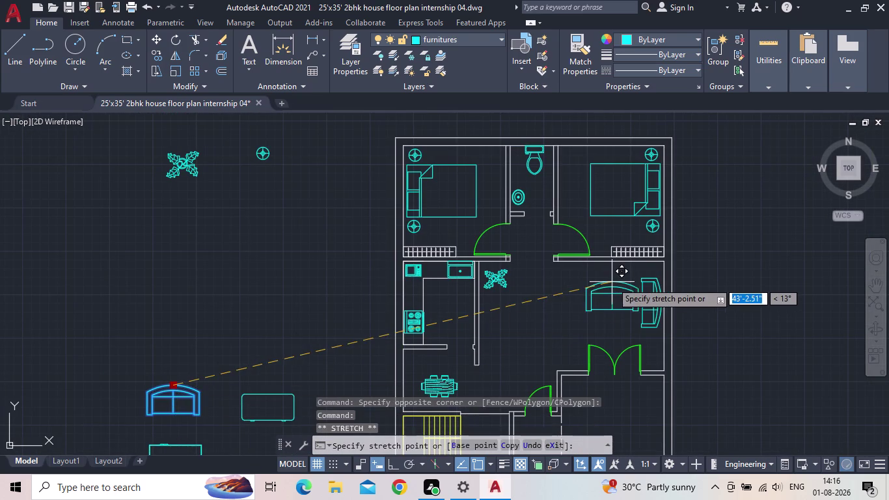
scroll(up, 3)
click(608, 260)
key(Escape)
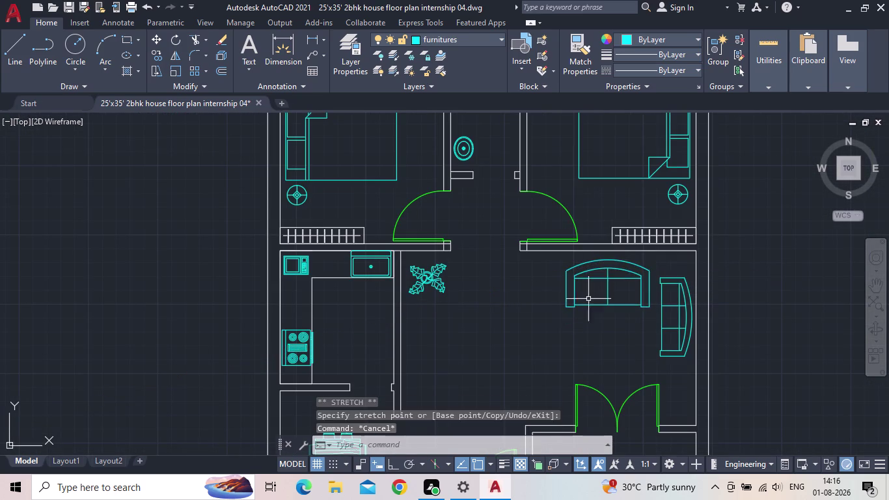
Scale the arched sofa in the living area down from its front point.
middle_drag(614, 331, 563, 333)
scroll(up, 3)
text(sc)
key(space)
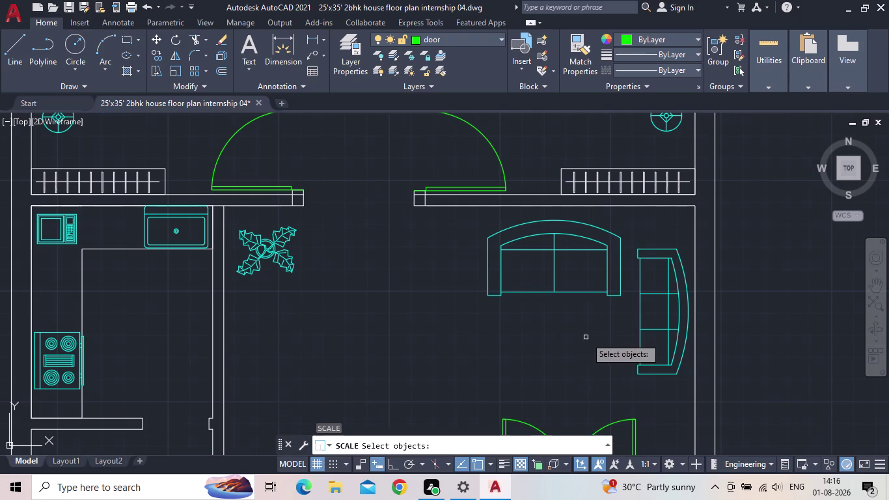
drag(594, 326, 587, 317)
click(513, 253)
key(space)
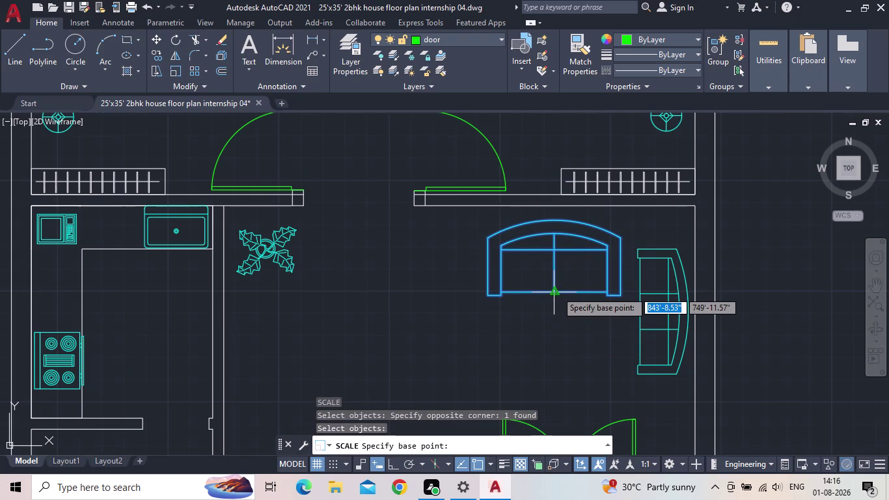
click(556, 292)
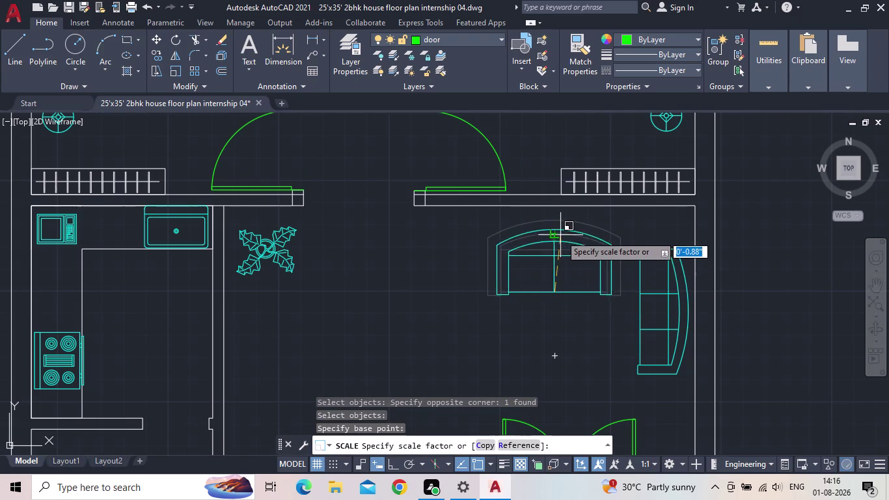
click(561, 243)
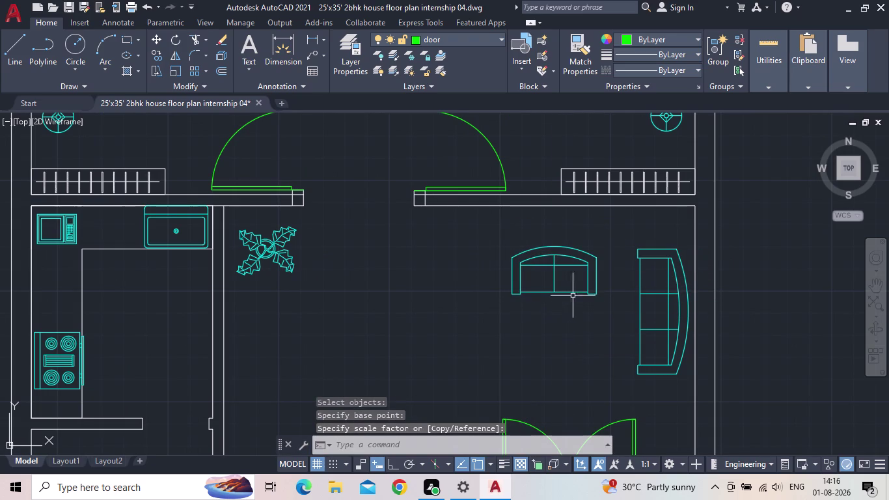
Grab the small sofa's grip to move it up toward the top wall.
click(567, 272)
click(549, 280)
click(554, 243)
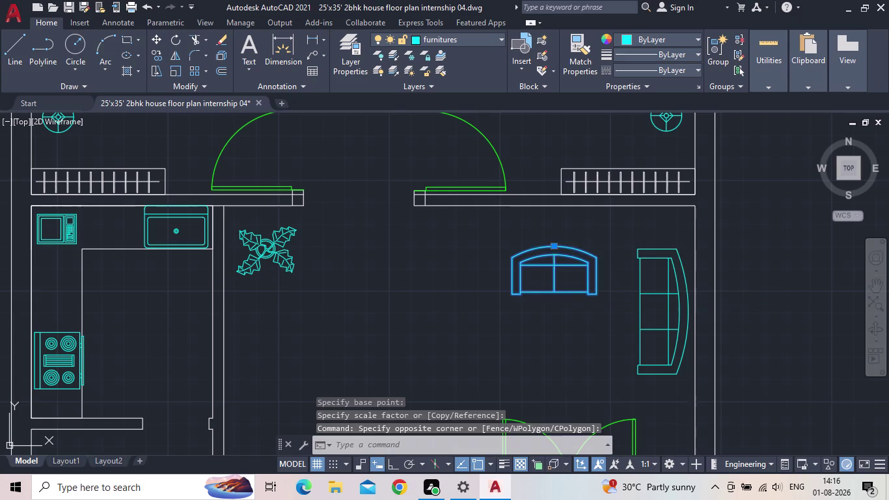
click(576, 212)
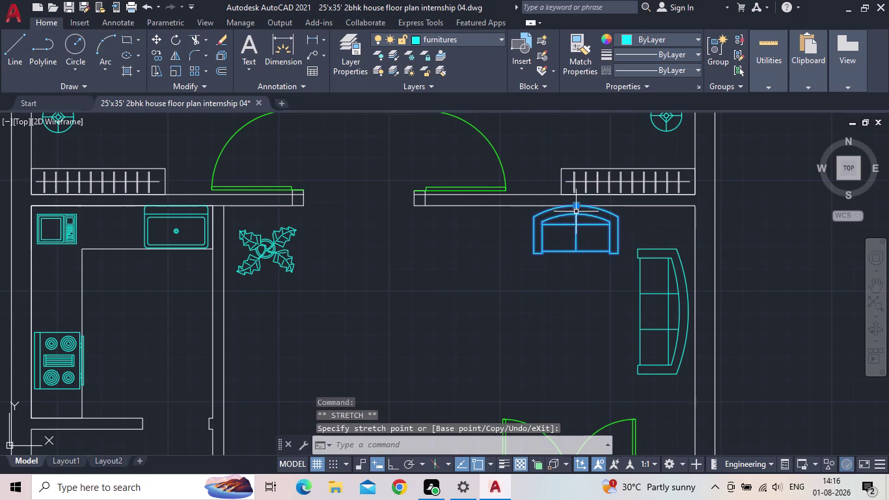
Reshape the small sofa's curved back by stretching its arc grip to a new point.
middle_drag(612, 265, 551, 301)
key(Escape)
scroll(down, 3)
middle_drag(546, 308, 532, 304)
scroll(up, 3)
click(503, 253)
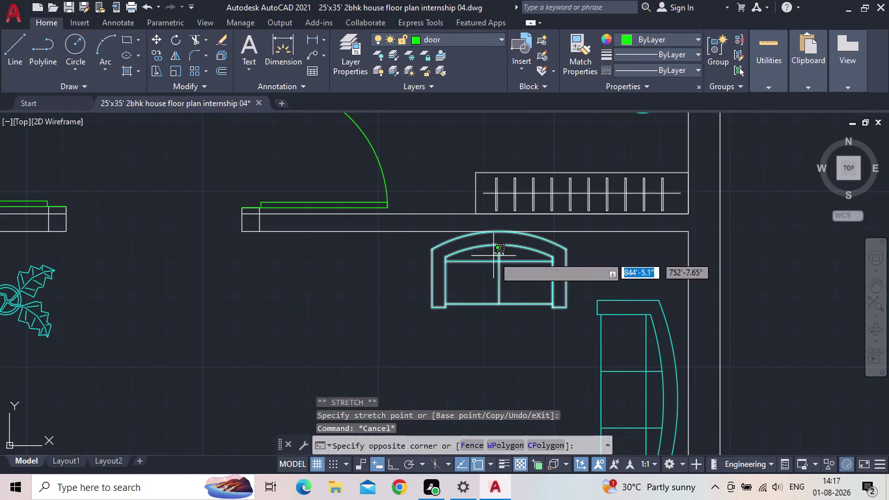
click(492, 255)
click(499, 231)
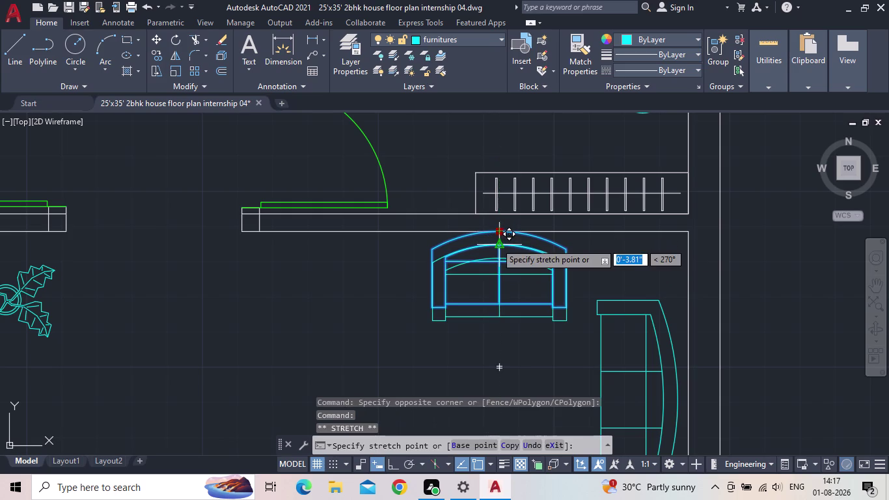
click(496, 242)
Stretch the other small sofa back arc's top grip to a new curve.
scroll(up, 3)
middle_click(505, 310)
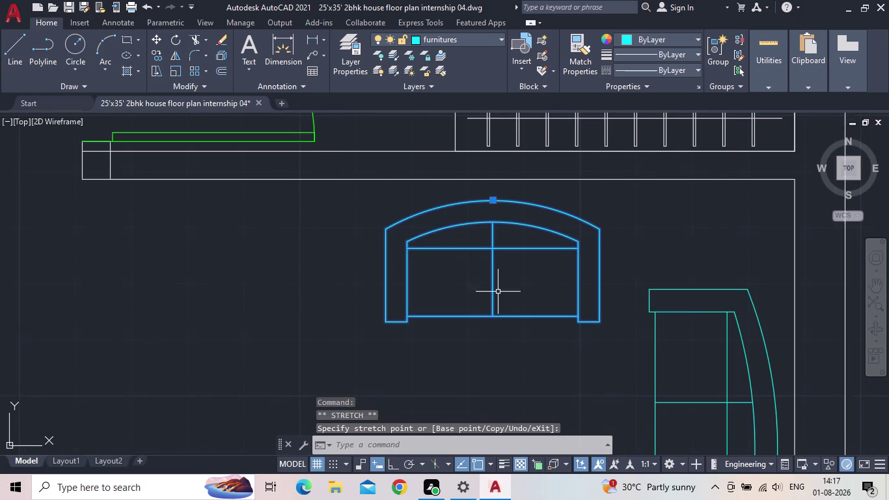
middle_drag(498, 292, 467, 307)
scroll(up, 3)
click(454, 158)
click(456, 165)
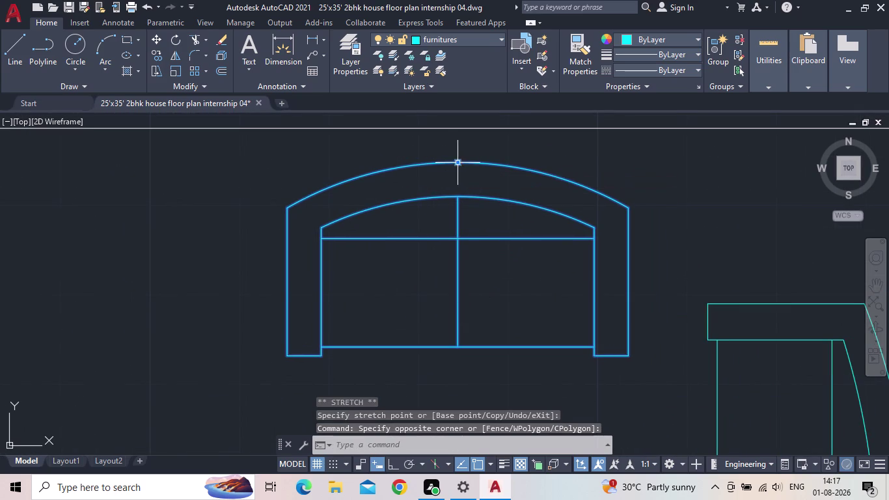
click(461, 164)
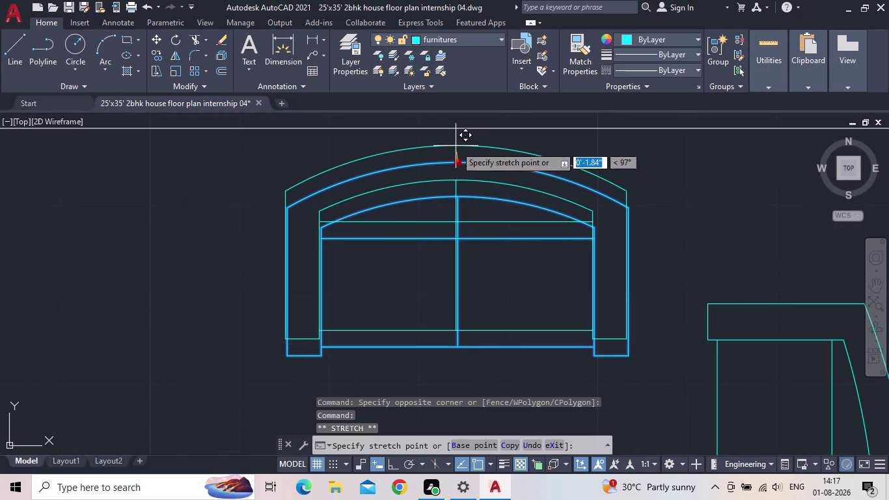
click(455, 146)
Stretch the long right-wall sofa's back arc midpoint to a new curve, then deselect.
middle_drag(601, 305, 570, 292)
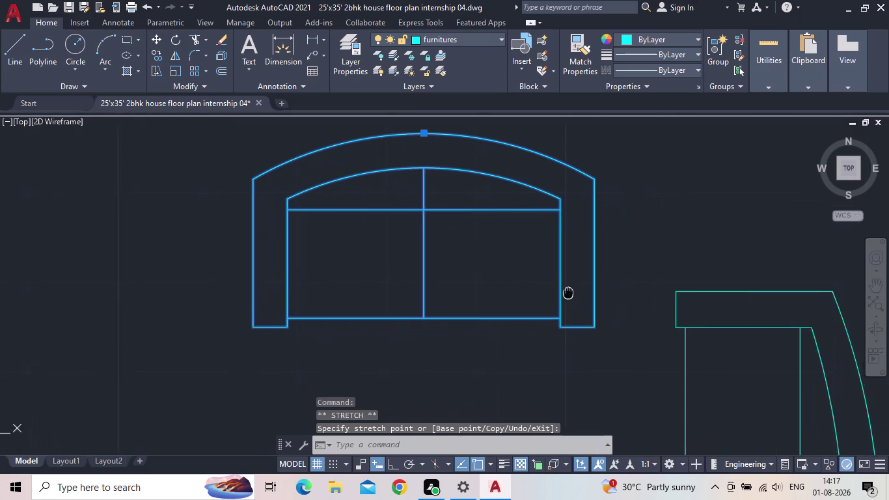
middle_drag(570, 293, 553, 288)
scroll(down, 3)
middle_drag(616, 297, 599, 221)
scroll(down, 3)
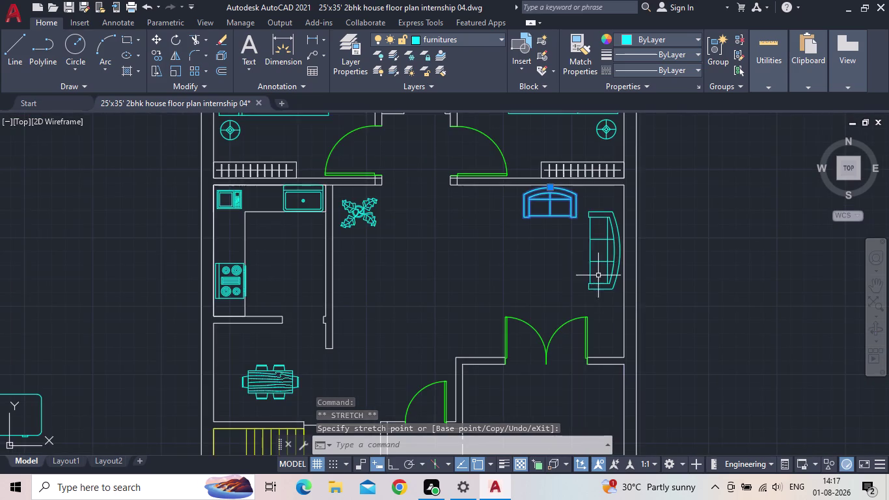
scroll(up, 3)
click(597, 293)
click(595, 298)
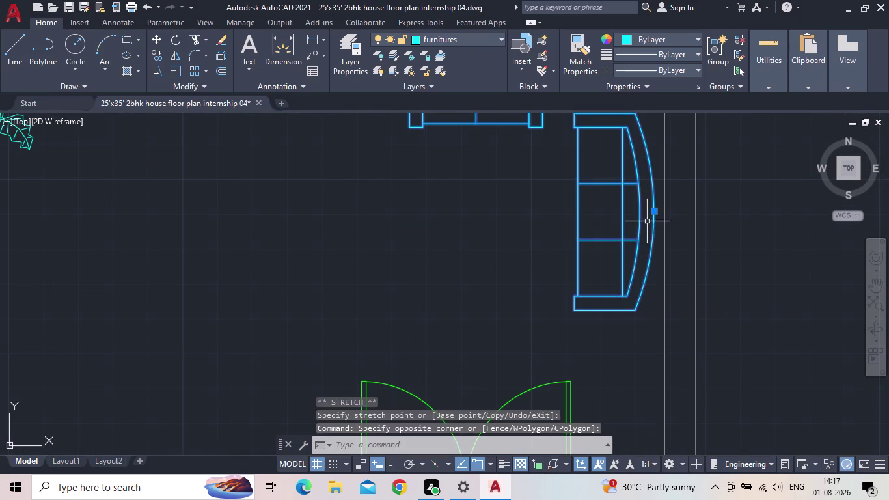
click(652, 212)
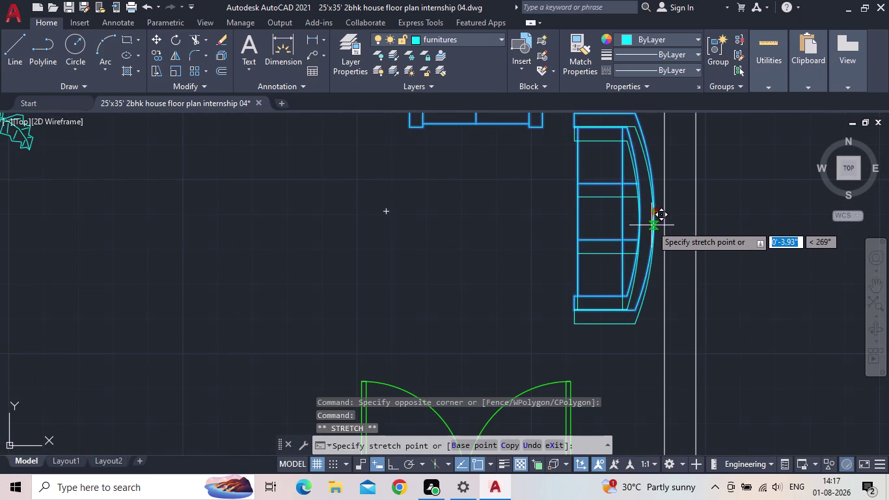
click(651, 226)
key(Escape)
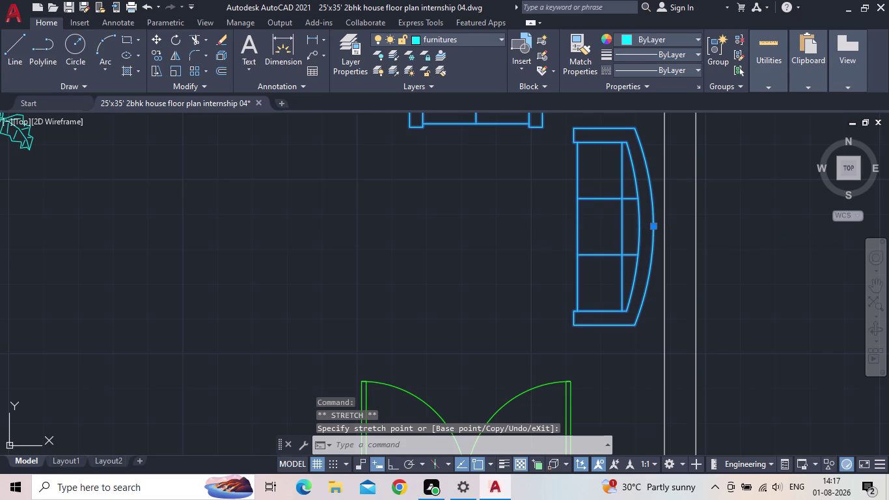
scroll(down, 3)
middle_drag(548, 229, 553, 250)
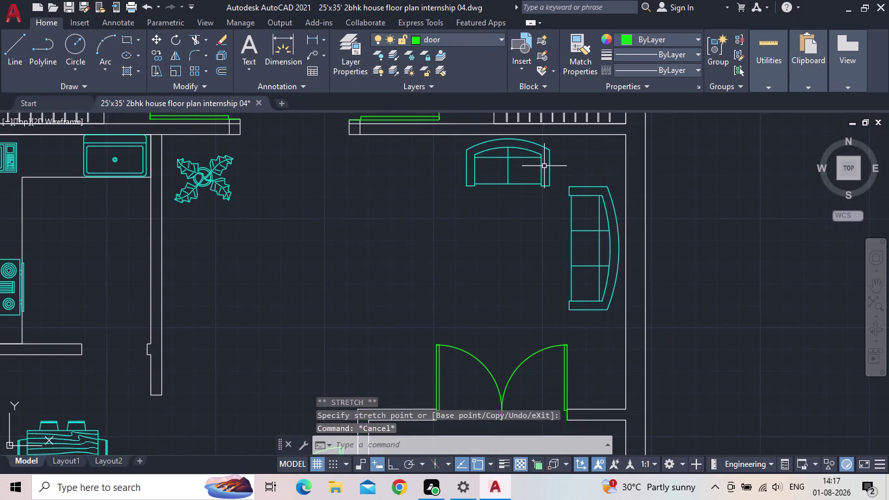
scroll(down, 3)
middle_drag(531, 221, 566, 215)
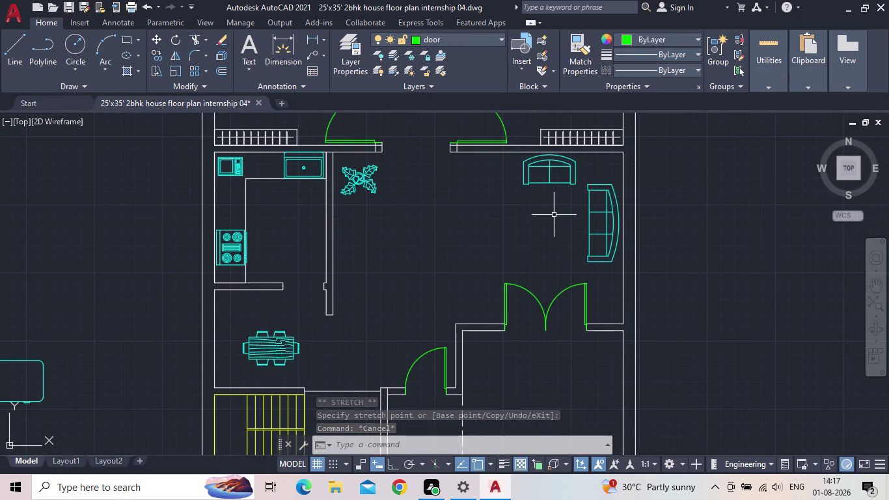
middle_drag(532, 200, 560, 218)
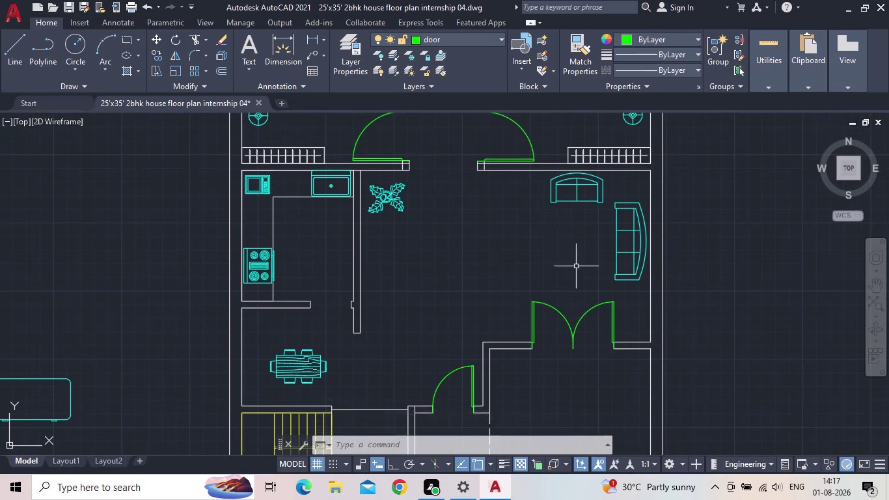
Rotate the spare fridge block beside the plan upright with RO.
middle_drag(578, 270, 554, 232)
scroll(down, 3)
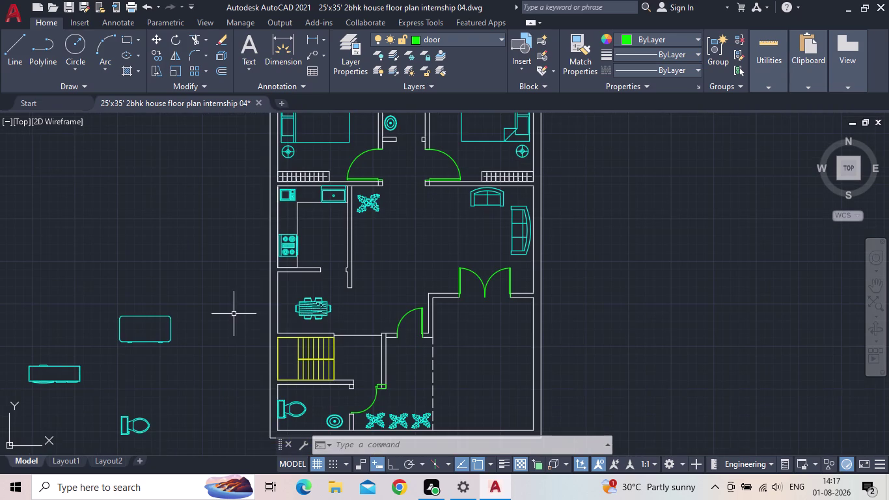
click(142, 358)
click(122, 319)
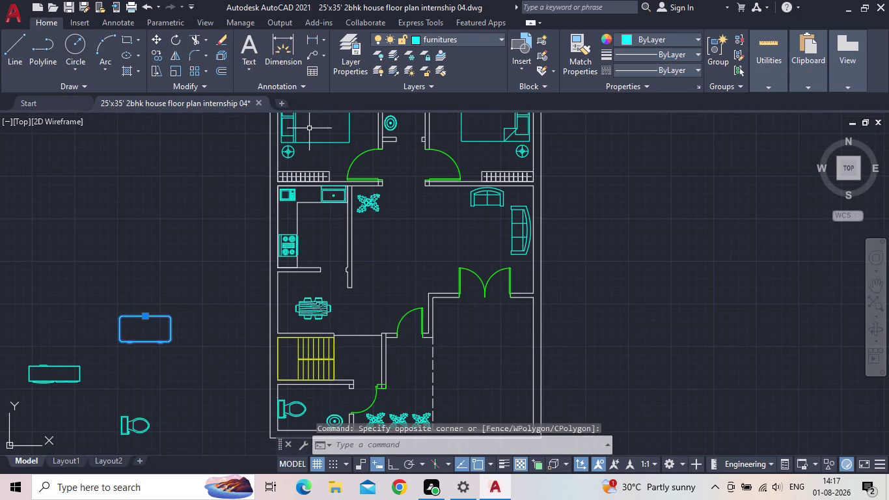
click(393, 463)
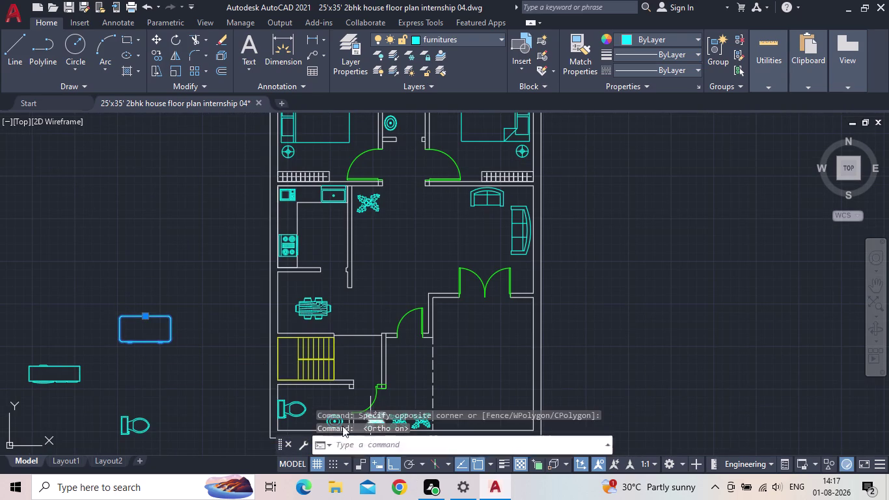
key(r)
key(o)
key(space)
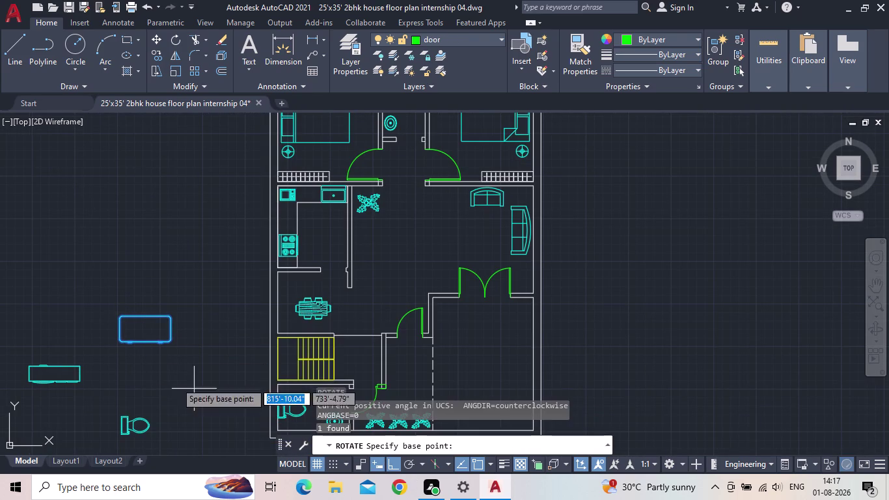
click(146, 343)
click(156, 250)
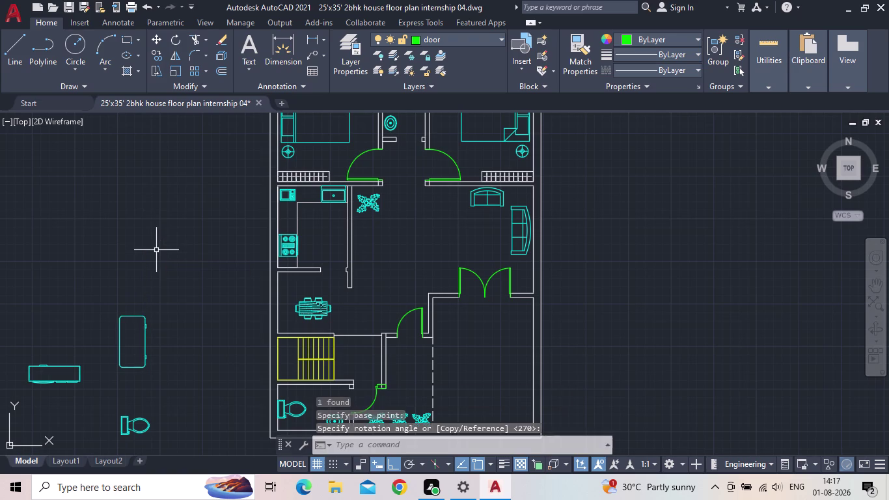
key(Escape)
Move the rotated fridge block beside the long sofa.
click(173, 358)
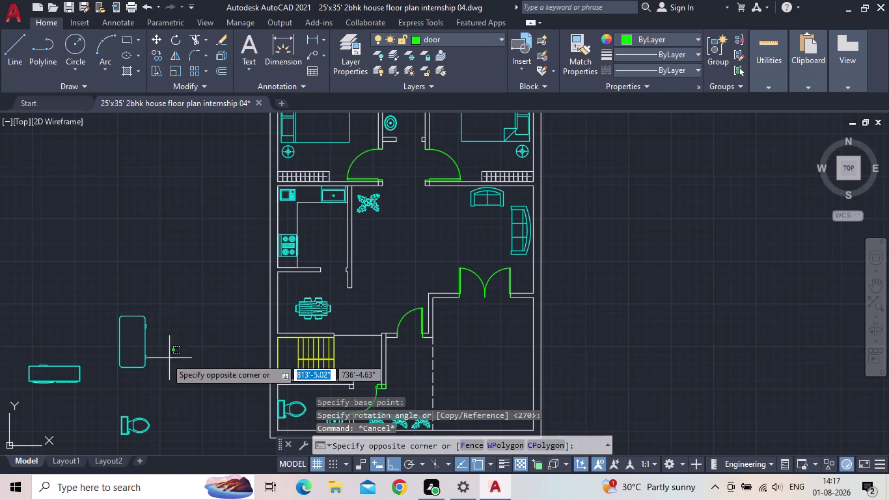
click(108, 341)
drag(115, 345, 139, 340)
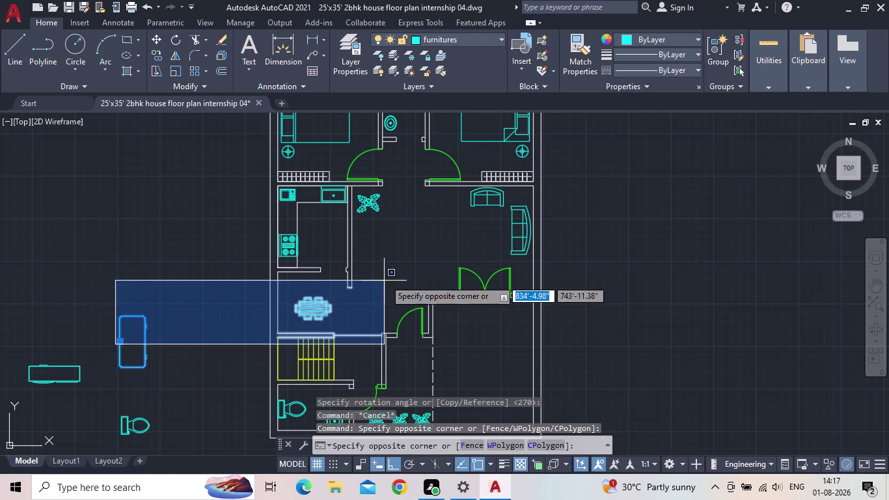
click(119, 274)
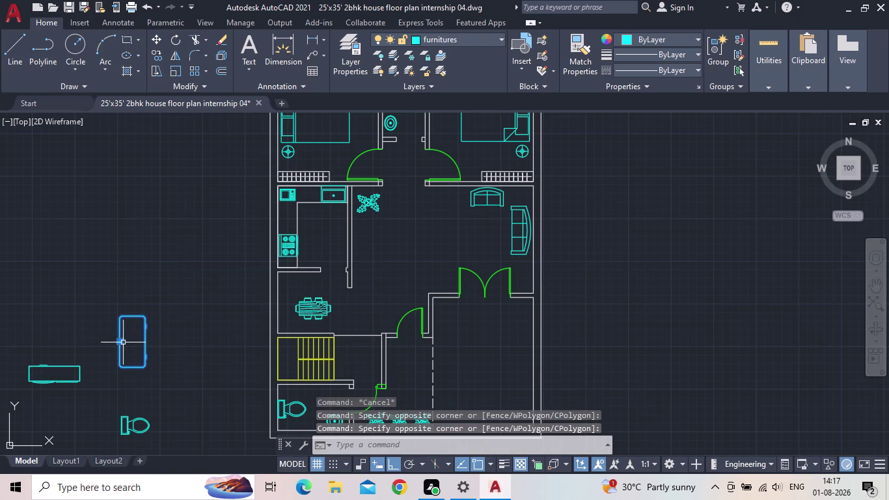
click(122, 343)
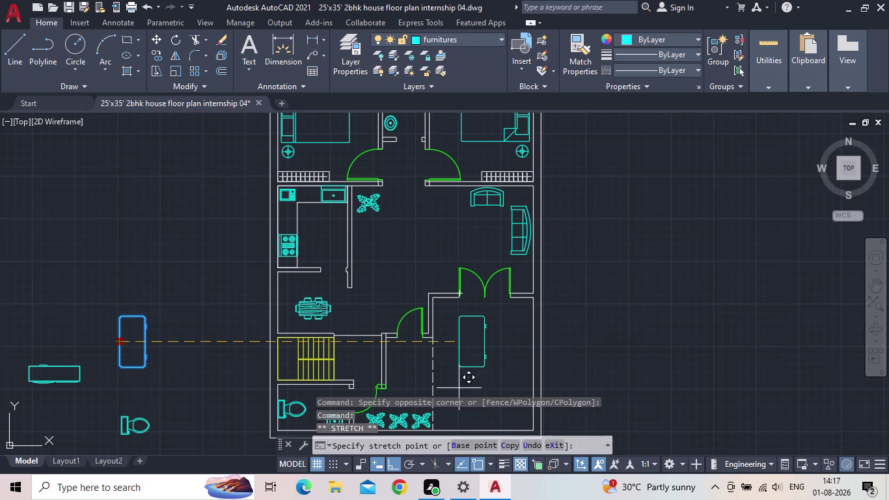
click(394, 466)
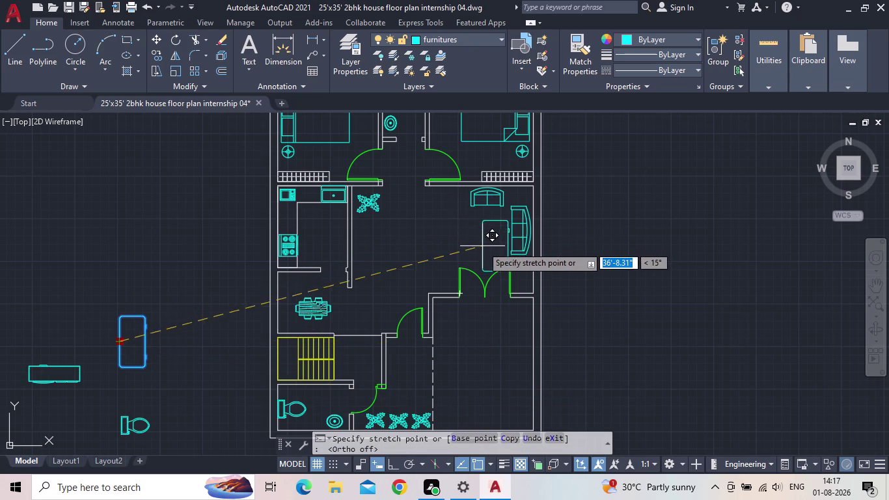
scroll(up, 3)
click(472, 235)
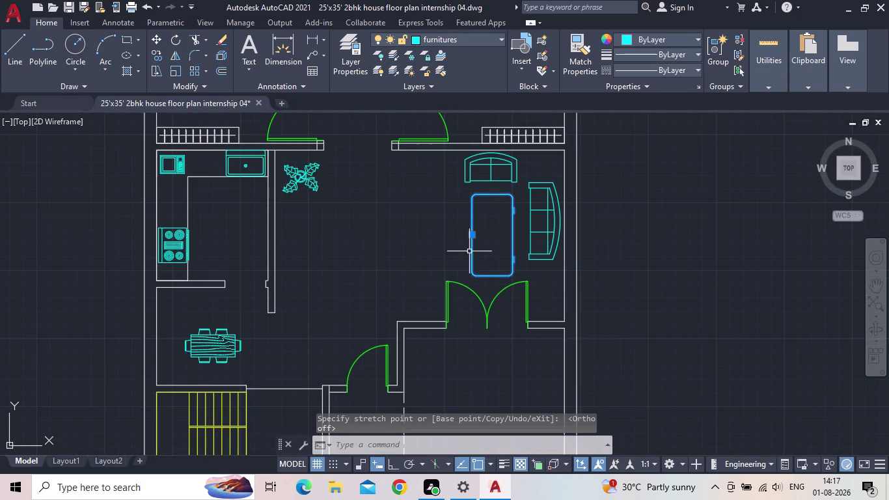
Scale the fridge block down to a smaller size with SC.
key(Escape)
key(s)
key(c)
key(space)
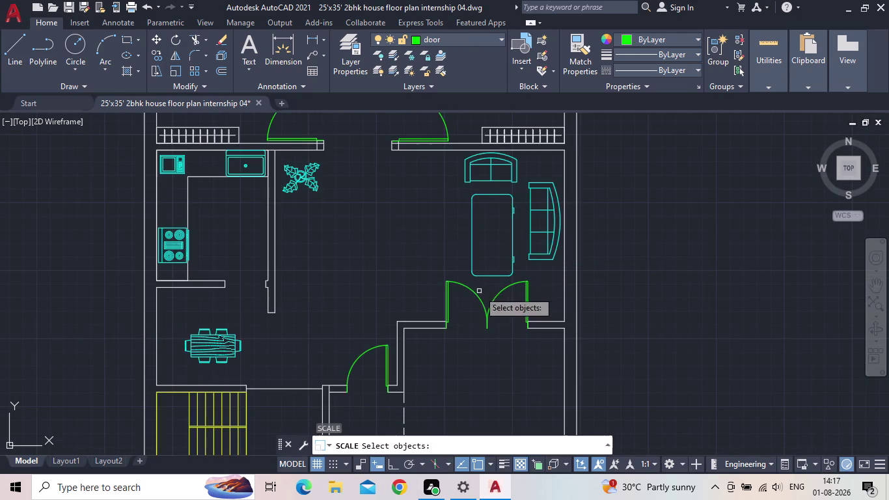
click(488, 283)
click(483, 266)
key(space)
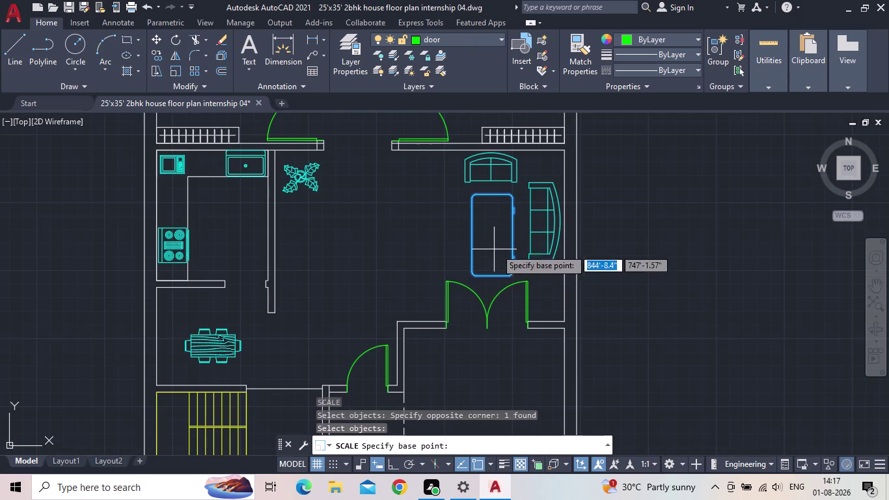
click(514, 239)
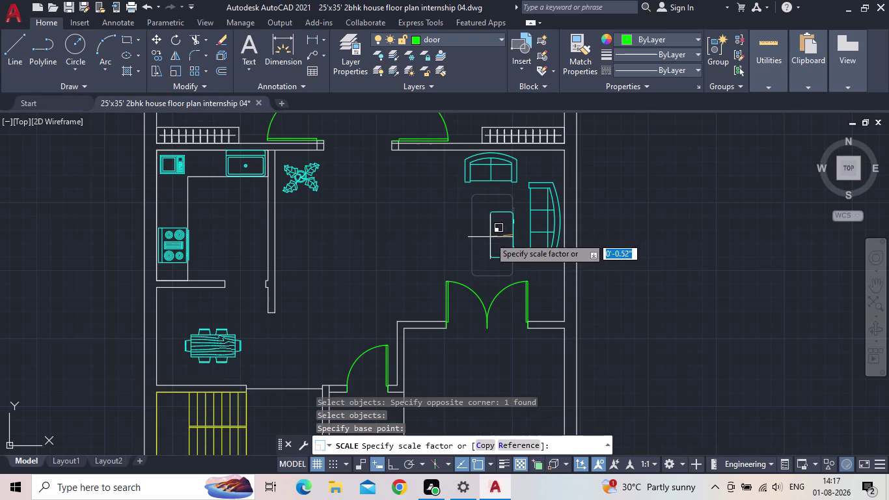
click(491, 239)
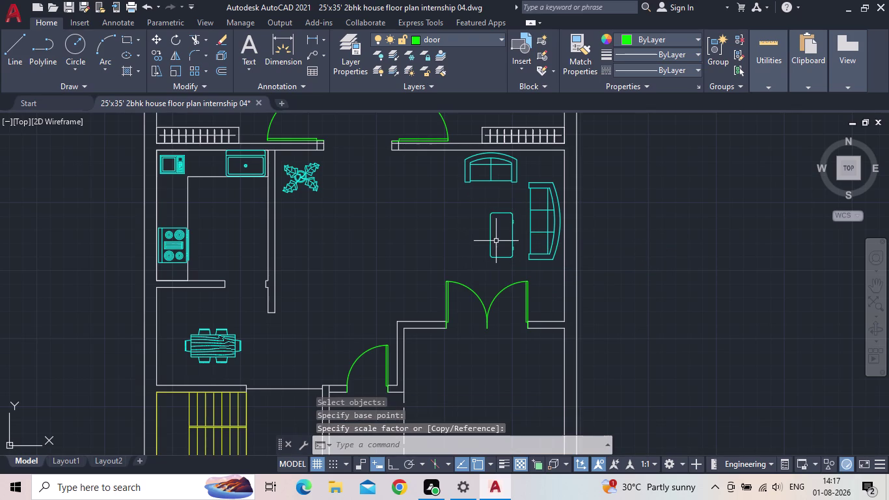
Move the living-room table centred between the sofas and save the drawing.
click(499, 258)
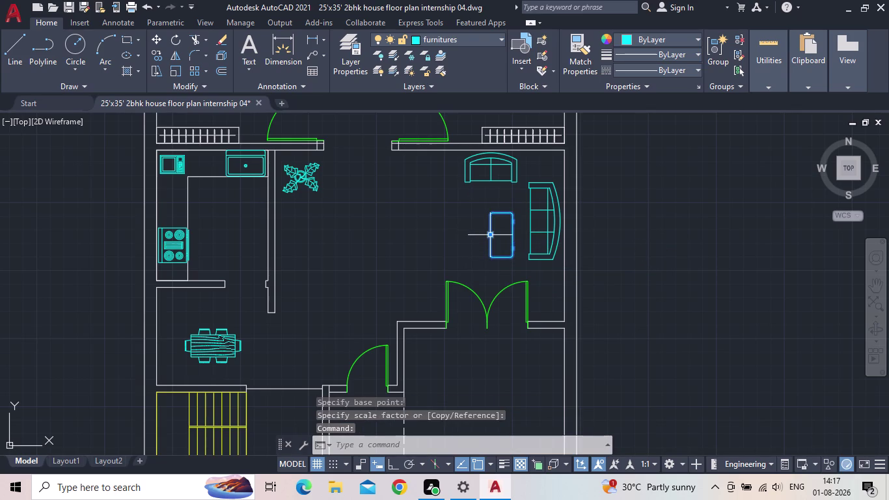
click(490, 237)
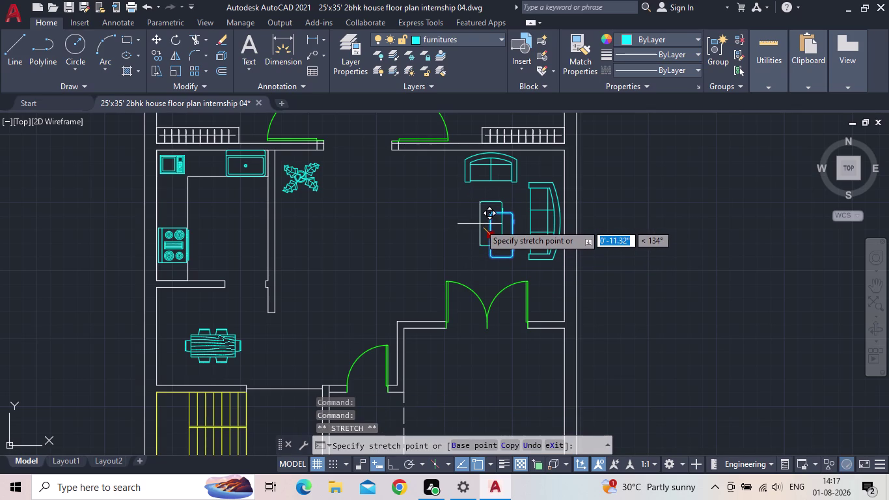
click(480, 223)
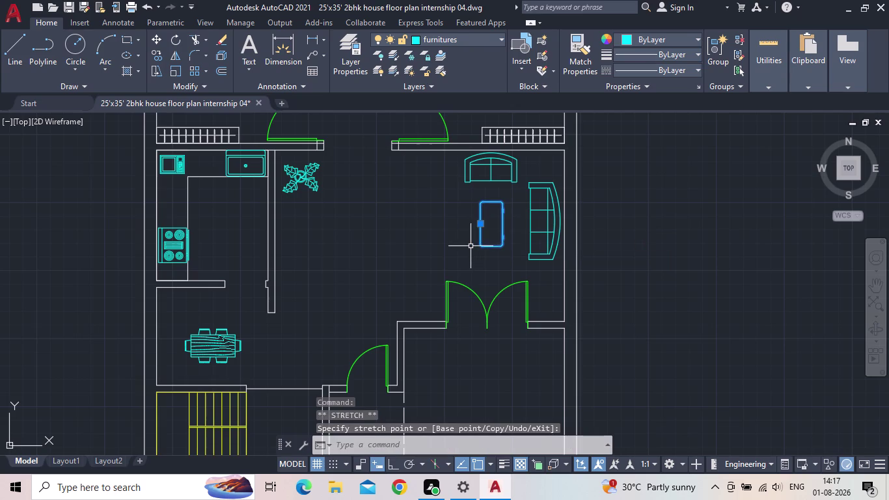
key(Escape)
scroll(down, 3)
scroll(up, 3)
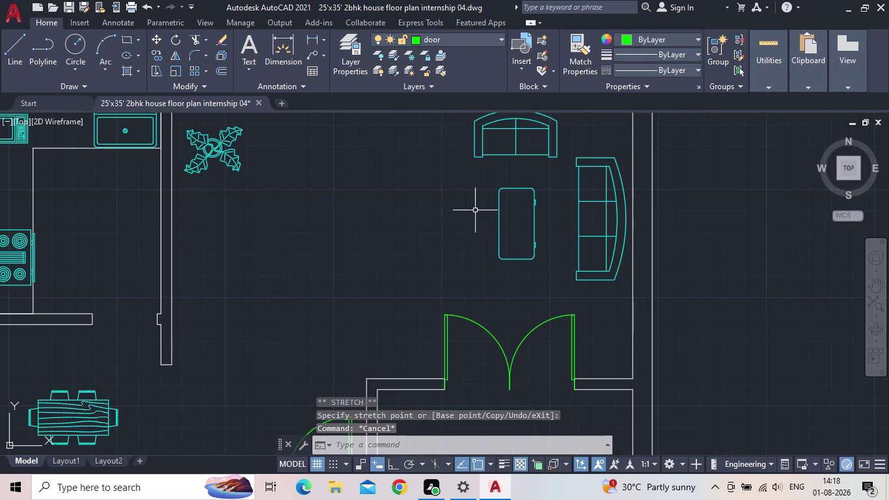
middle_drag(541, 181, 518, 203)
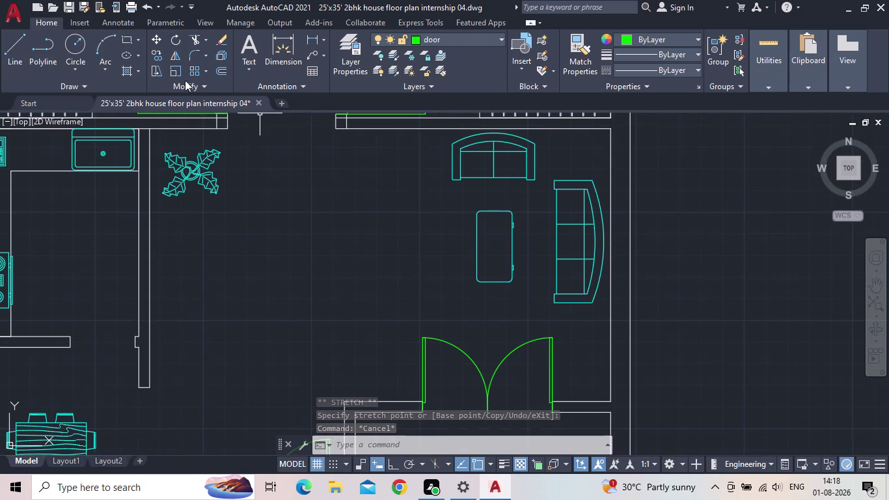
click(65, 5)
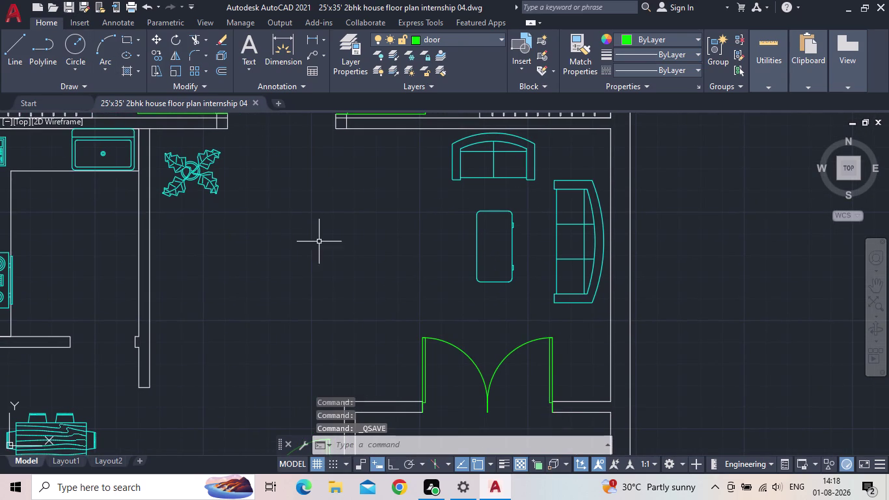
scroll(down, 3)
scroll(down, 3)
middle_drag(343, 246, 341, 233)
scroll(up, 3)
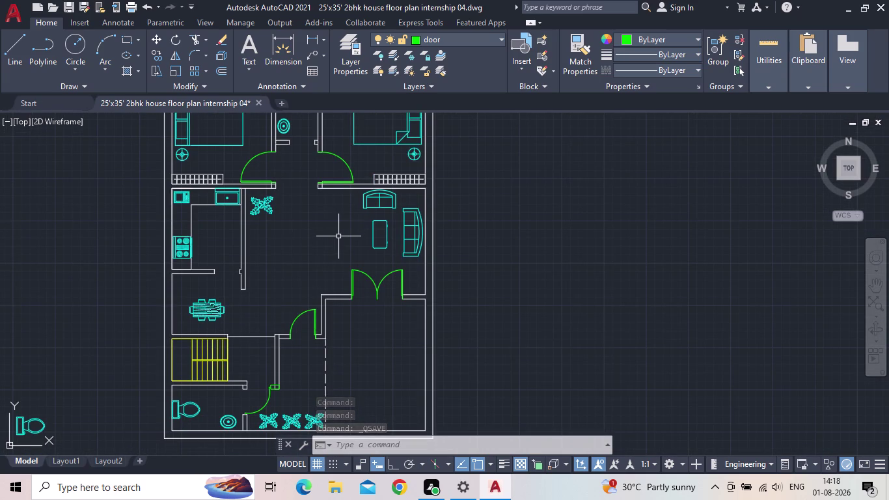
scroll(up, 3)
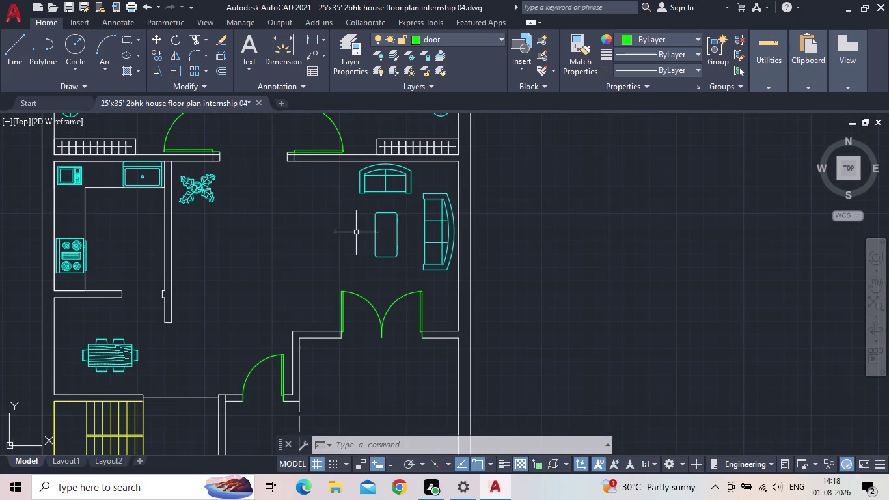
scroll(down, 3)
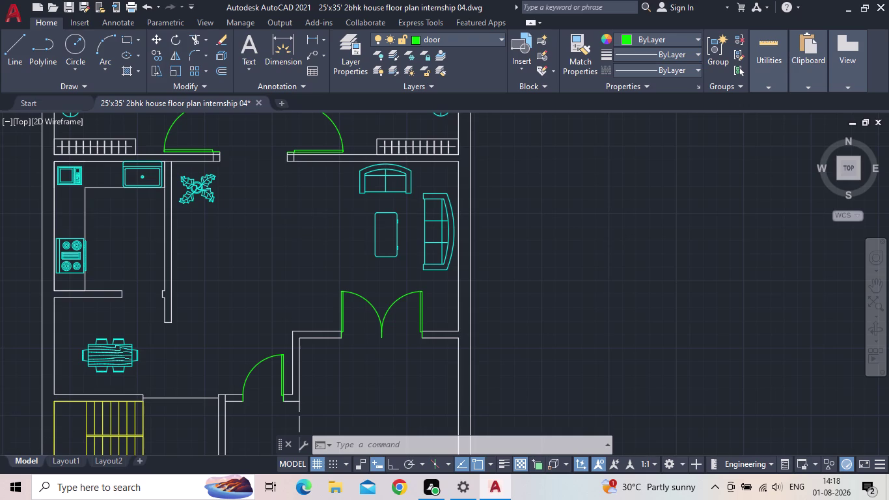
middle_drag(322, 226, 322, 284)
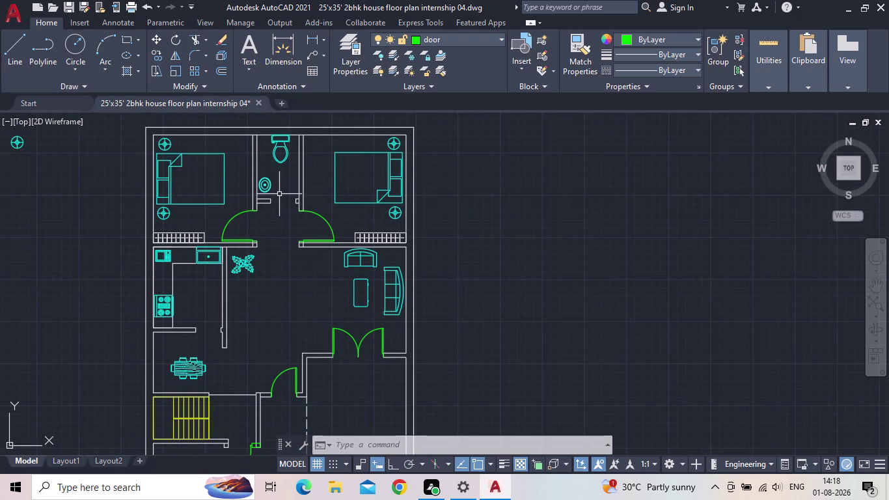
middle_drag(258, 330, 304, 209)
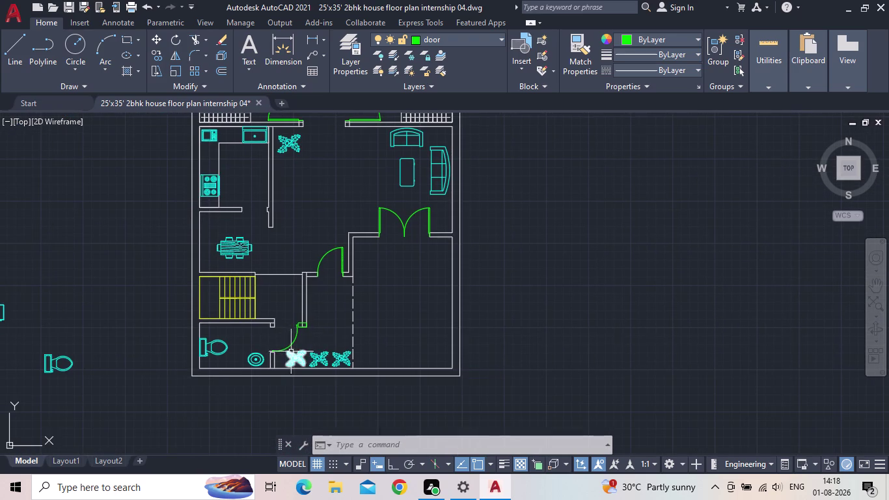
middle_drag(282, 223, 288, 339)
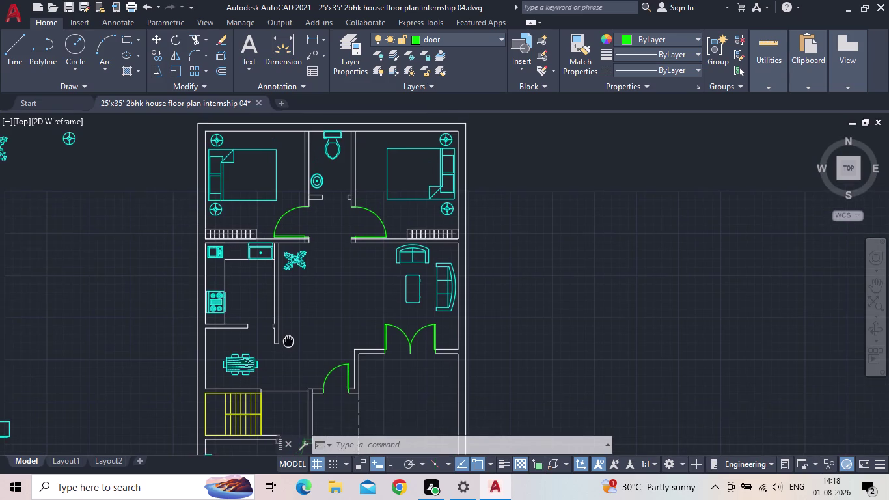
middle_drag(288, 340, 289, 221)
scroll(up, 3)
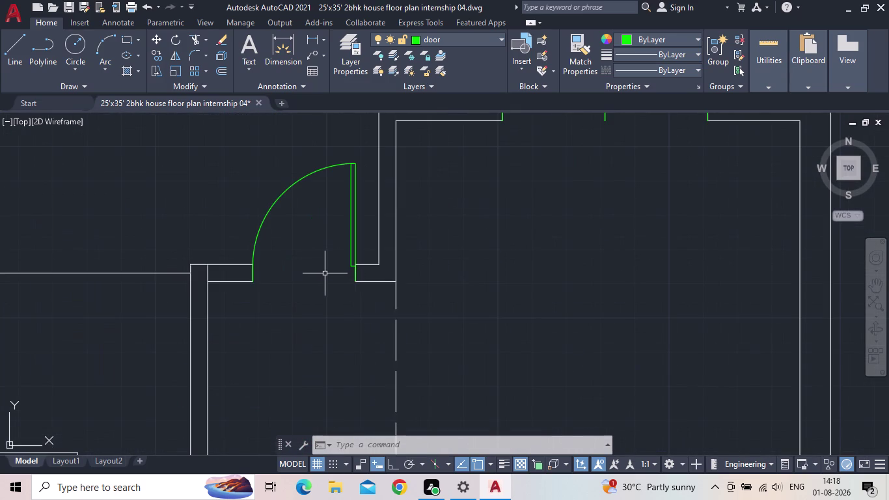
Start copying the door, window-selecting it and picking its hinge corner as base point.
key(c)
key(o)
key(Return)
drag(312, 232, 293, 210)
click(244, 169)
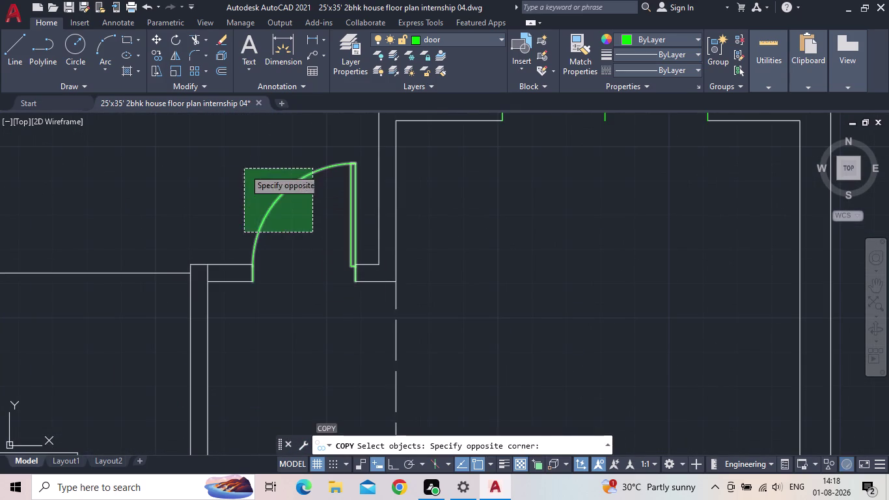
key(space)
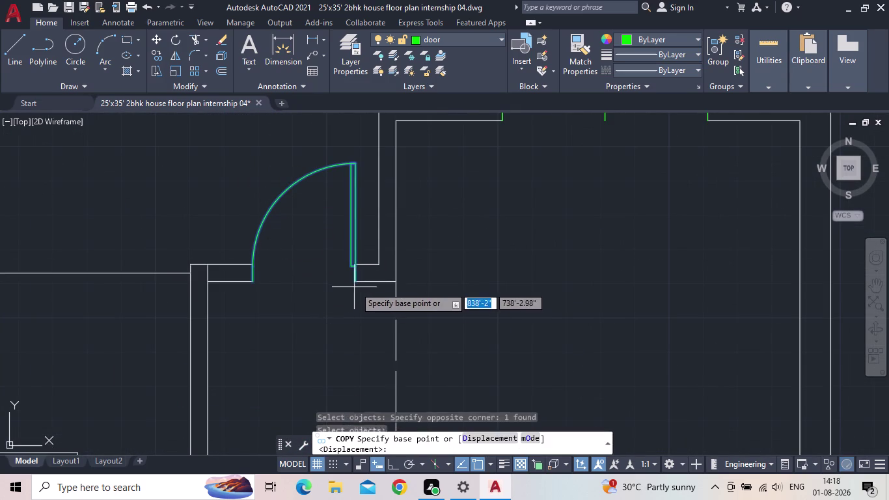
click(358, 281)
Place the door copy in the upper bathroom doorway, zoom out and save.
middle_drag(367, 170, 402, 351)
scroll(down, 3)
middle_drag(373, 222, 366, 375)
scroll(down, 3)
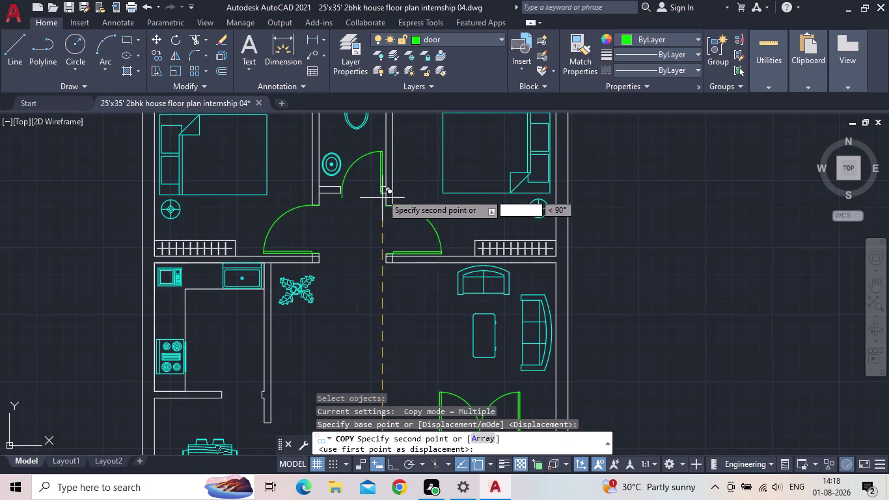
scroll(up, 3)
scroll(up, 3)
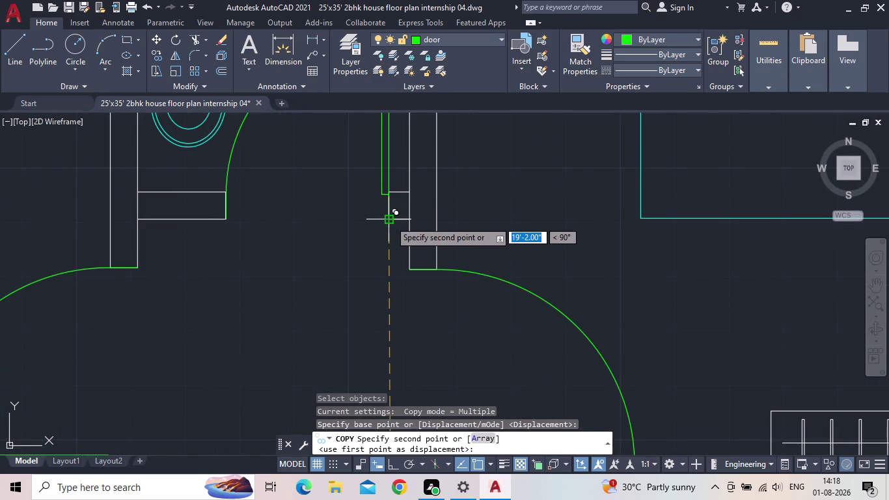
click(390, 220)
scroll(down, 3)
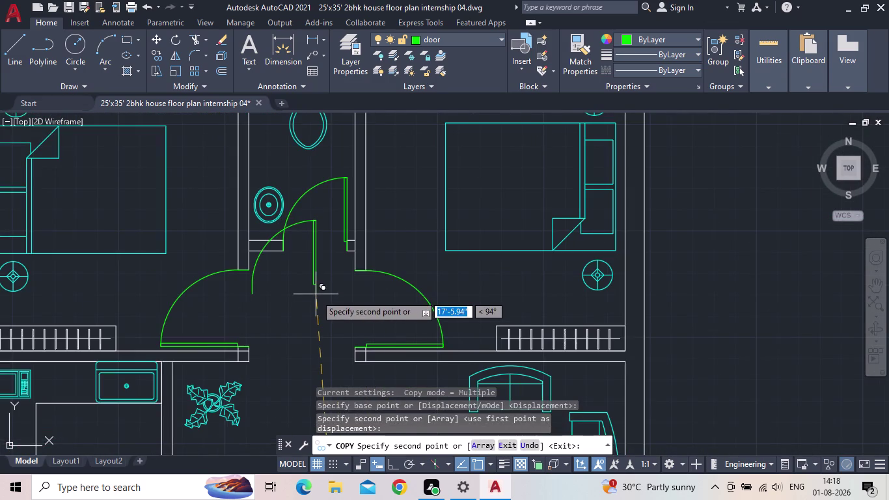
key(Escape)
scroll(down, 3)
scroll(down, 3)
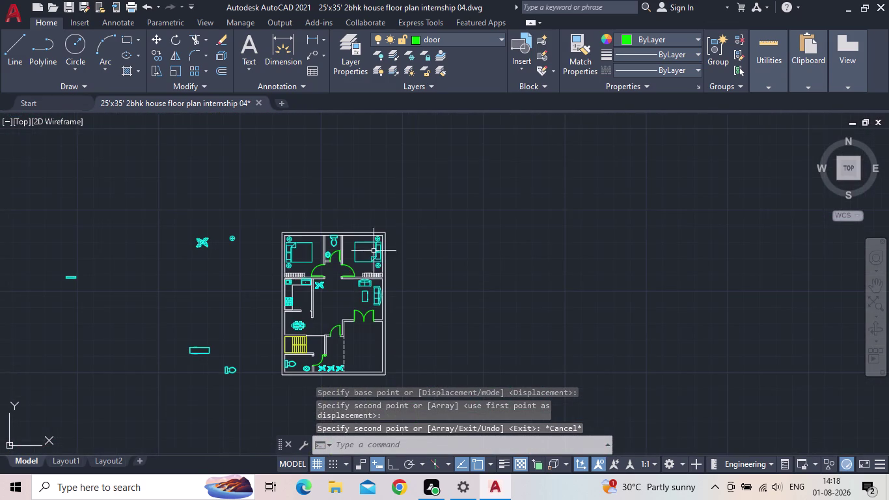
middle_drag(458, 237, 481, 225)
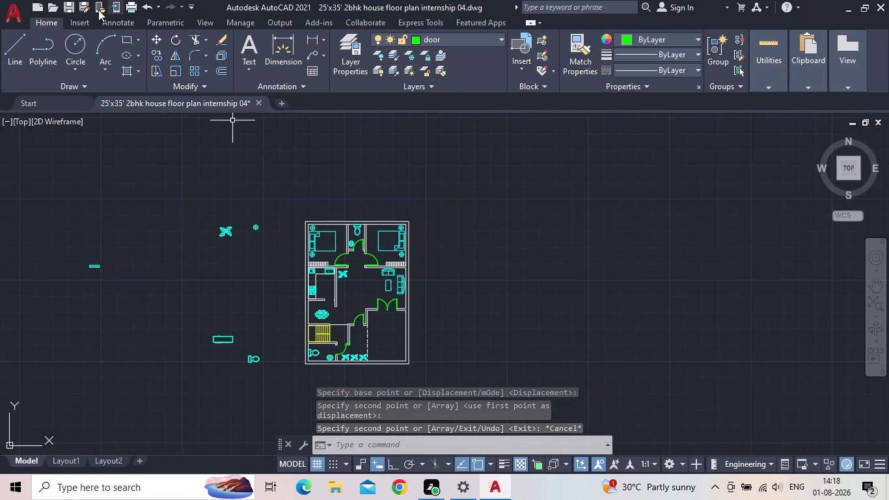
click(69, 10)
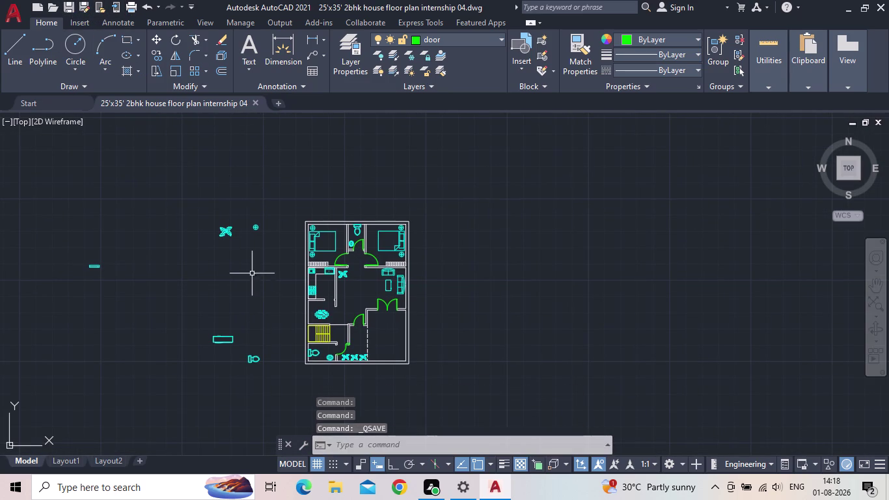
scroll(up, 3)
click(234, 248)
click(163, 225)
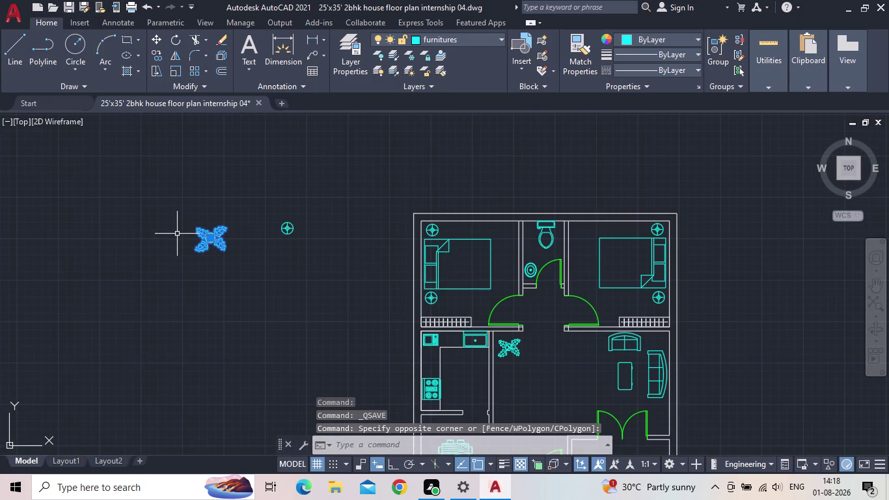
key(Delete)
drag(315, 271, 314, 263)
click(256, 198)
key(Delete)
scroll(down, 3)
middle_drag(211, 280, 307, 274)
scroll(up, 3)
click(194, 287)
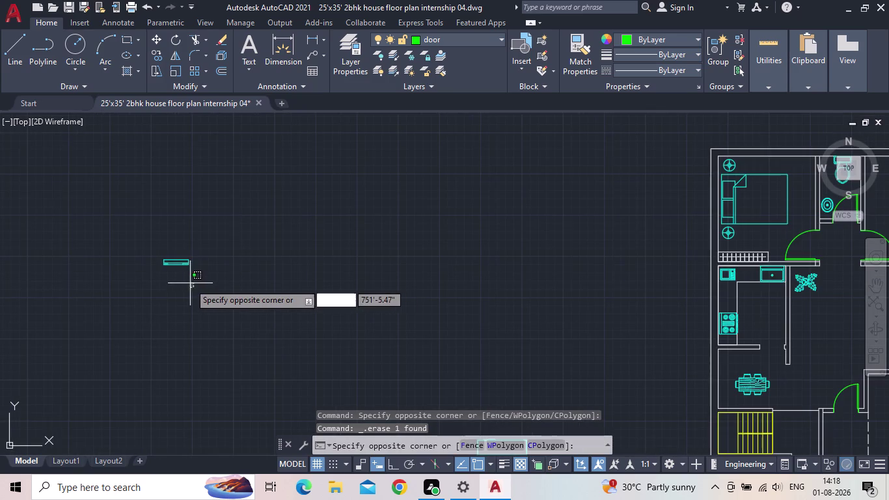
scroll(up, 3)
click(184, 286)
scroll(up, 3)
click(223, 201)
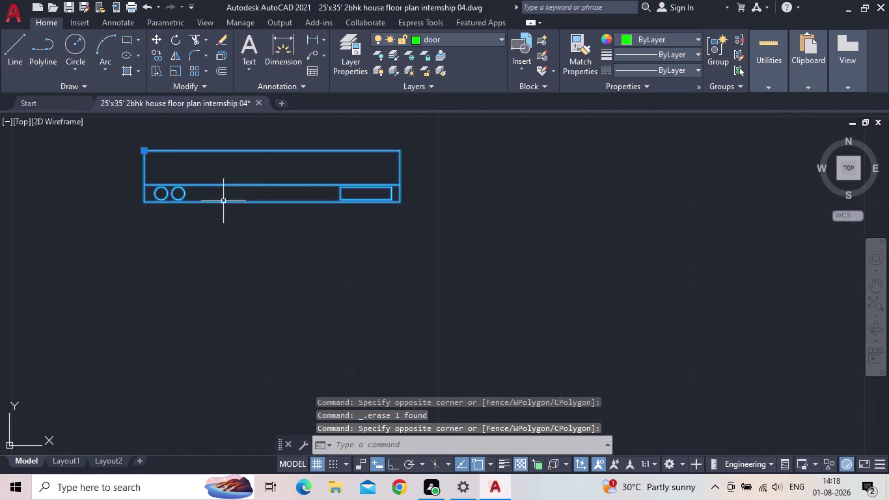
drag(144, 149, 155, 152)
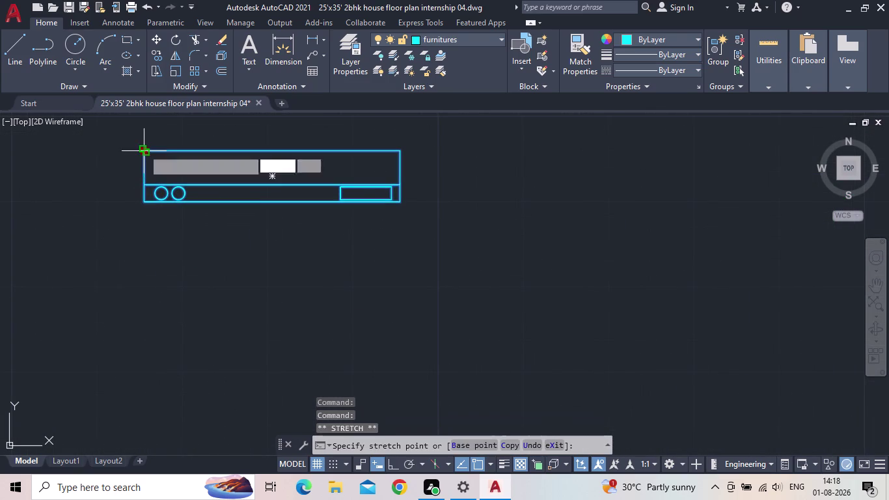
drag(154, 152, 181, 158)
middle_drag(457, 217, 155, 273)
scroll(down, 3)
scroll(down, 3)
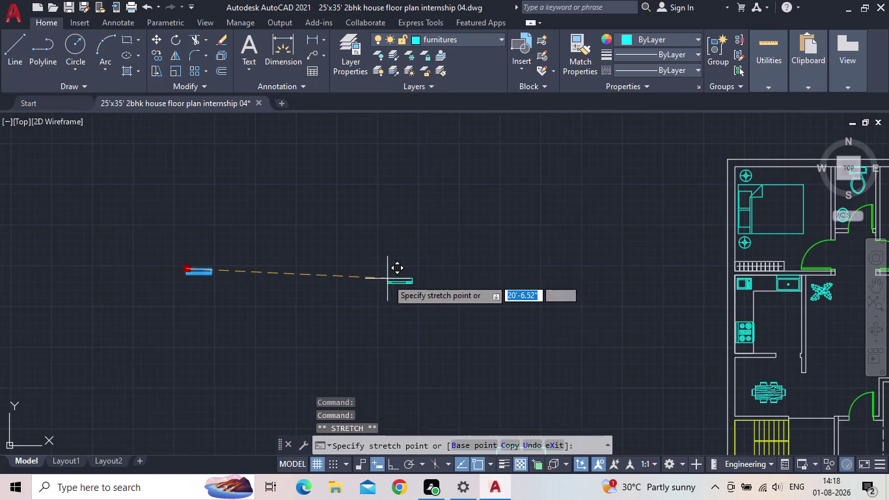
middle_drag(385, 283, 74, 257)
scroll(up, 3)
scroll(up, 3)
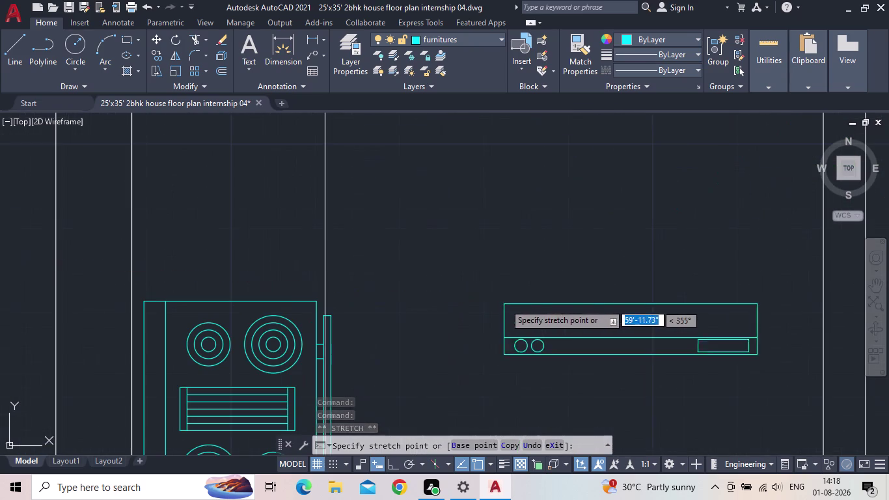
middle_drag(570, 276, 516, 265)
scroll(down, 3)
scroll(down, 3)
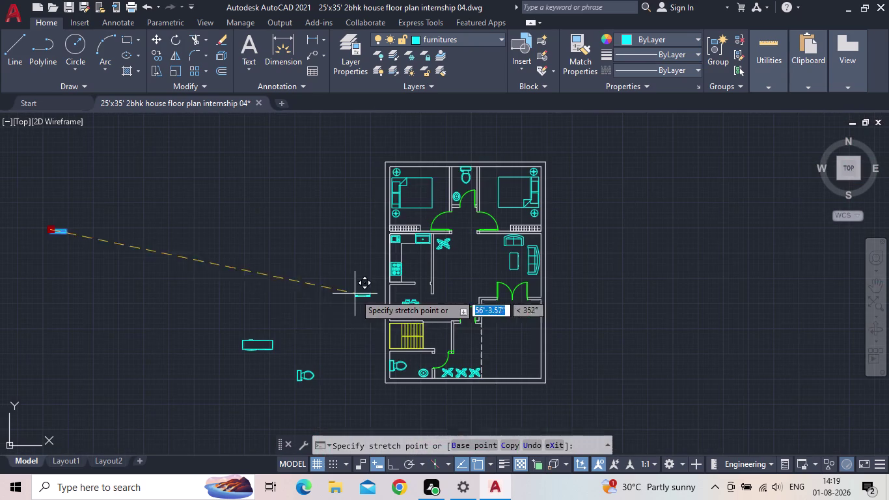
scroll(up, 3)
click(308, 270)
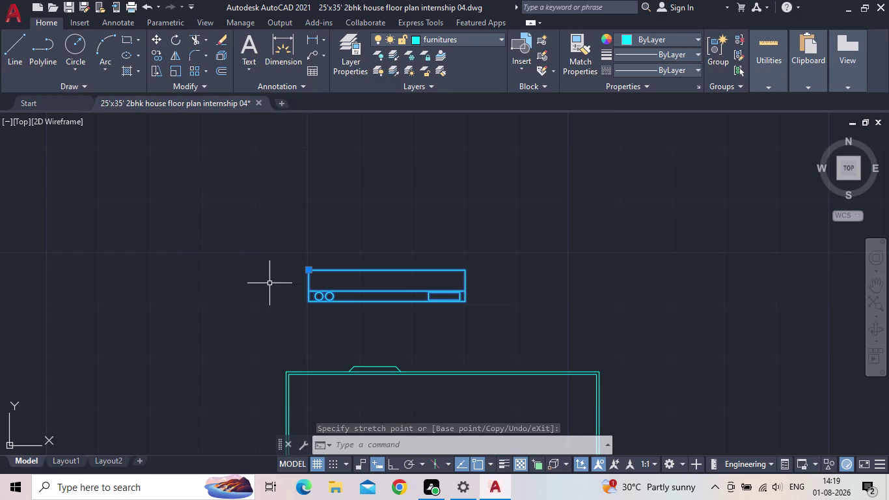
key(Escape)
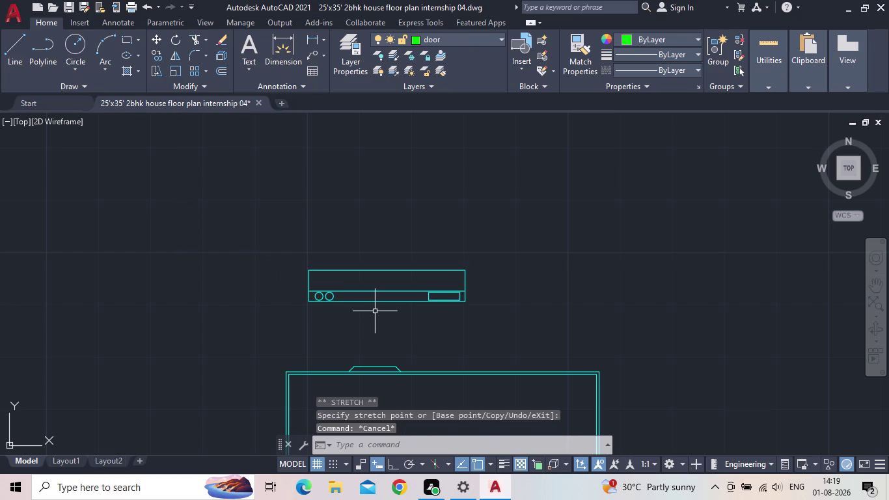
click(311, 290)
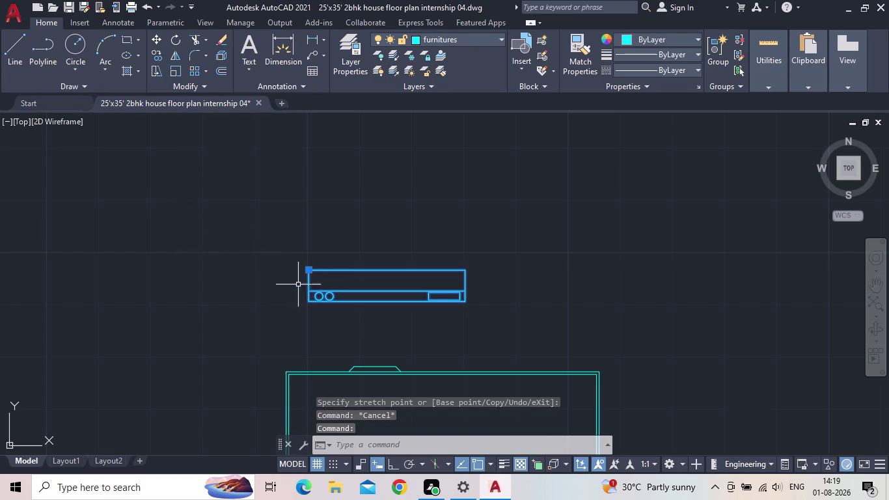
key(Escape)
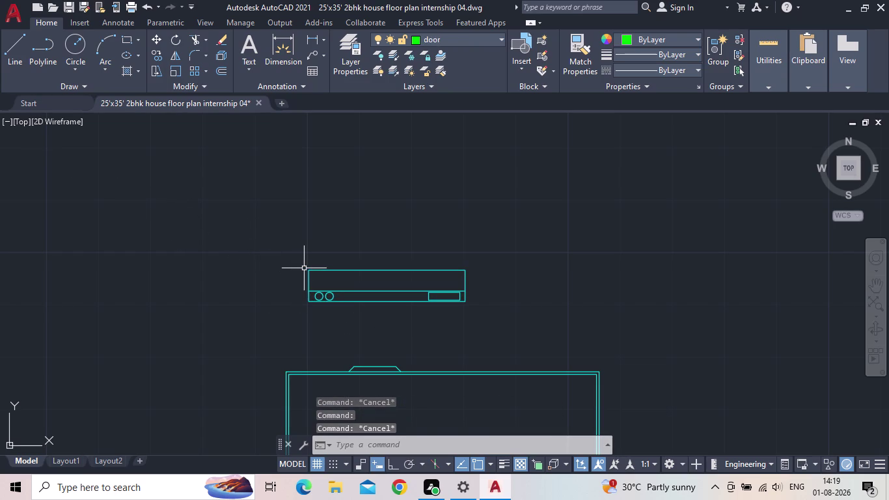
Drag a sample symbol from the Architectural tool palette above the cyan block, then close the palettes.
key(t)
key(o)
key(o)
key(l)
key(Return)
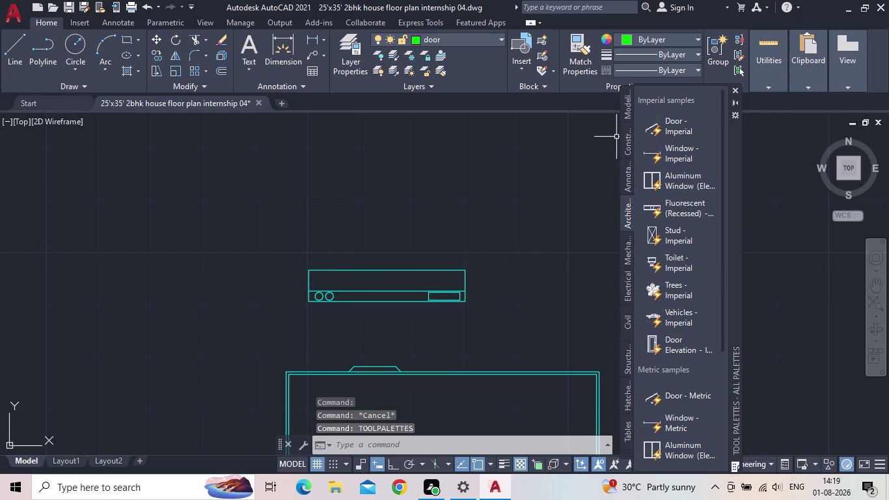
scroll(down, 3)
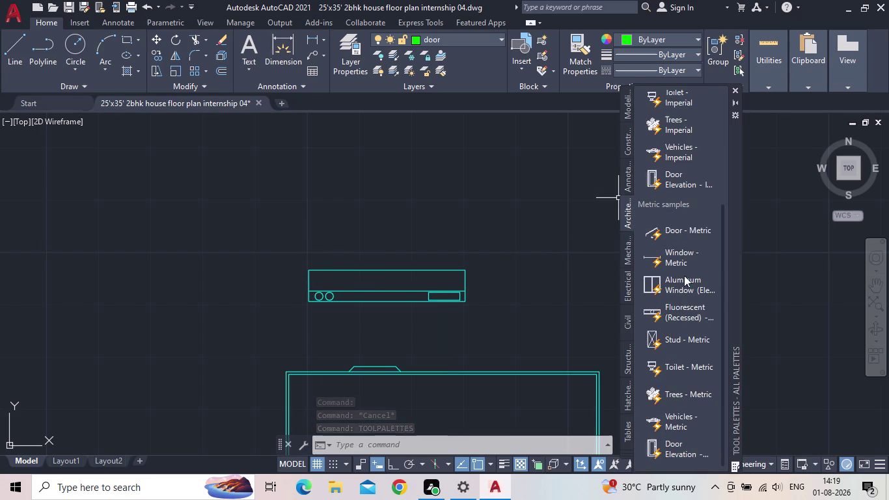
drag(674, 311, 462, 298)
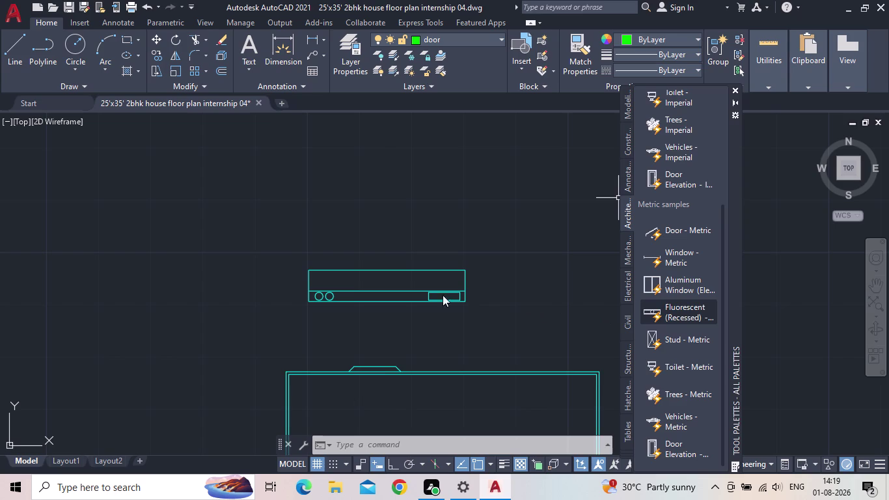
drag(462, 298, 177, 253)
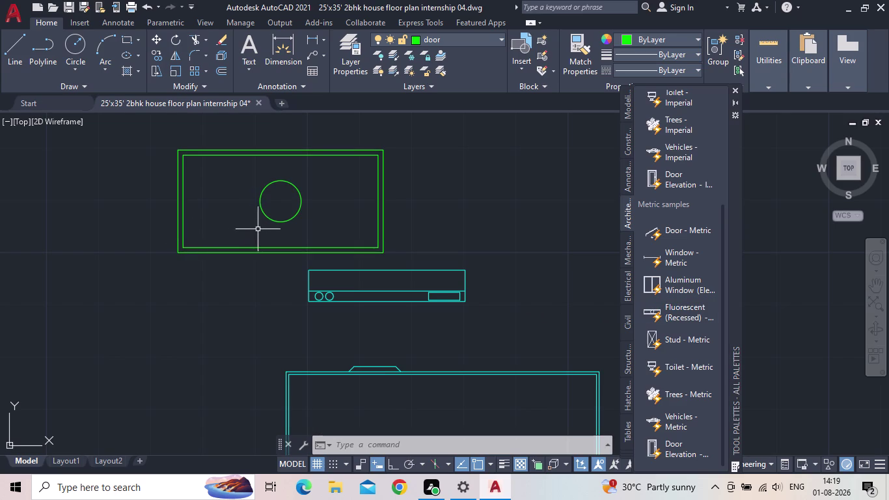
scroll(up, 3)
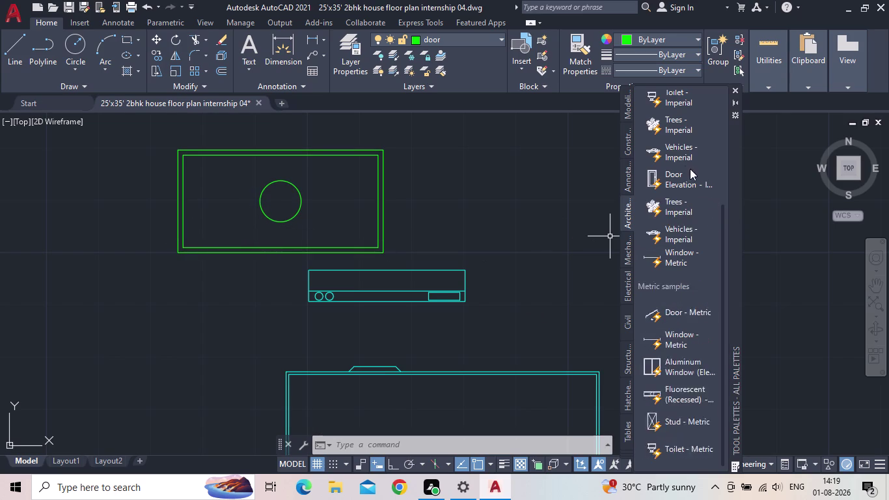
scroll(up, 3)
scroll(up, 3)
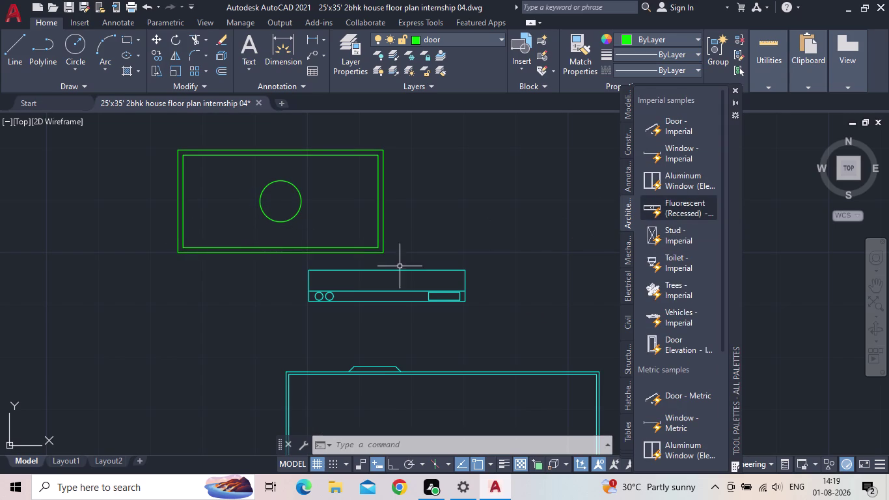
click(735, 89)
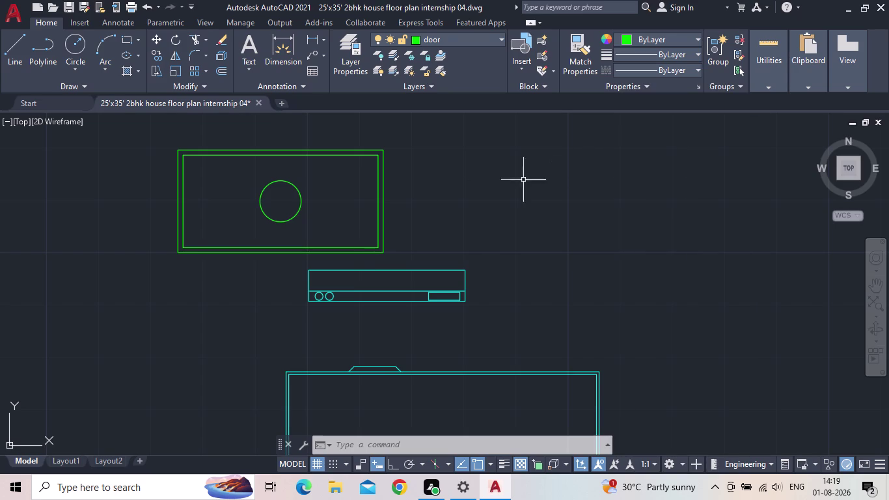
Choose furnitures from the Layer dropdown.
scroll(down, 3)
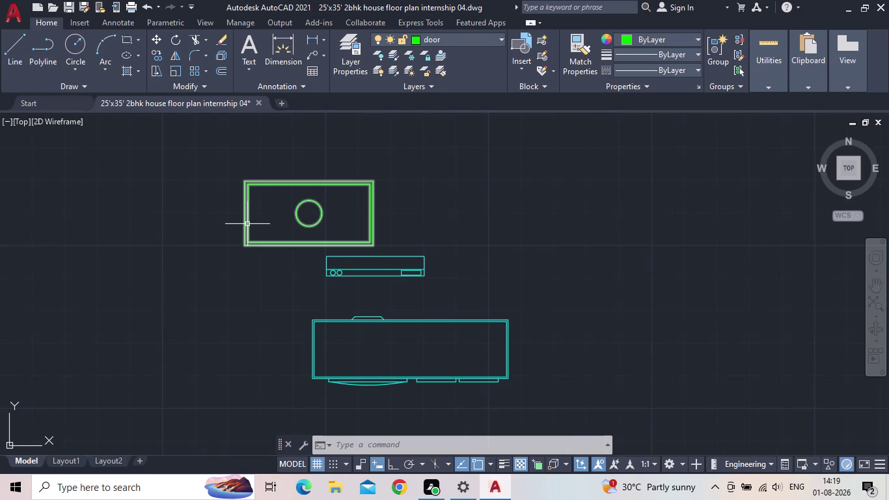
click(463, 39)
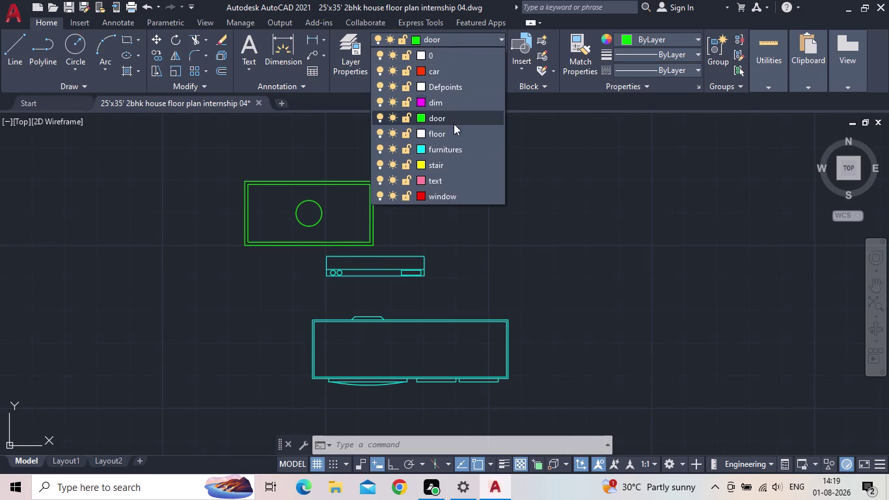
click(440, 151)
scroll(down, 3)
middle_click(429, 182)
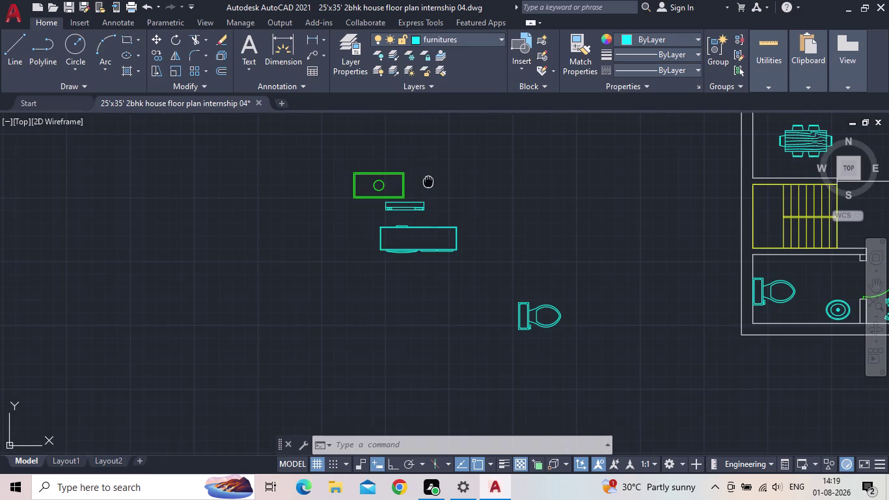
Open and close Layer Properties Manager, then select the green block.
click(348, 67)
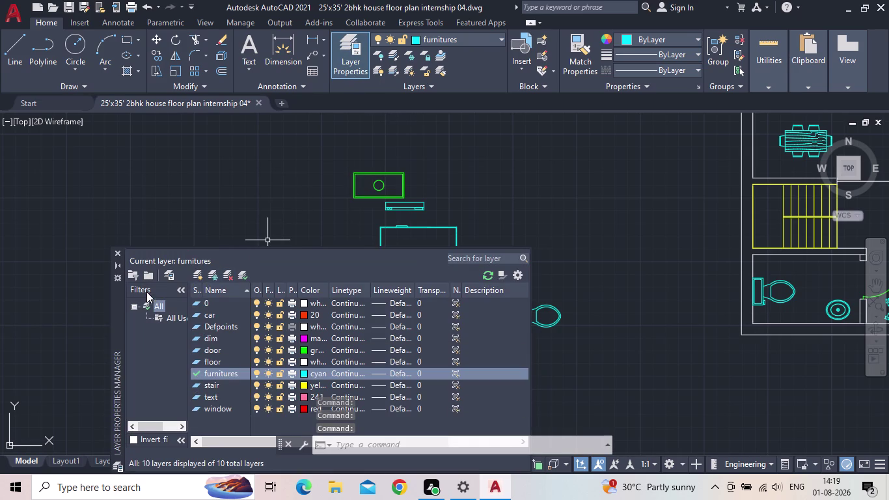
click(114, 250)
click(361, 196)
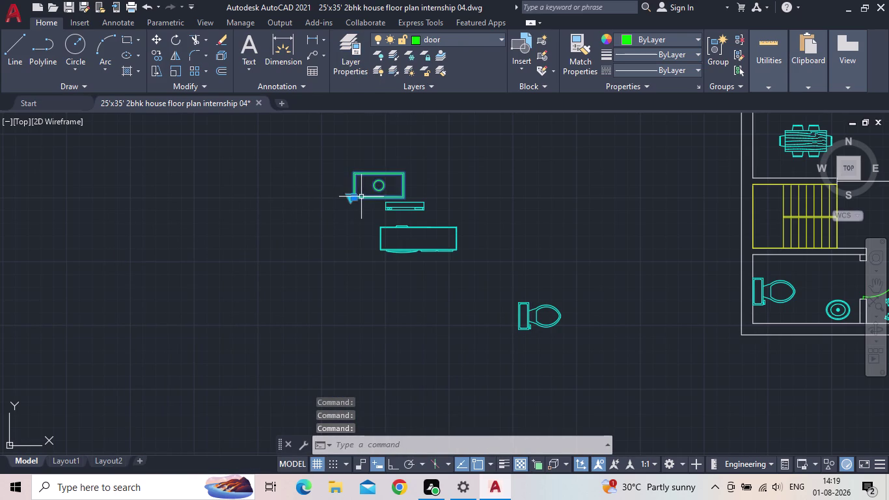
scroll(up, 3)
Set the green block's lookup size to width 41'-8" and height 20'-10".
click(361, 177)
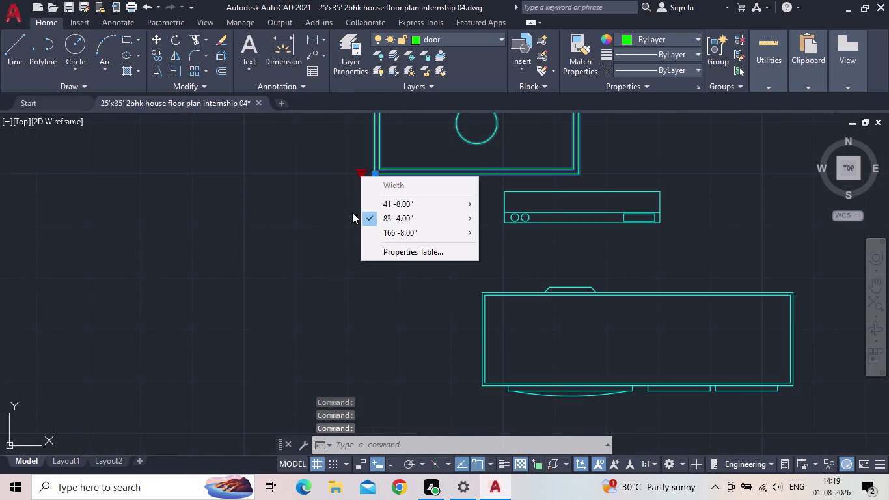
click(390, 206)
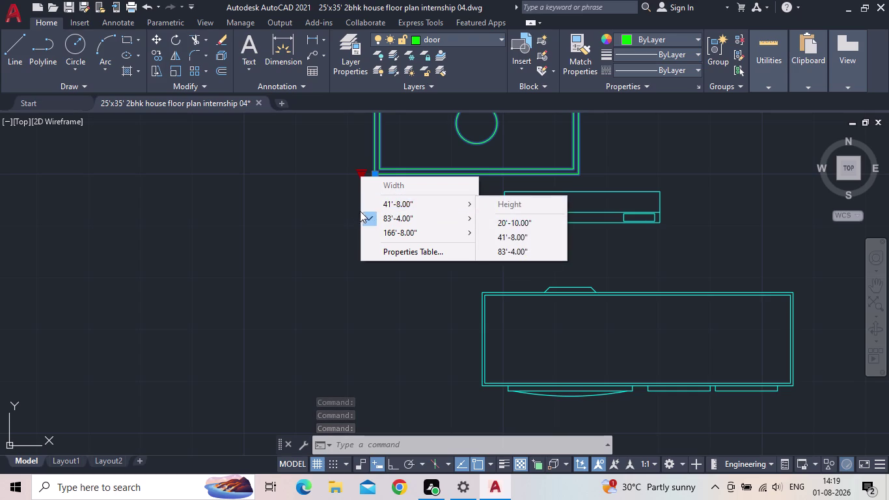
click(432, 206)
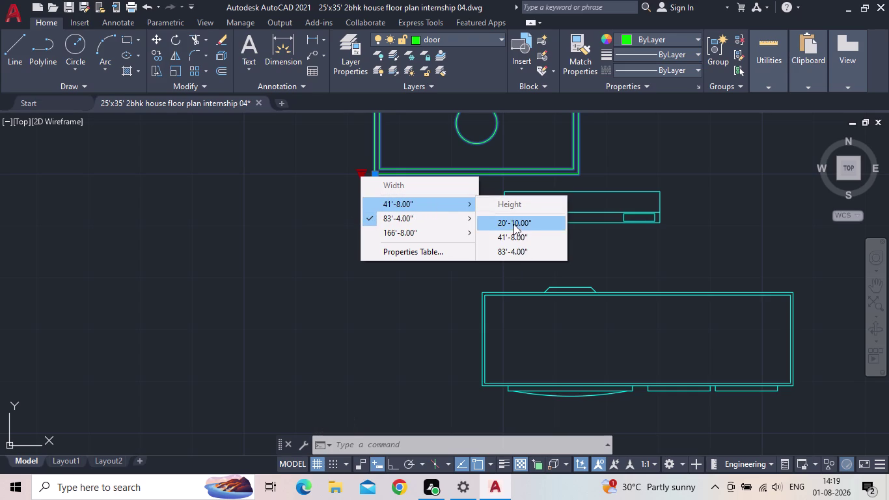
click(514, 226)
scroll(down, 3)
scroll(up, 3)
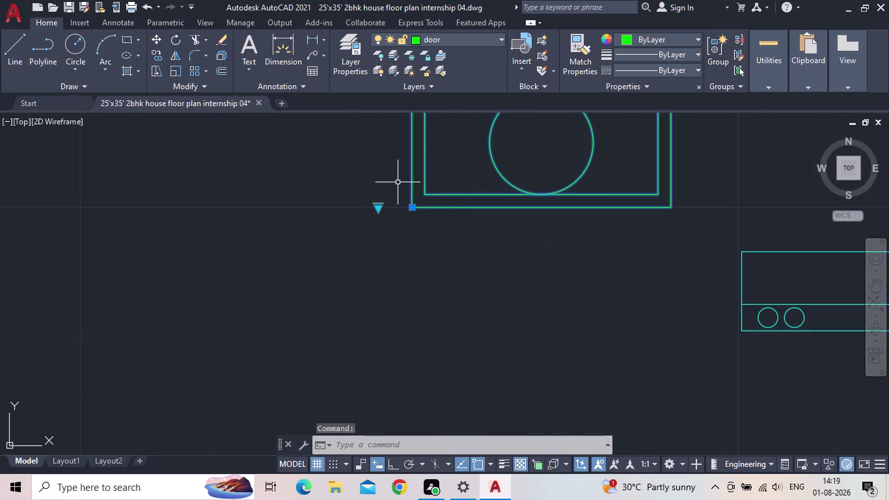
drag(436, 226, 422, 223)
click(365, 205)
Erase the green block with the circle.
key(Escape)
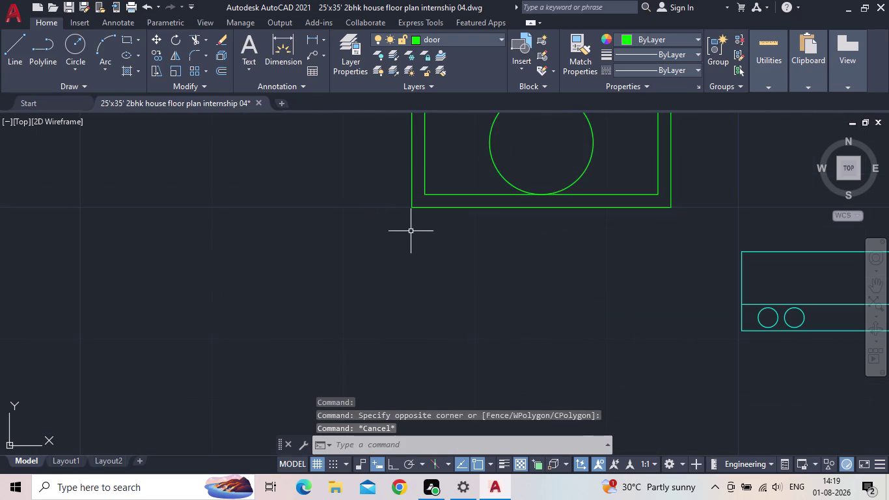
drag(498, 231, 495, 225)
click(406, 169)
key(Delete)
Select the large double-lined cyan block for rotation.
scroll(down, 3)
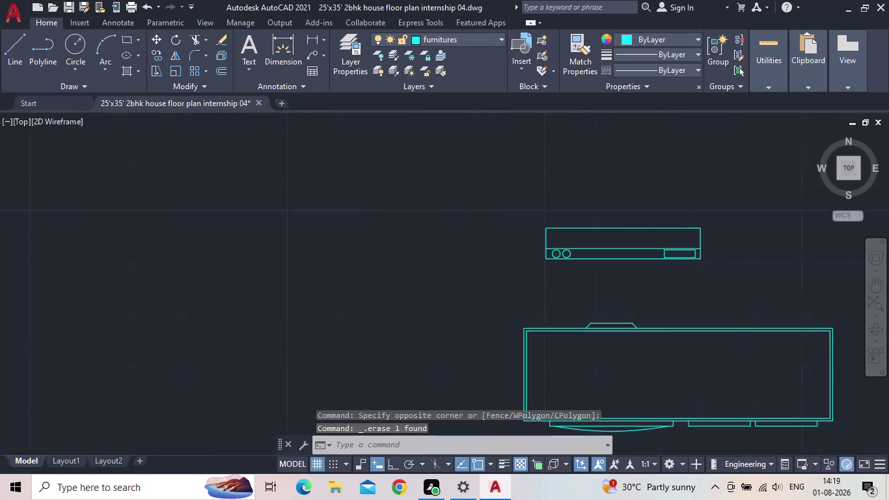
middle_drag(434, 218, 235, 230)
scroll(down, 3)
drag(363, 351, 360, 344)
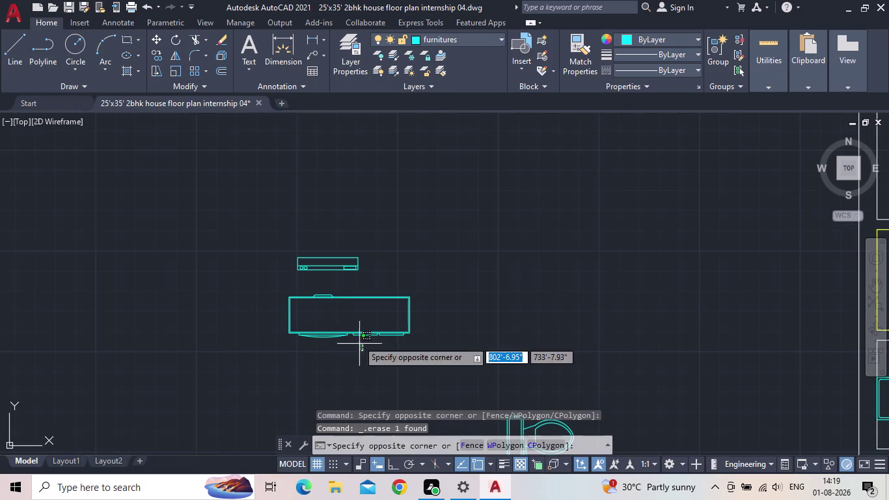
click(347, 321)
scroll(up, 3)
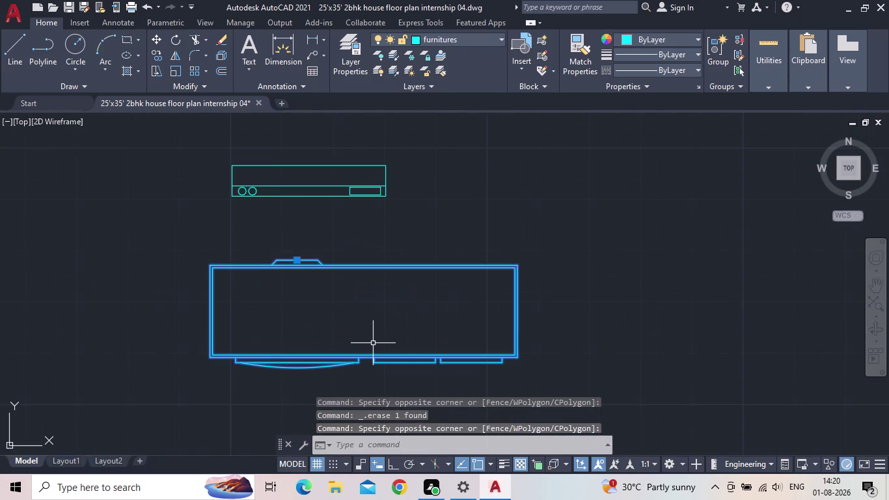
Rotate the large cyan fridge block 90 degrees so it stands upright.
key(r)
key(o)
key(Return)
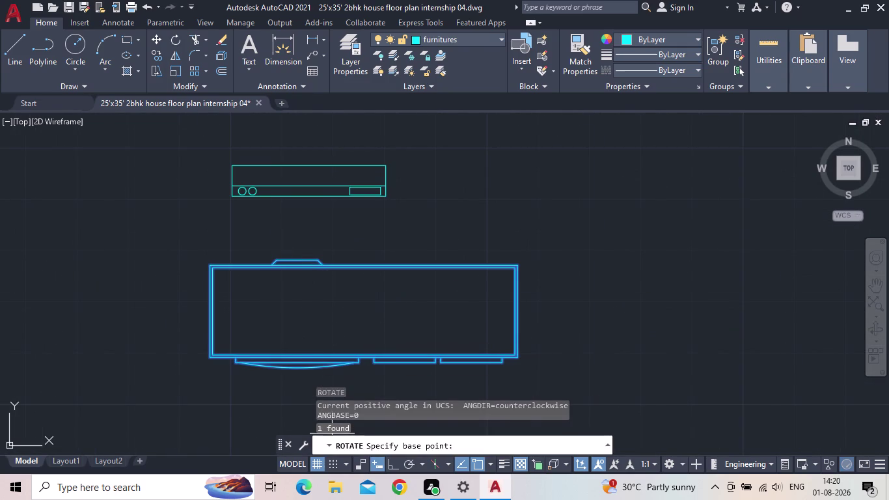
click(388, 465)
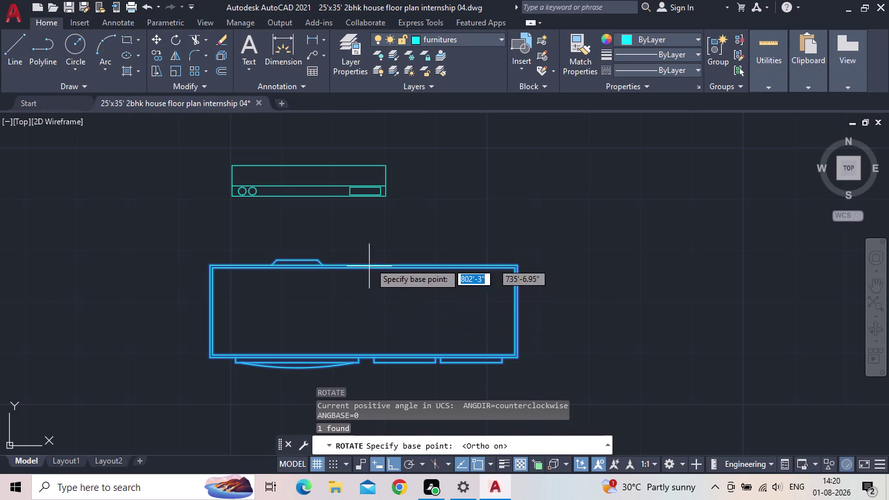
click(371, 265)
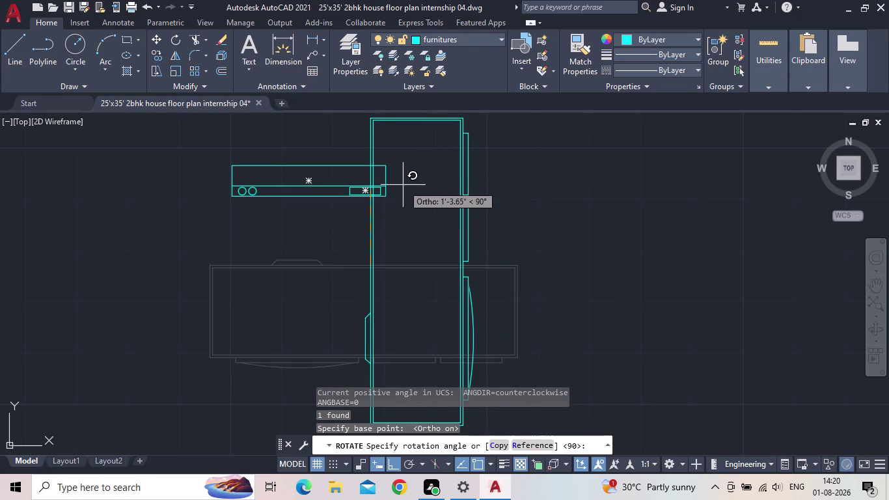
click(403, 185)
scroll(down, 3)
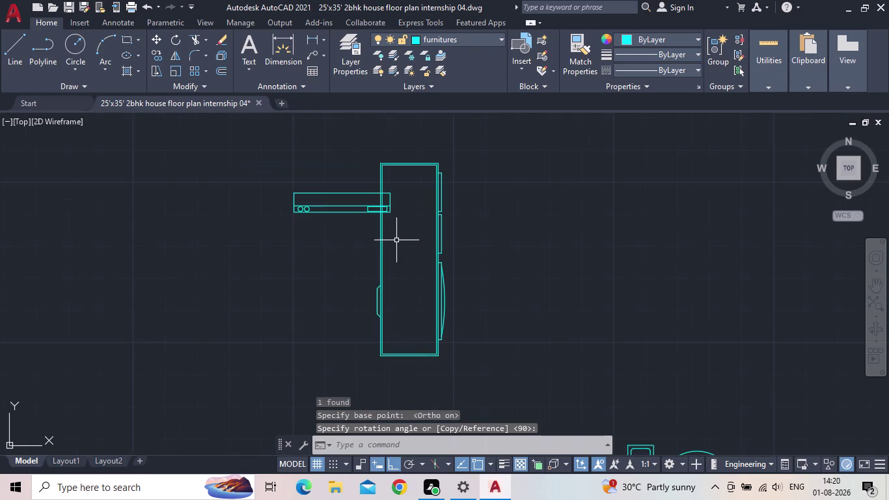
Move the upright fridge block into the kitchen and grab its corner grip.
click(384, 260)
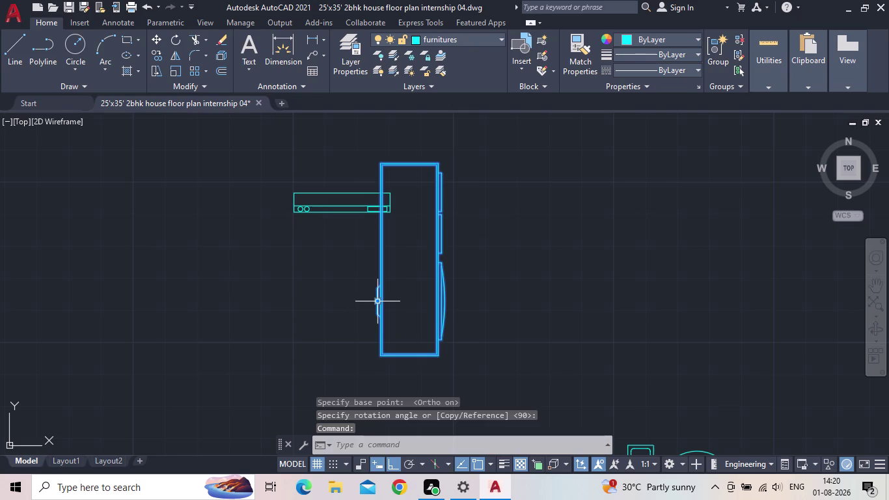
drag(377, 302, 395, 297)
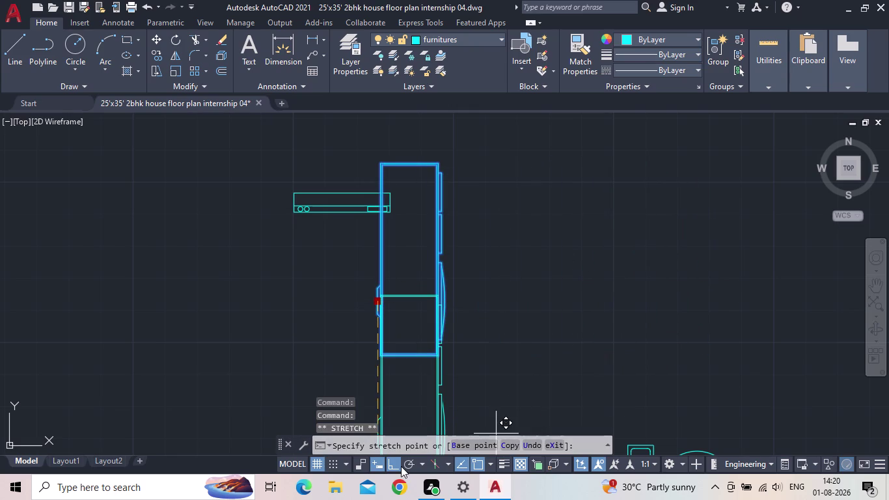
click(393, 466)
middle_drag(694, 263, 673, 259)
scroll(down, 3)
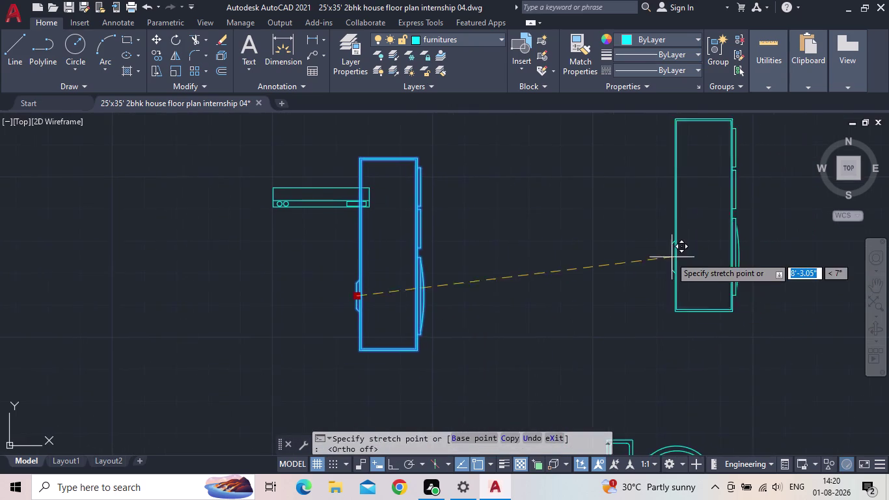
middle_drag(600, 244, 475, 242)
scroll(down, 3)
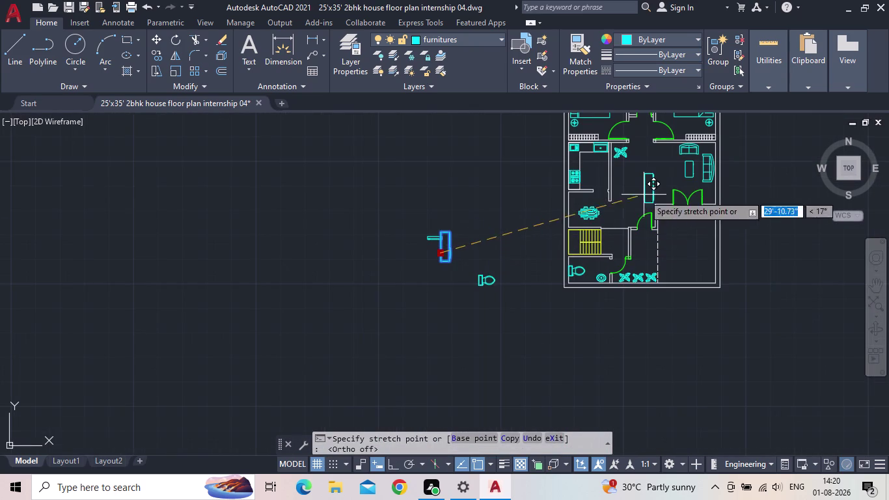
scroll(up, 3)
middle_drag(604, 190, 600, 210)
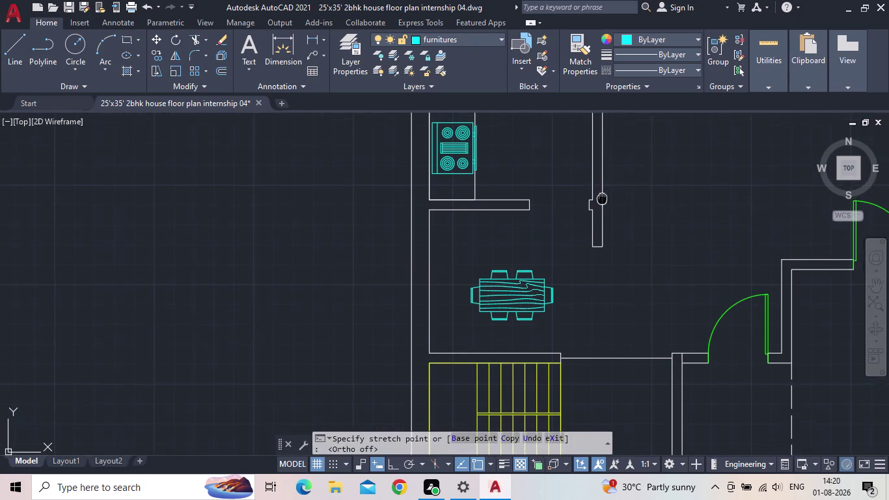
middle_drag(599, 210, 570, 276)
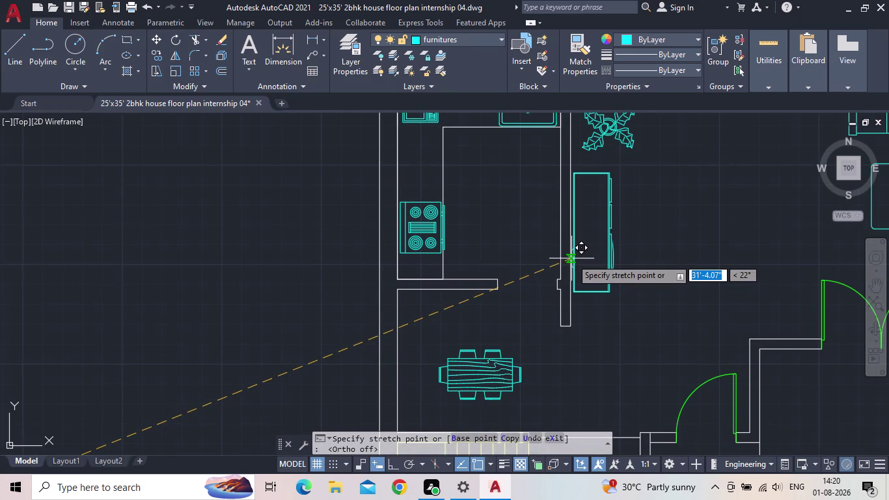
click(572, 259)
scroll(down, 3)
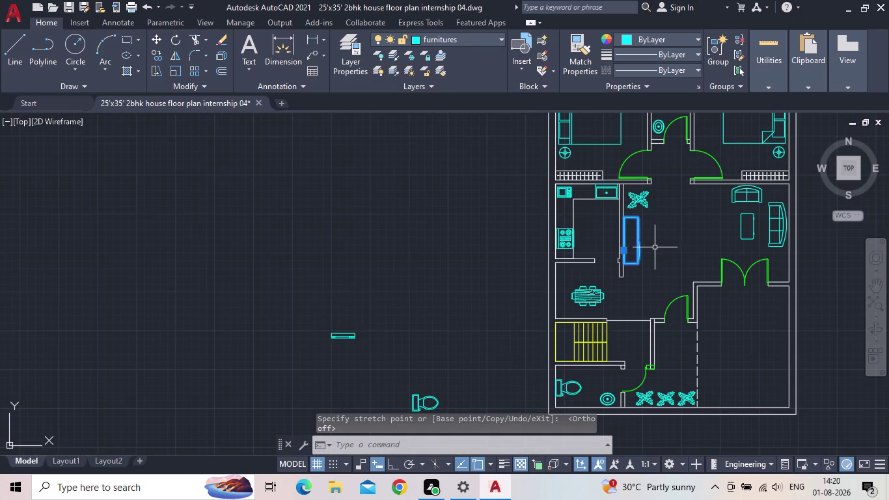
Scale the fridge down slightly from its bottom corner using SC.
key(Escape)
scroll(up, 3)
click(637, 281)
click(620, 270)
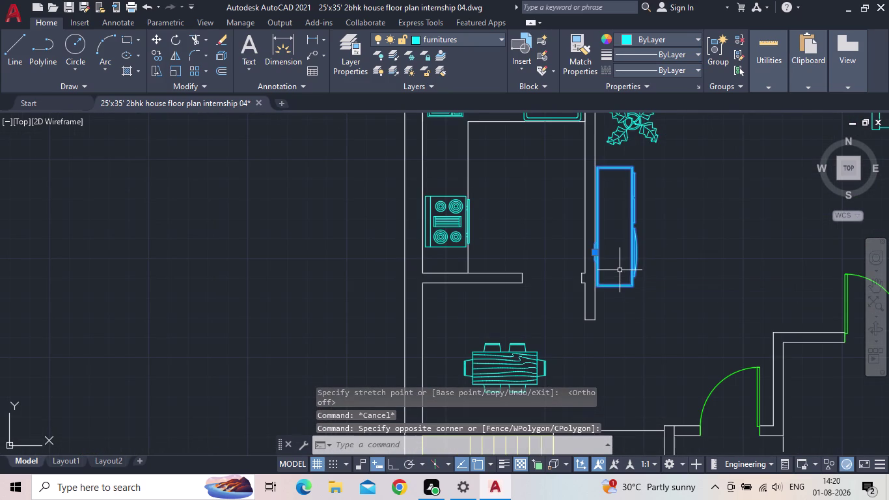
key(s)
key(c)
key(space)
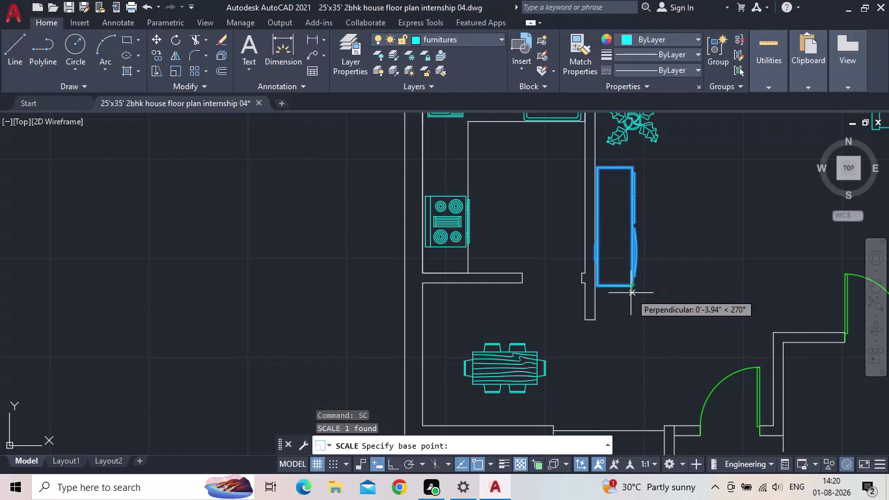
click(631, 289)
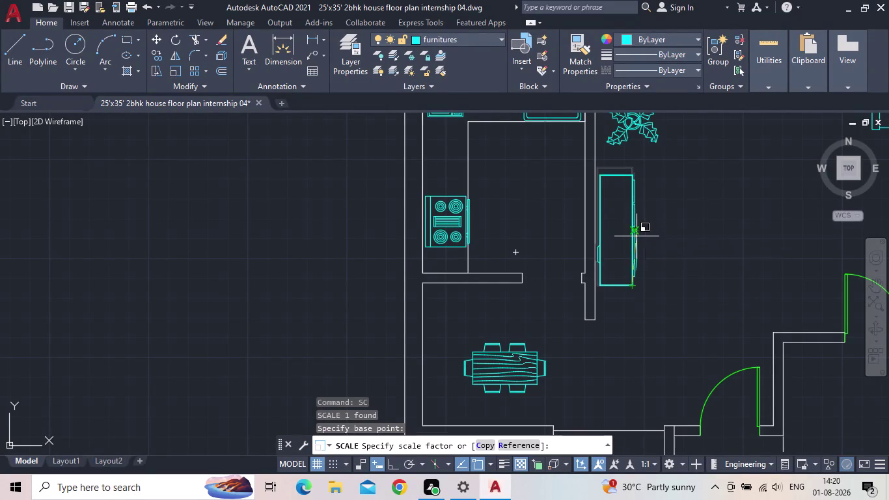
click(637, 240)
scroll(up, 3)
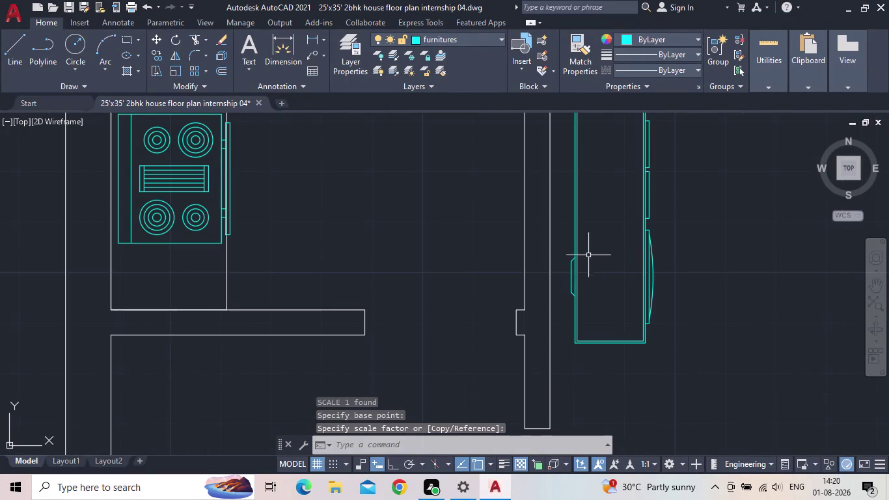
Check the fridge against the kitchen wall, save, and zoom out to the whole plan.
click(576, 261)
click(570, 276)
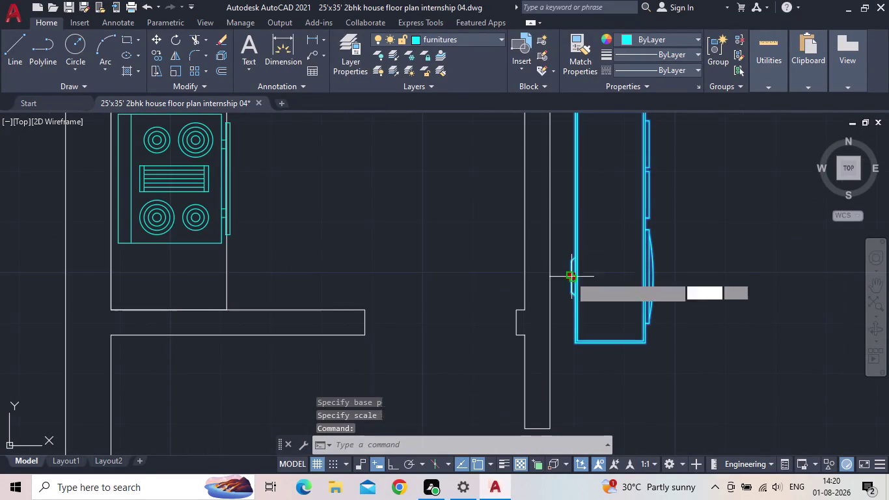
click(557, 237)
scroll(down, 3)
middle_drag(673, 239, 652, 350)
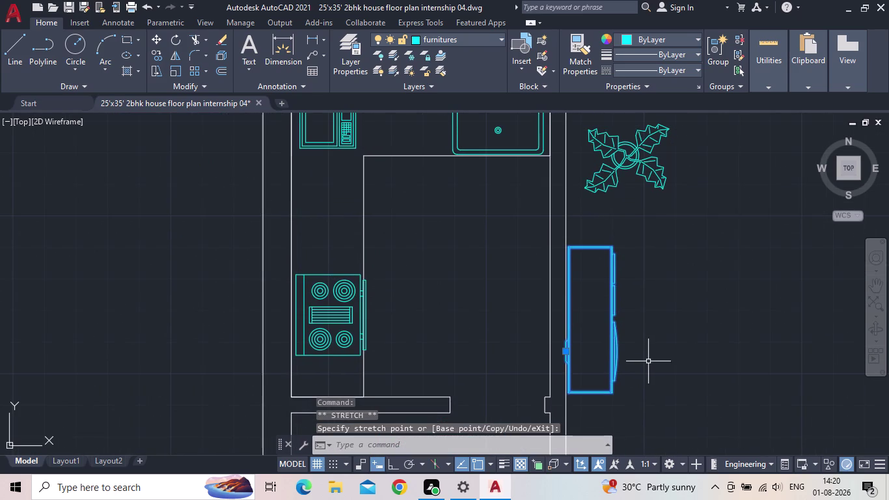
key(Escape)
scroll(down, 3)
middle_drag(643, 358, 523, 324)
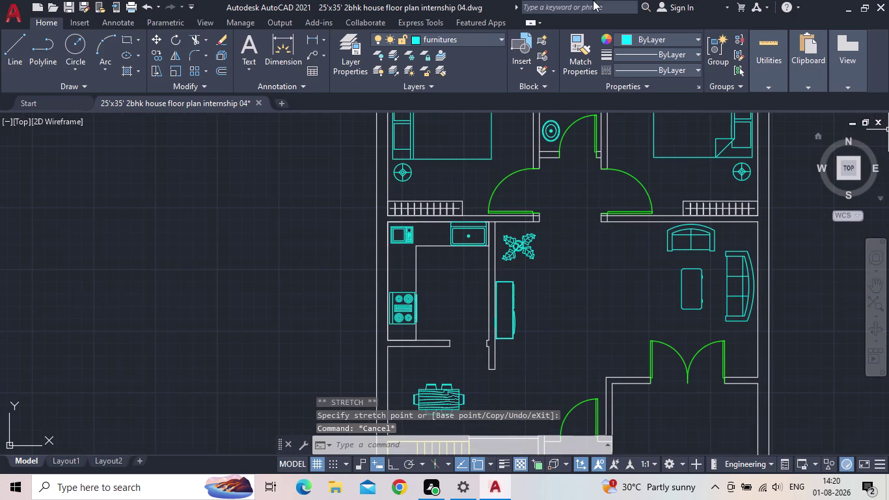
click(70, 7)
scroll(down, 3)
middle_drag(247, 326, 329, 211)
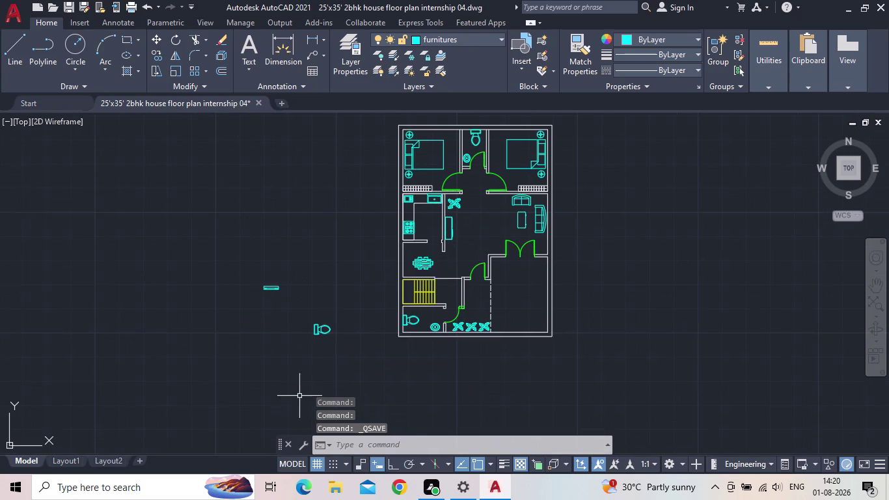
Delete the two stray blocks left of the plan and save the drawing.
drag(335, 355, 310, 329)
click(158, 237)
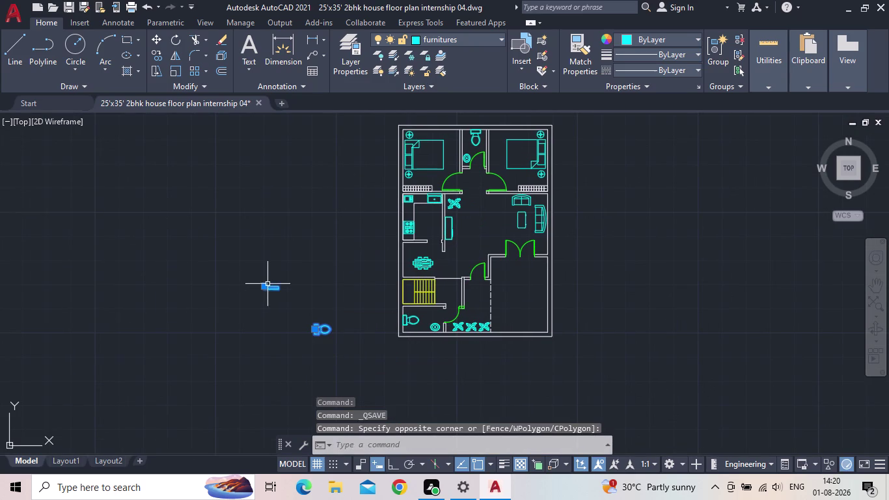
key(Delete)
click(70, 7)
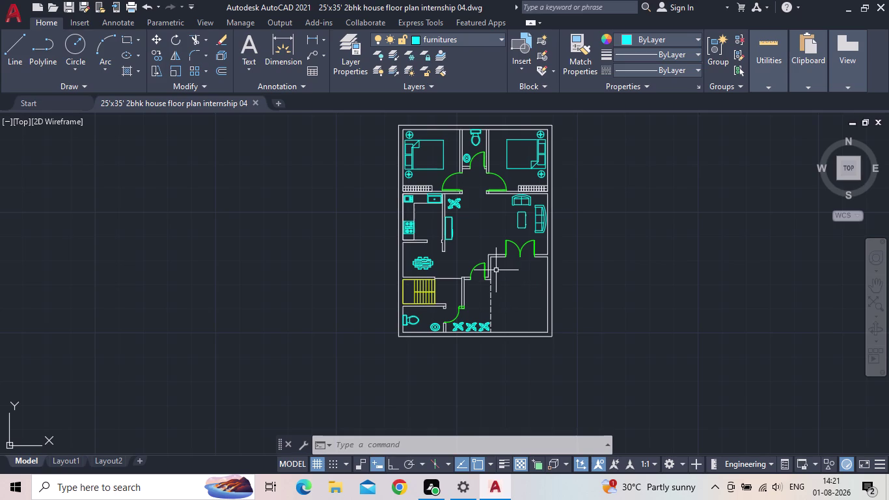
click(69, 6)
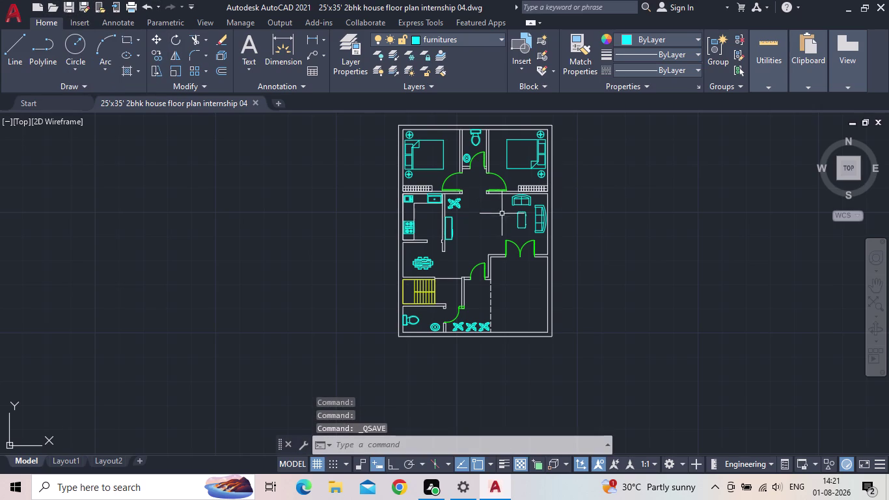
Pan and zoom to recentre the floor plan in the view.
scroll(up, 3)
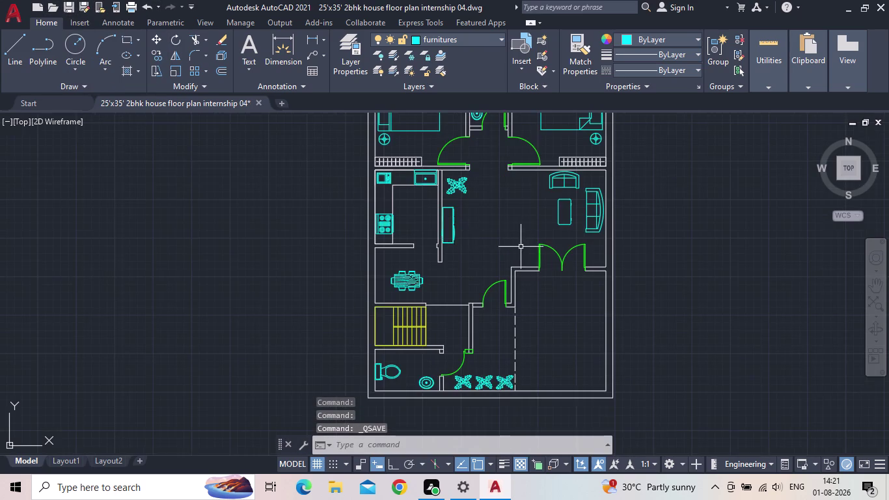
middle_drag(524, 247, 495, 306)
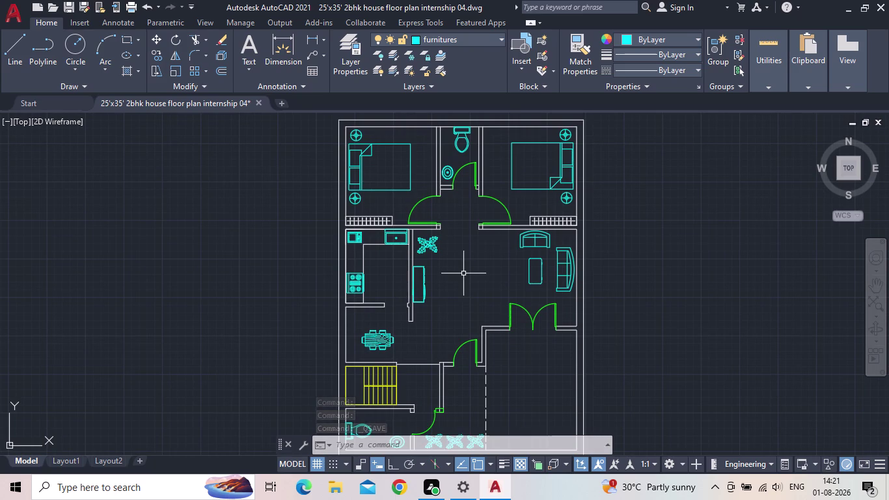
scroll(down, 3)
middle_drag(469, 269, 468, 267)
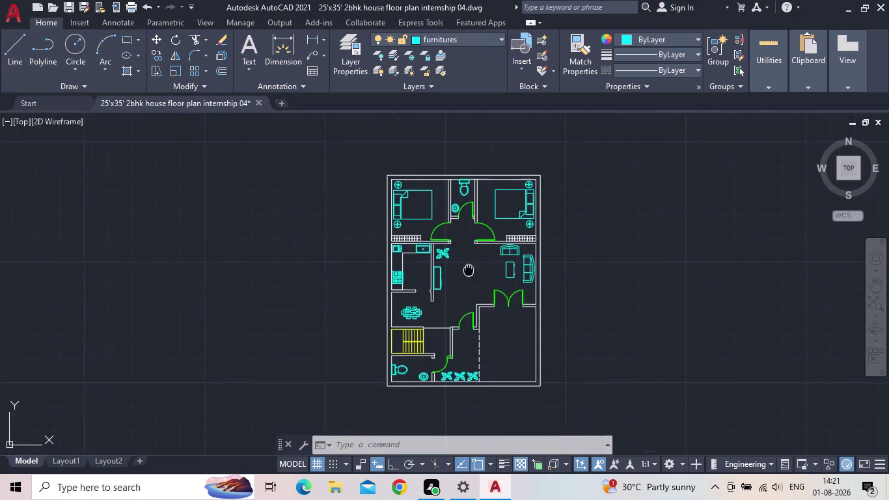
middle_drag(467, 268, 409, 224)
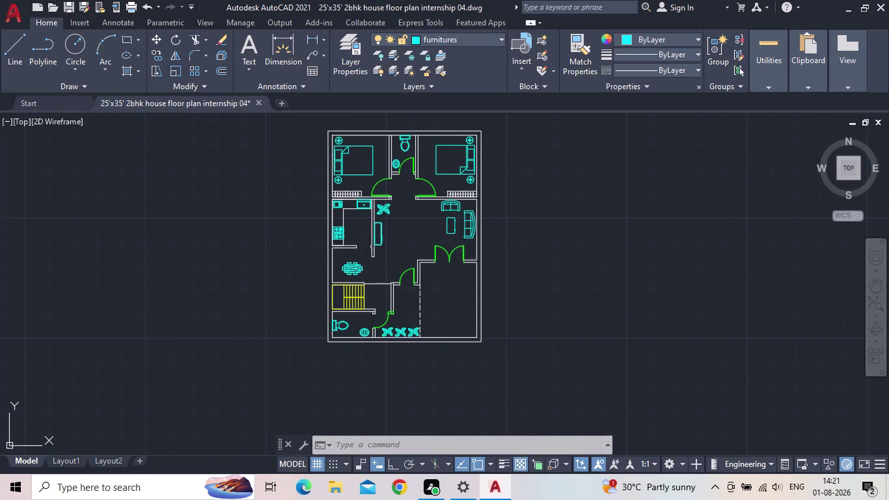
click(351, 60)
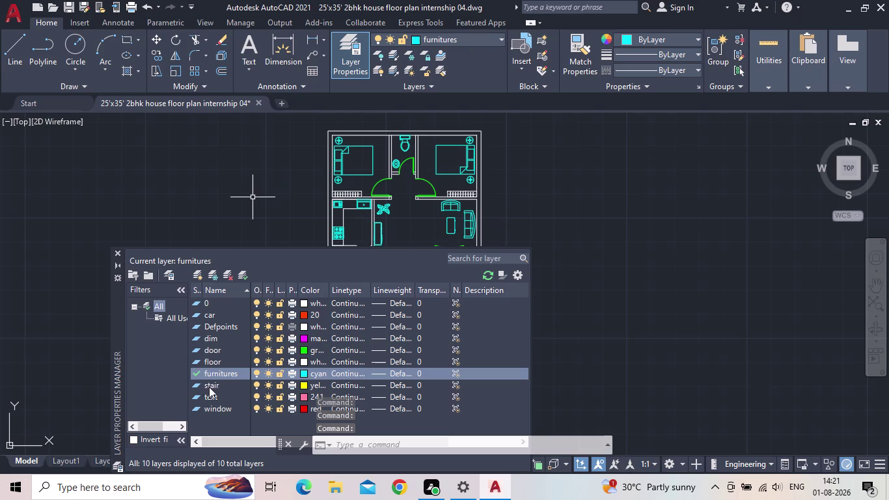
Make the window layer current, close the layer list, and shift the view left.
double_click(195, 408)
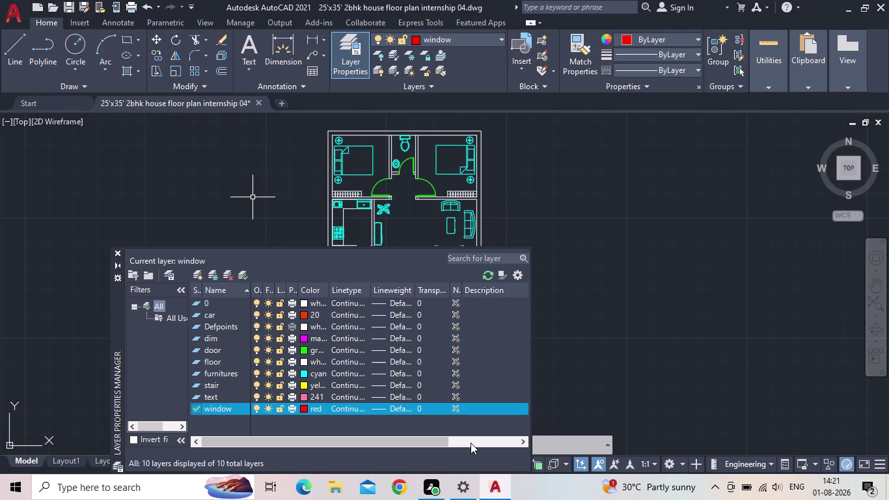
click(115, 250)
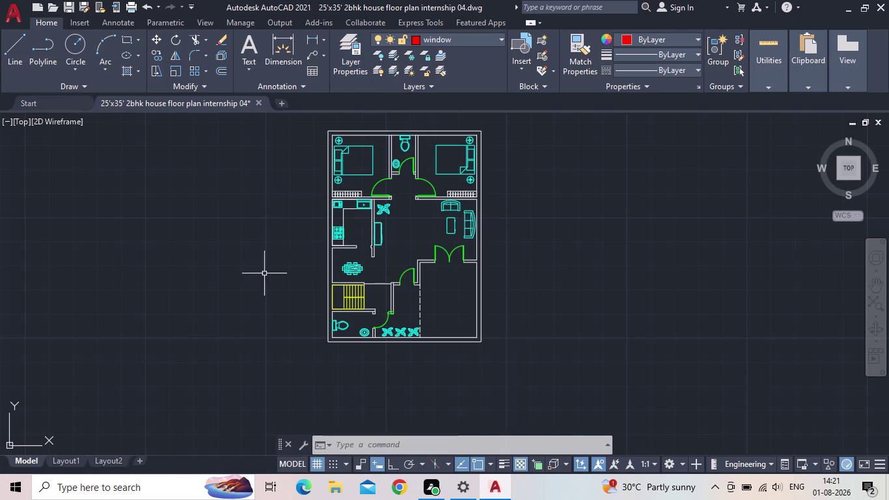
middle_drag(290, 262, 225, 302)
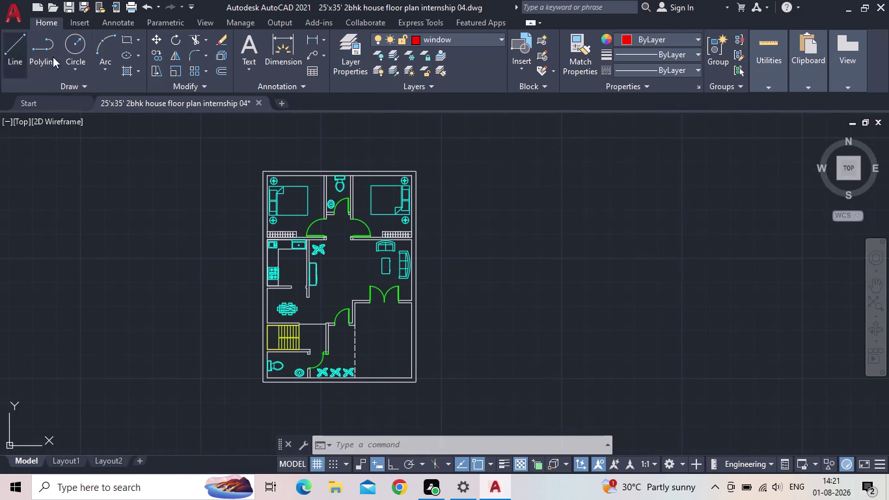
Start a rectangle right of the floor plan and choose the Dimensions option.
click(126, 39)
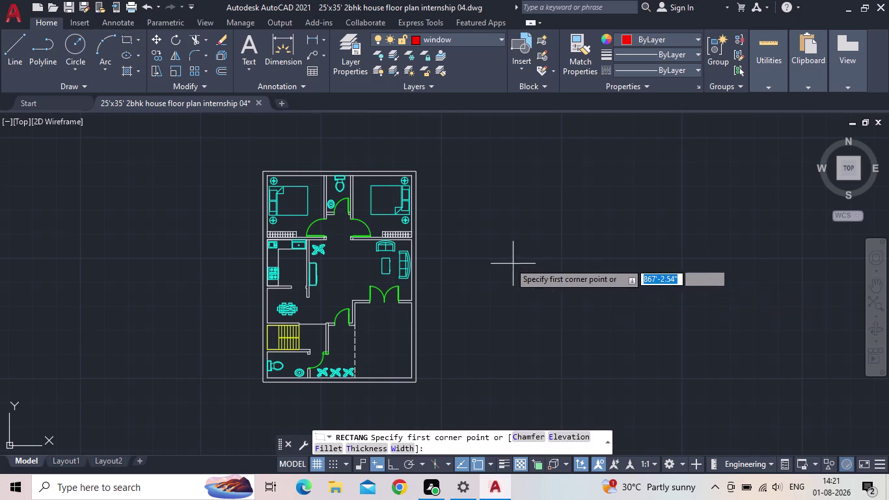
scroll(up, 3)
scroll(down, 3)
drag(497, 217, 504, 224)
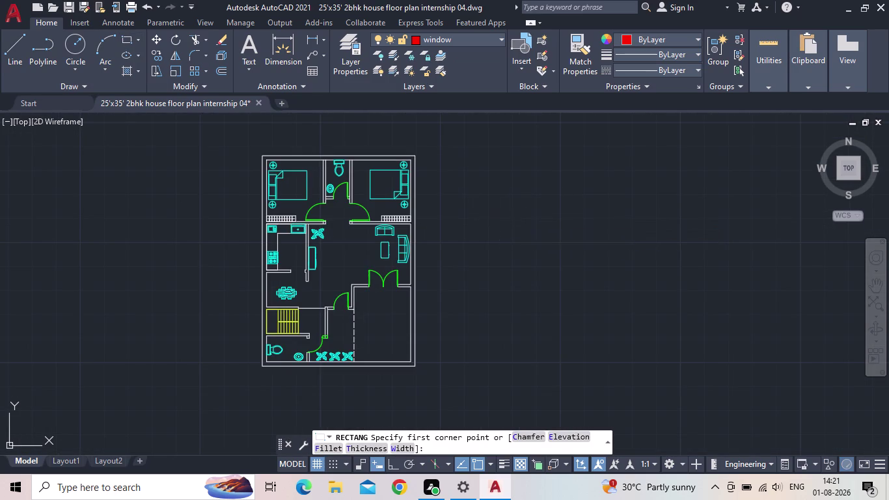
drag(503, 224, 536, 241)
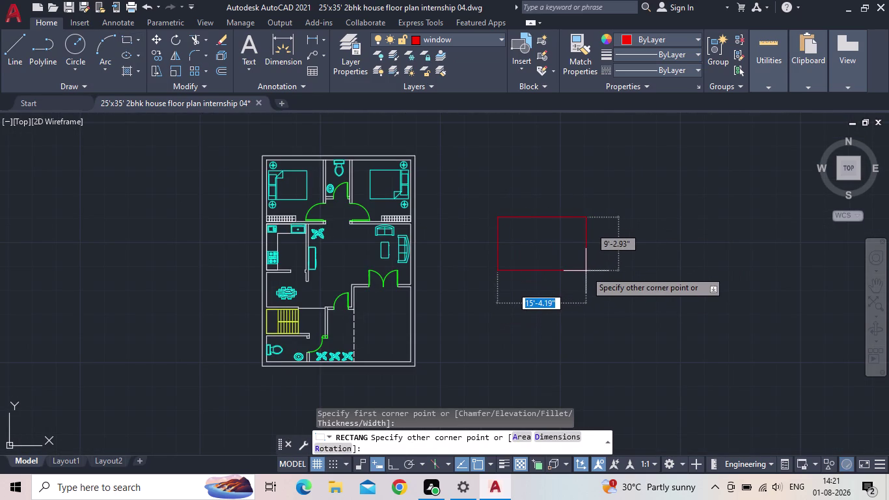
key(d)
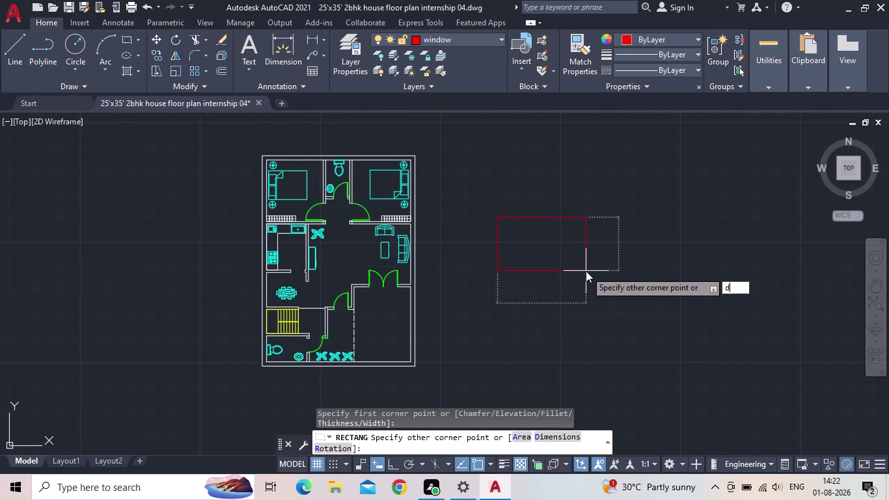
key(Return)
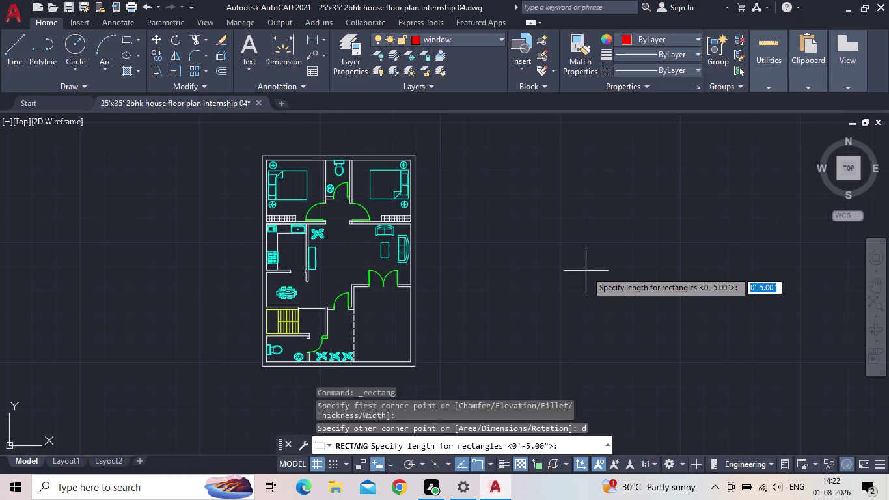